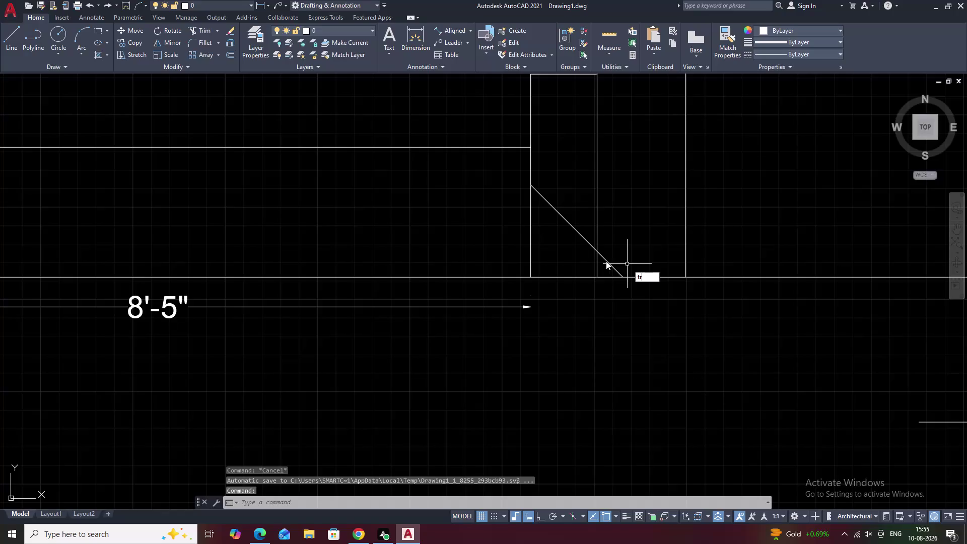
Trim the sloping line's overshoot past the vertical and erase the short old diagonal.
key(space)
click(608, 264)
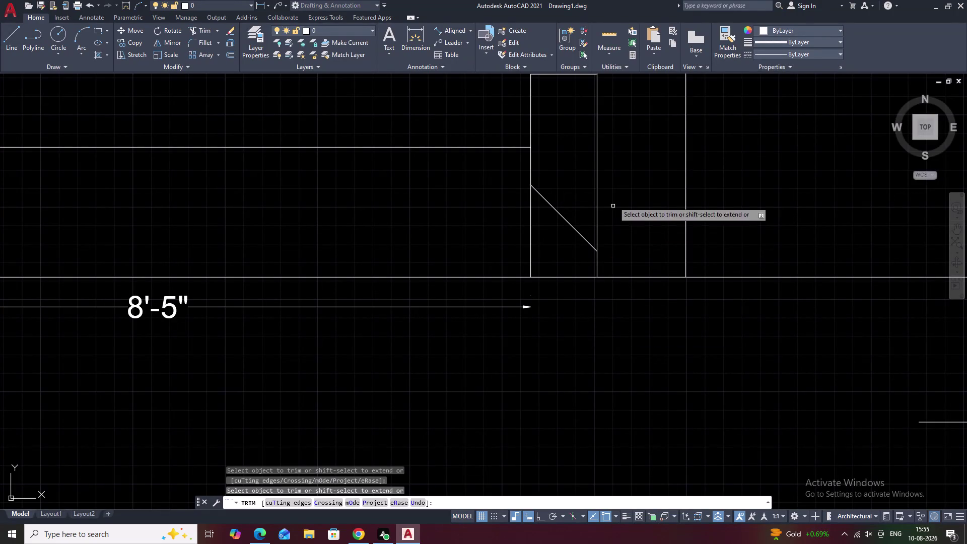
key(Escape)
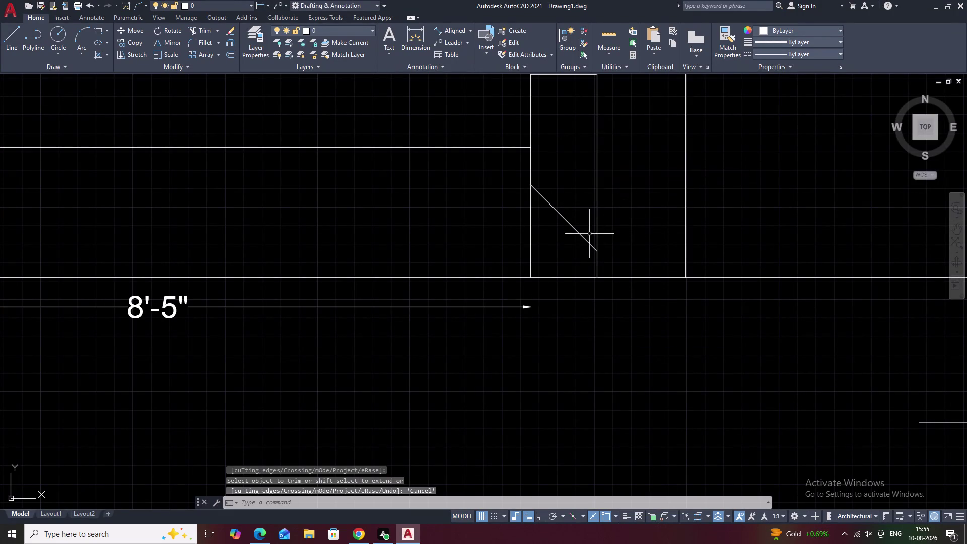
click(572, 226)
text(e)
key(space)
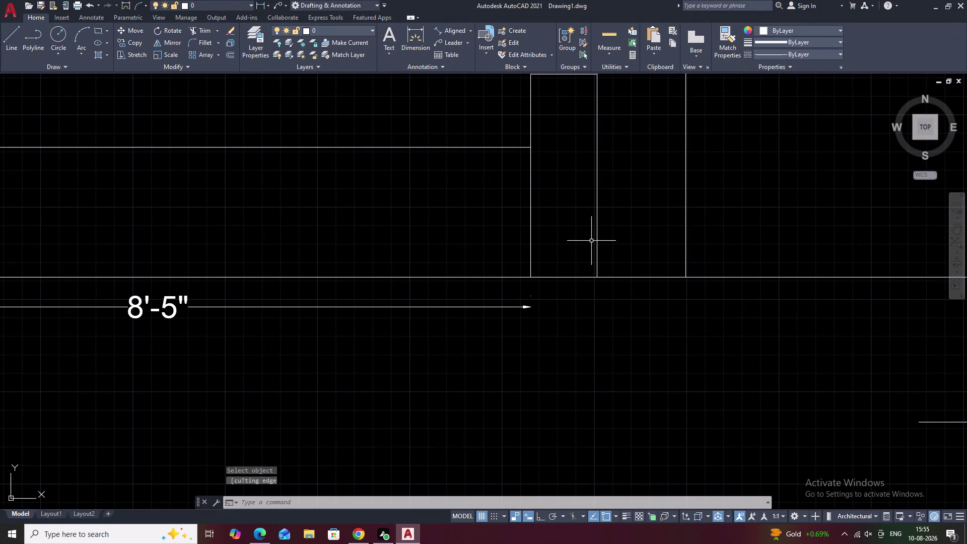
Draw a new sloping line from the pier's left face to the ground-line corner.
text(l)
key(space)
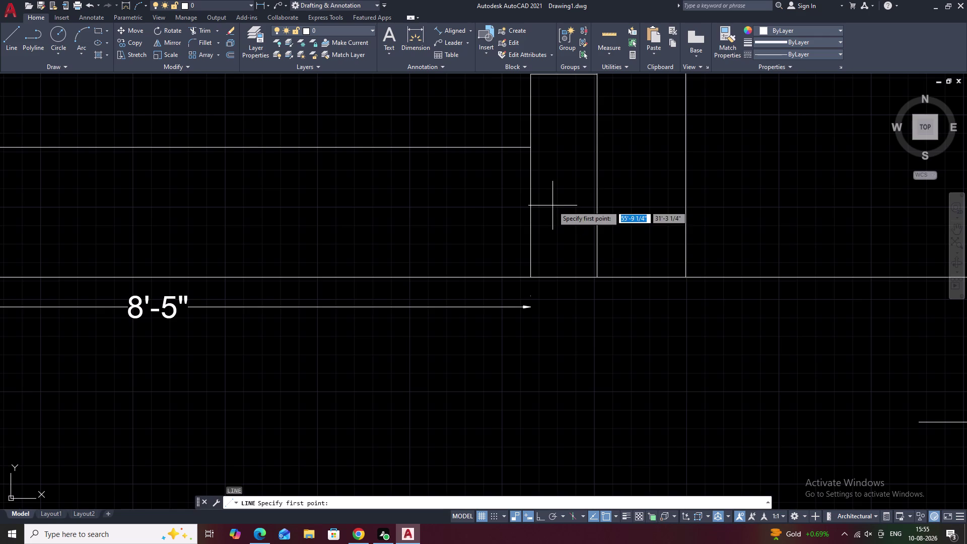
click(533, 178)
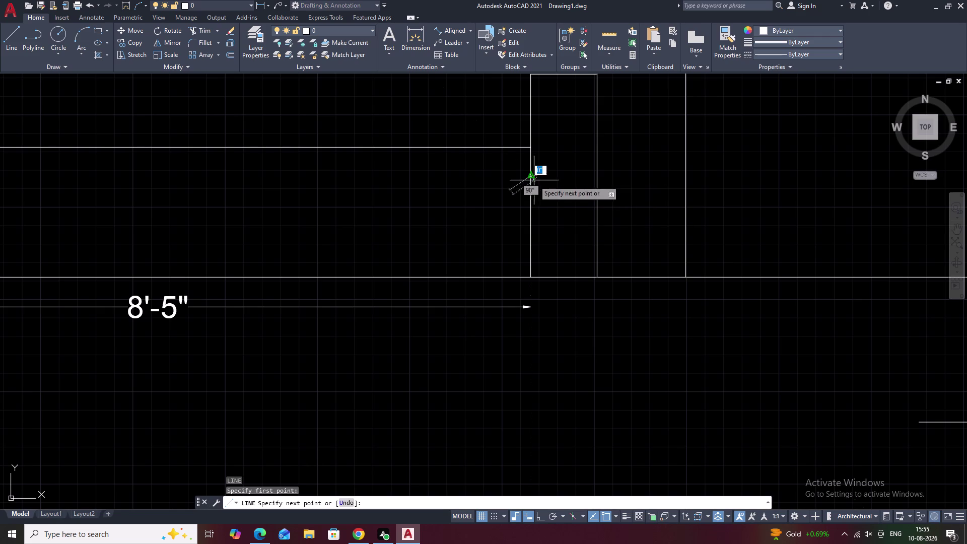
click(597, 276)
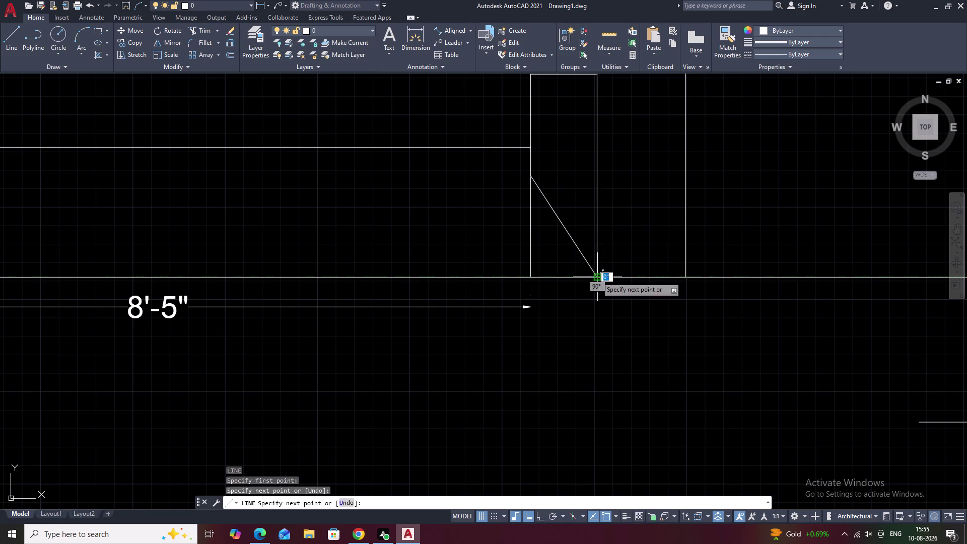
key(Escape)
Trim away the inner vertical line and the left face below the slope.
text(tr)
key(space)
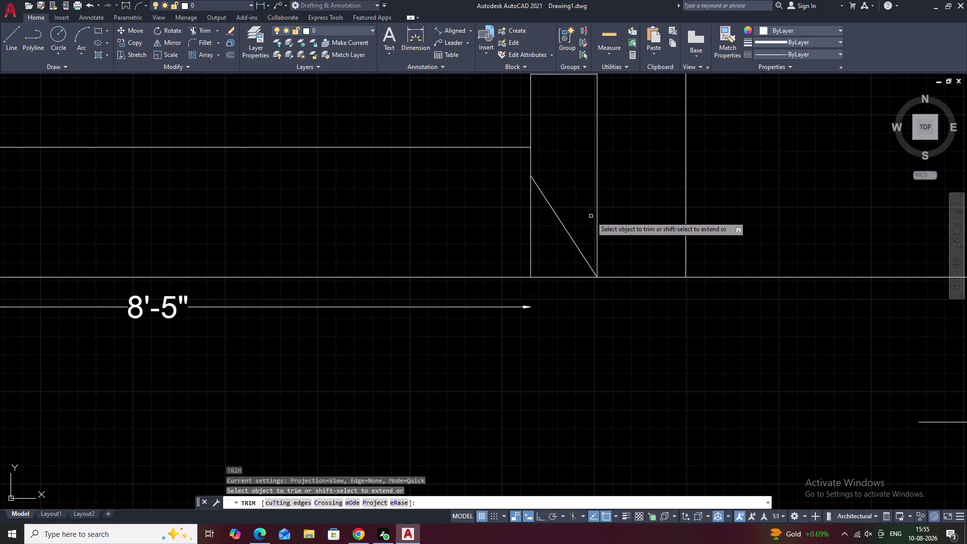
click(597, 212)
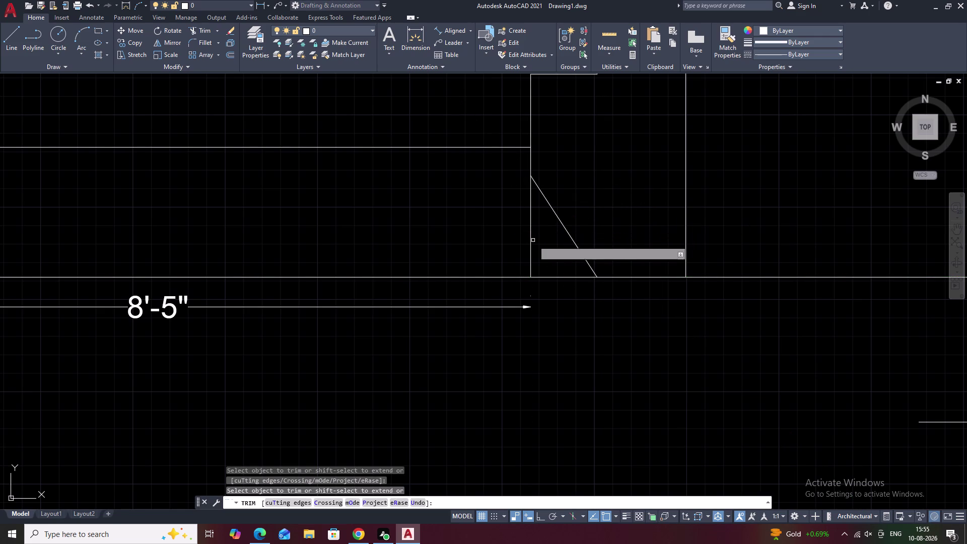
click(531, 241)
key(Escape)
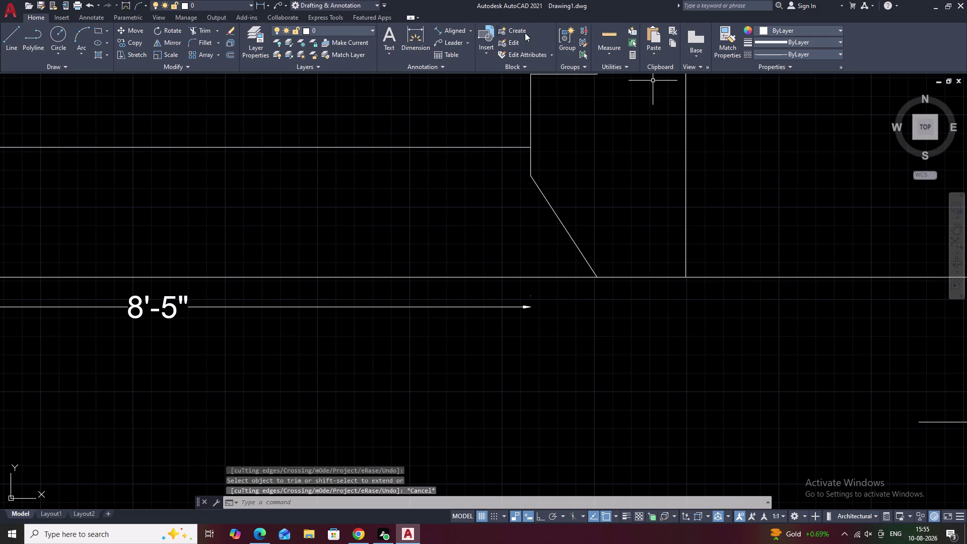
Place a stray 1/2" aligned dimension at the slope's foot, then erase it.
click(453, 27)
click(598, 277)
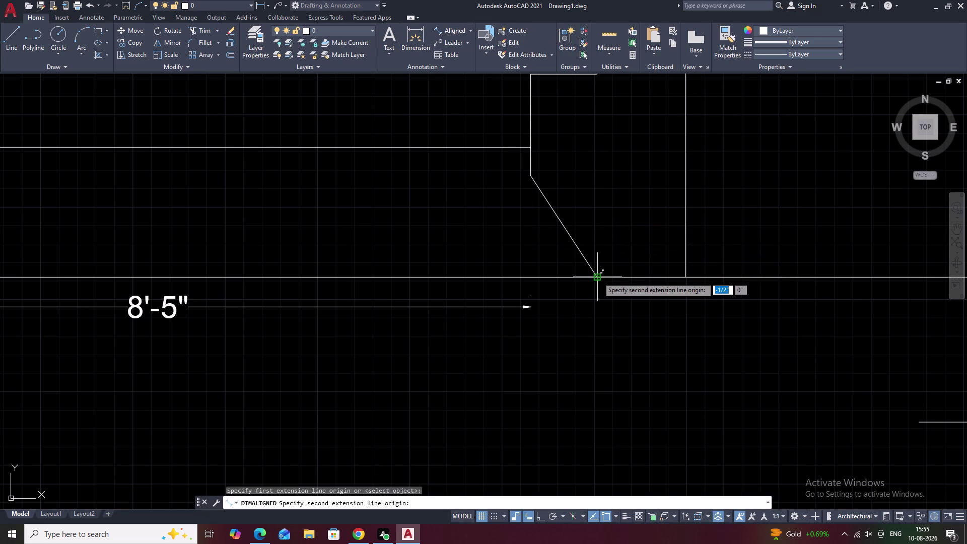
click(598, 277)
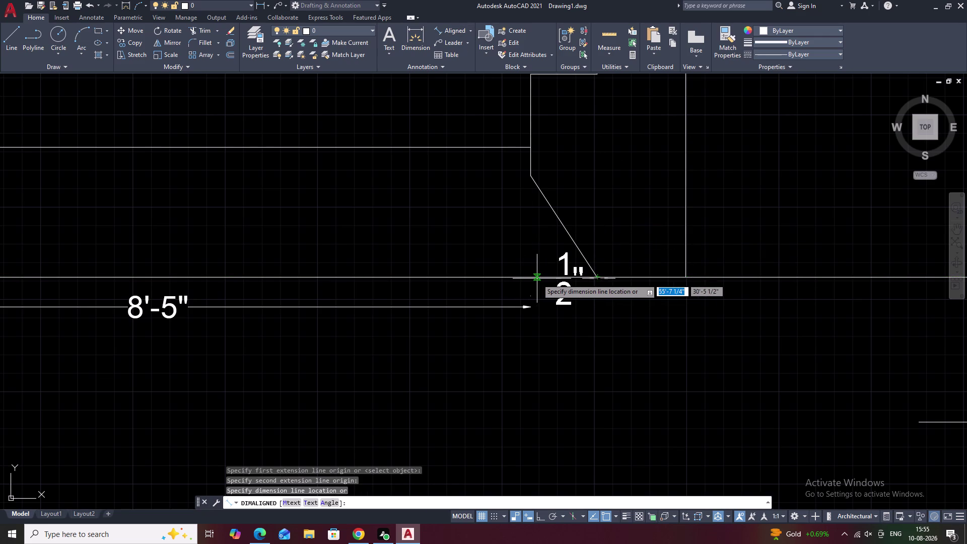
click(537, 278)
key(Escape)
click(569, 262)
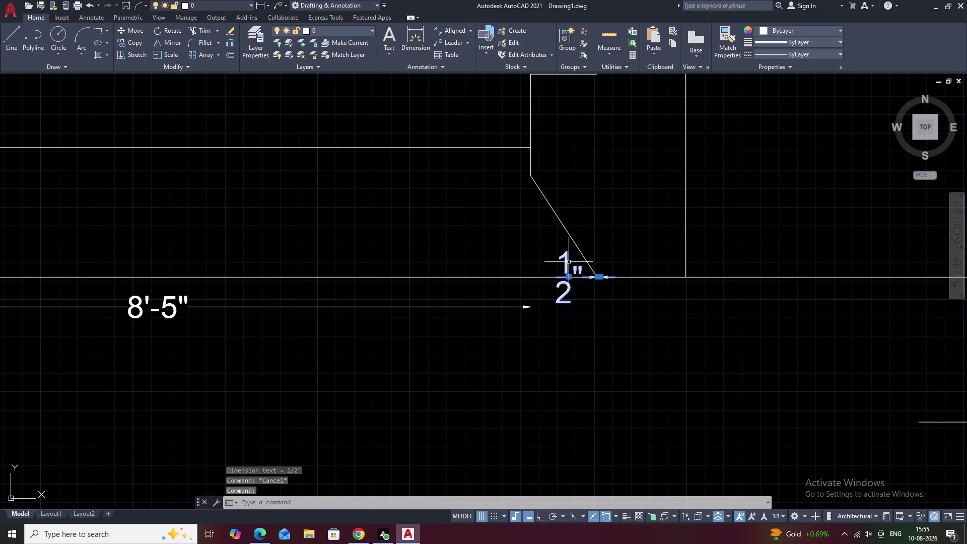
text(e)
key(space)
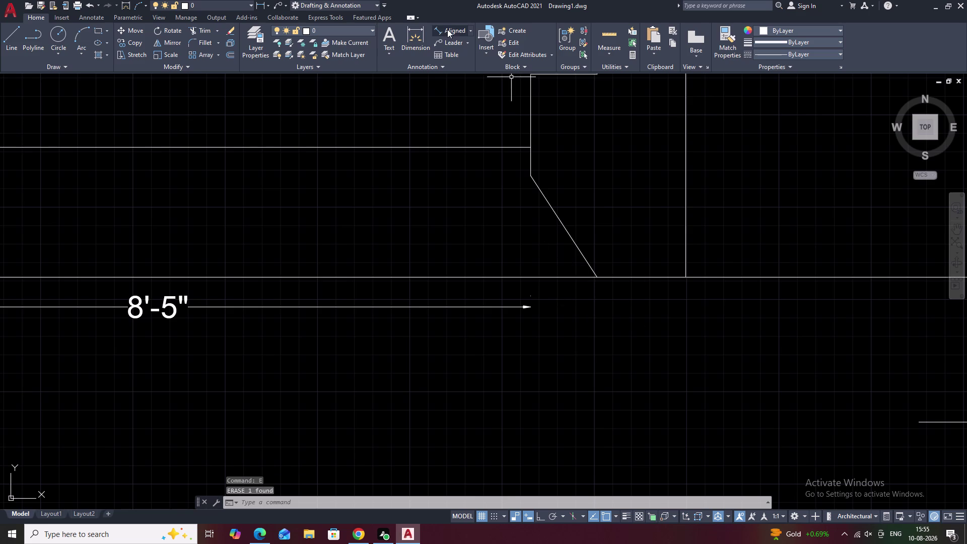
click(449, 29)
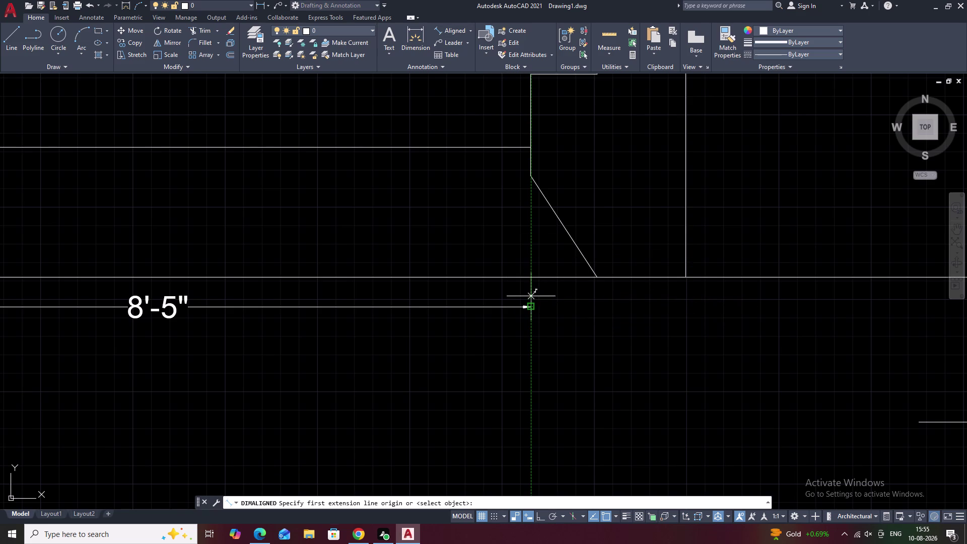
Add aligned dimensions for the slope foot (9") and the remaining base (1').
click(531, 274)
click(594, 277)
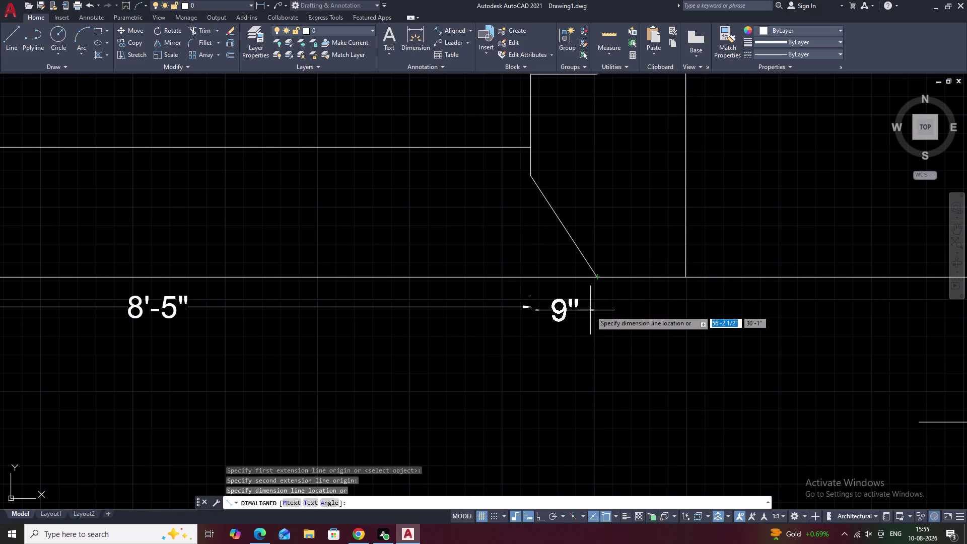
click(590, 306)
key(space)
click(596, 275)
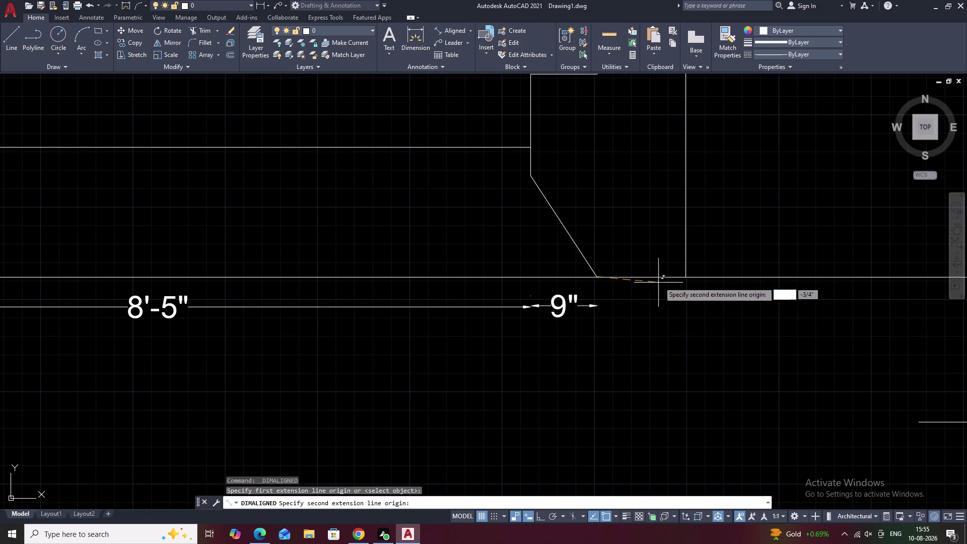
click(689, 276)
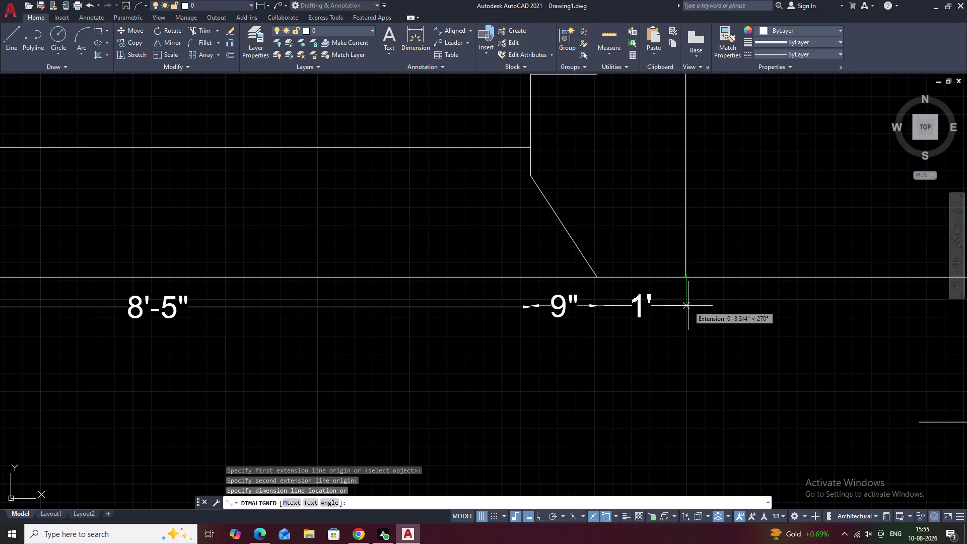
click(688, 305)
Review the whole wall elevation, then abandon a trial 1'-1 3/4" left-face dimension.
scroll(down, 3)
middle_drag(748, 313, 594, 309)
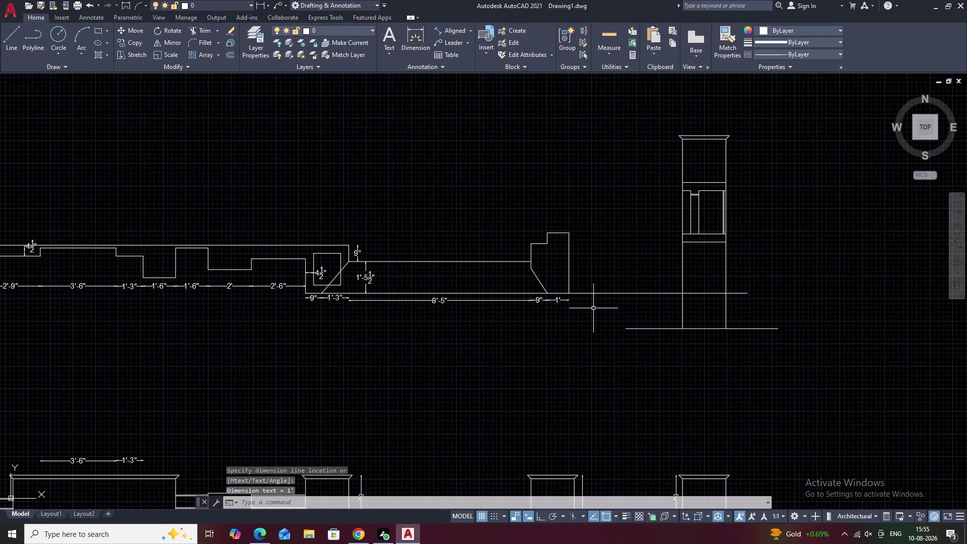
scroll(up, 3)
key(Escape)
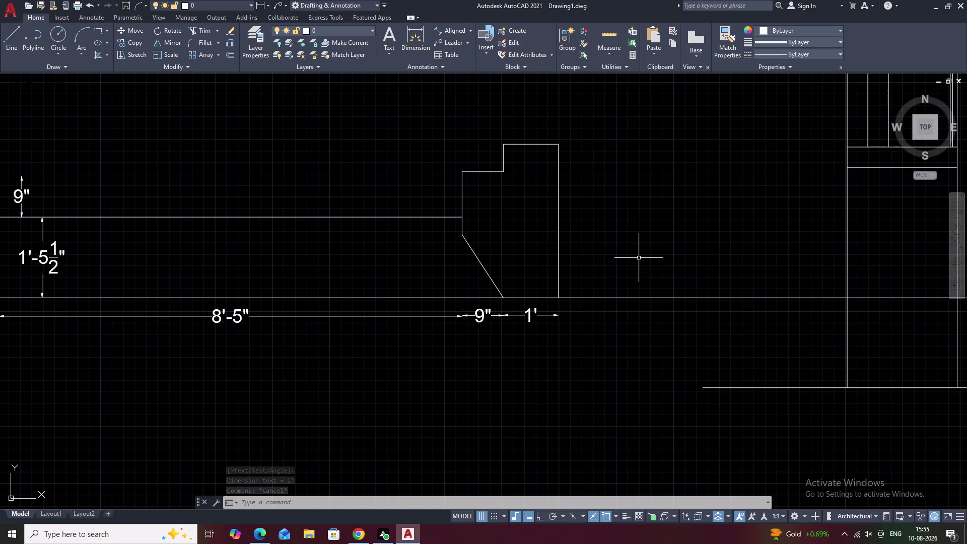
key(space)
click(442, 28)
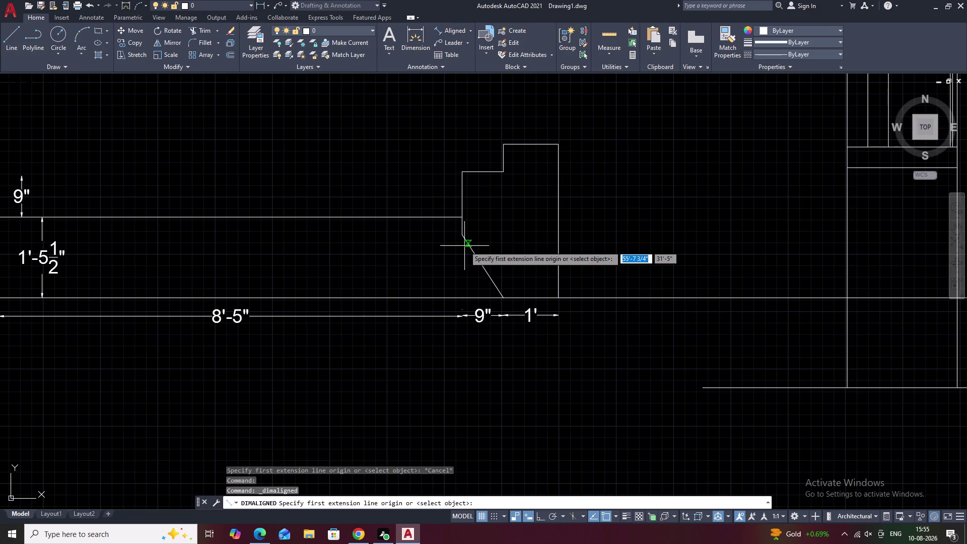
click(462, 236)
click(461, 171)
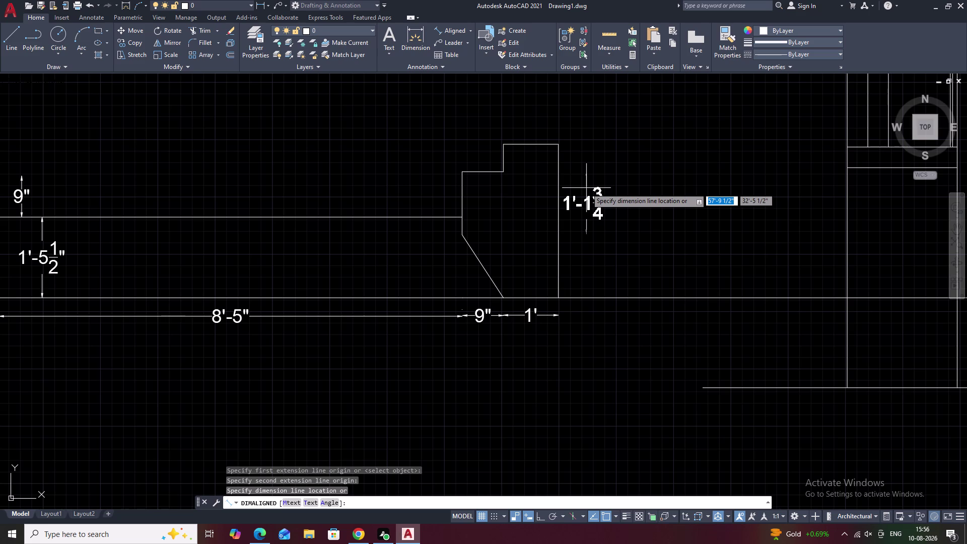
key(Escape)
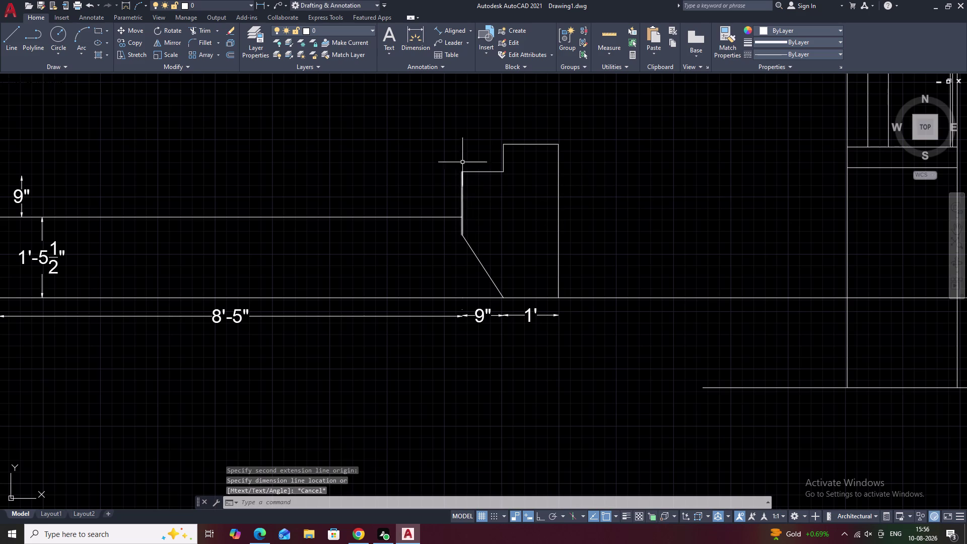
Abandon a second left-face aligned dimension and select the pier's left face line.
click(456, 26)
scroll(up, 3)
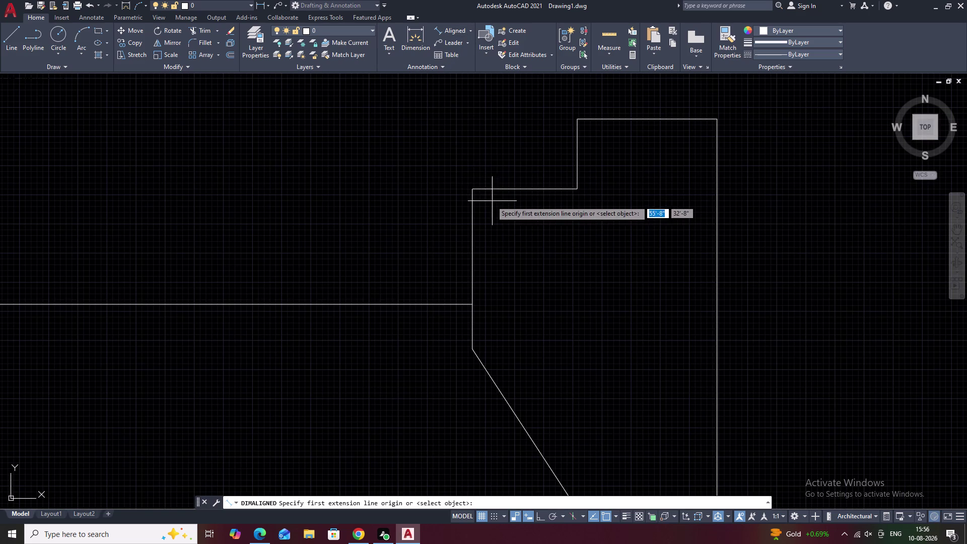
click(470, 186)
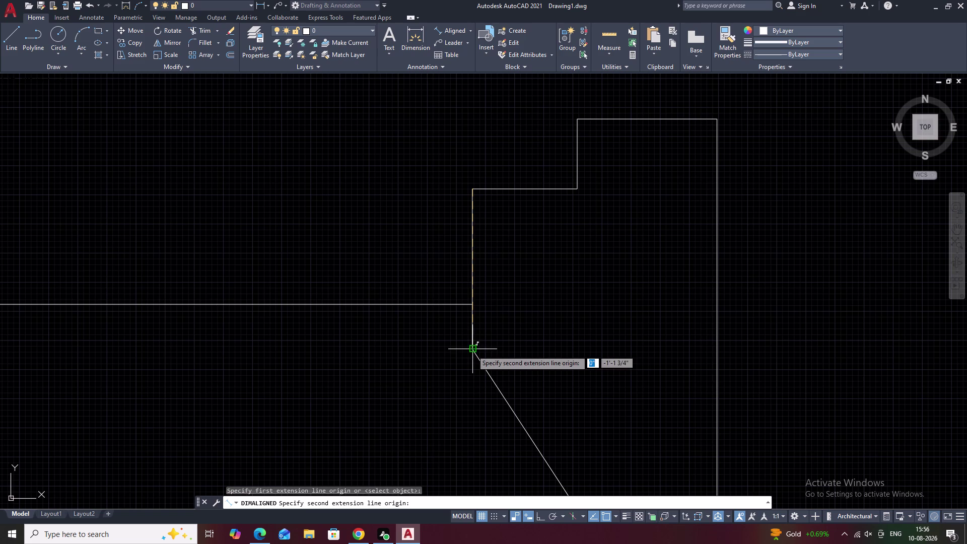
click(472, 350)
key(Escape)
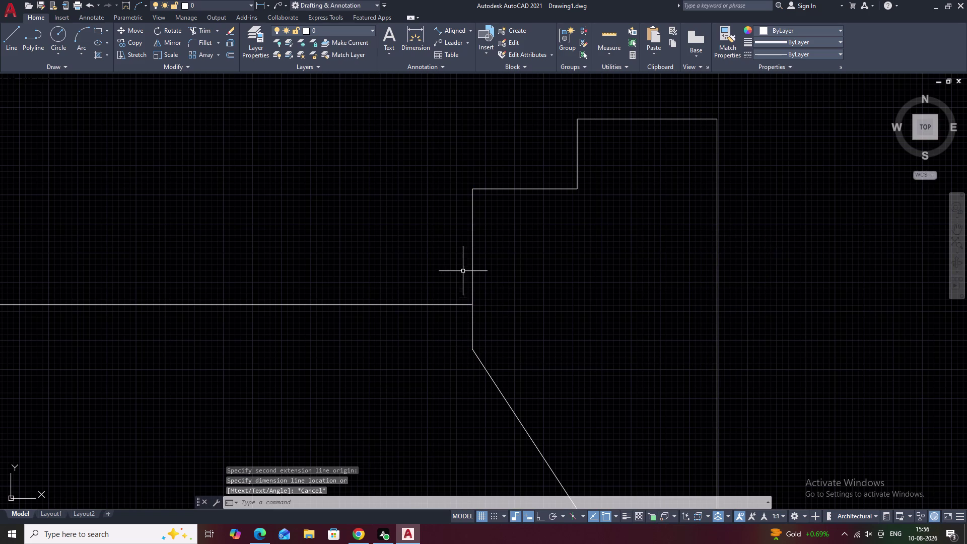
click(472, 268)
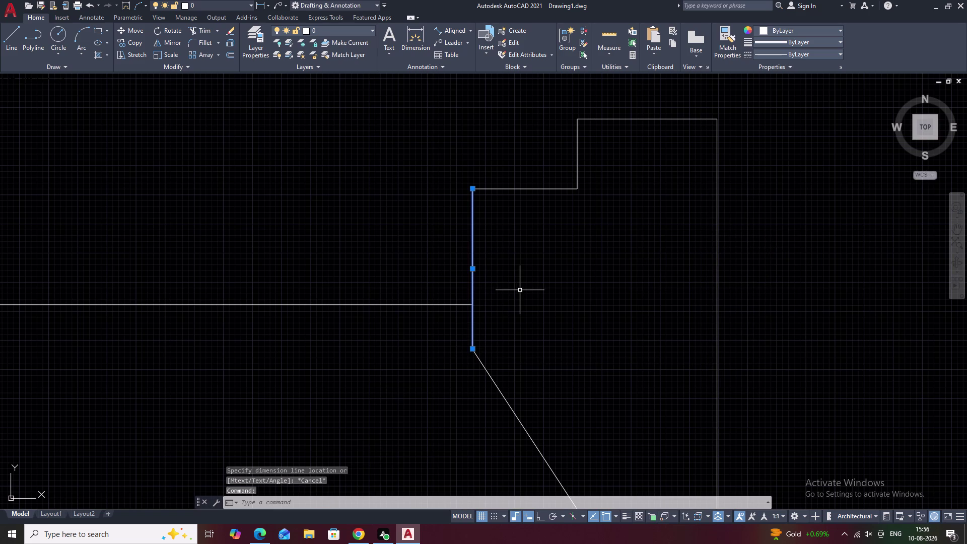
Replace the left face line with an ortho 1'-3" line from the ledge corner.
text(e)
key(space)
text(l)
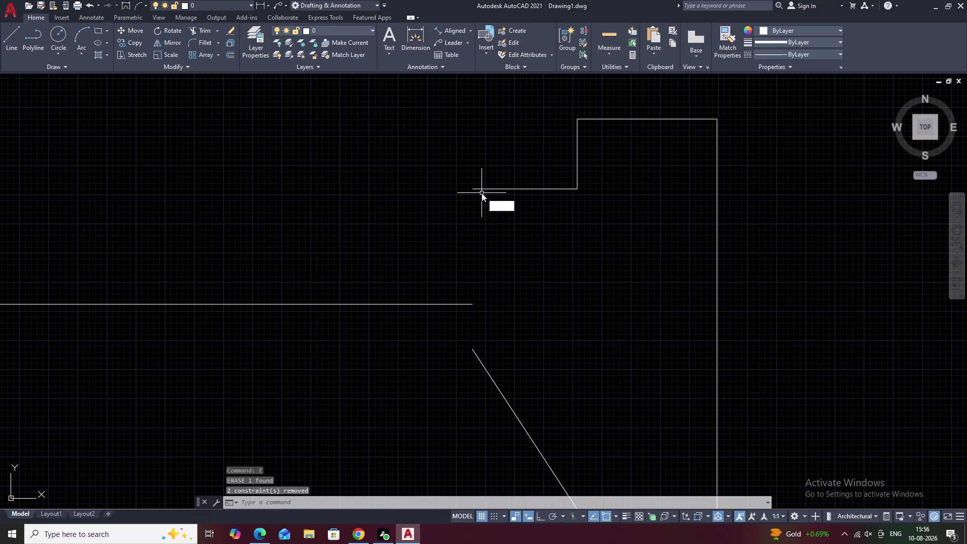
key(space)
click(475, 189)
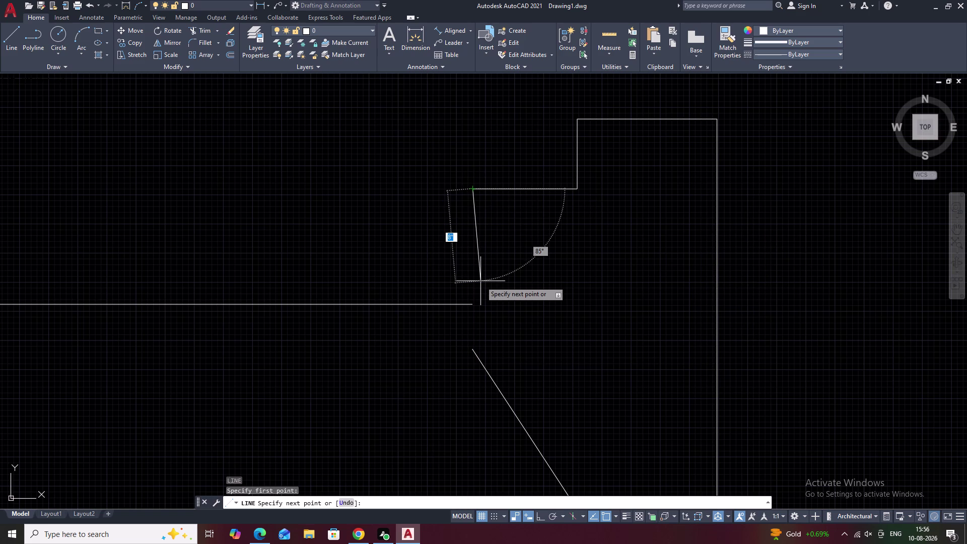
key(F8)
text(1)
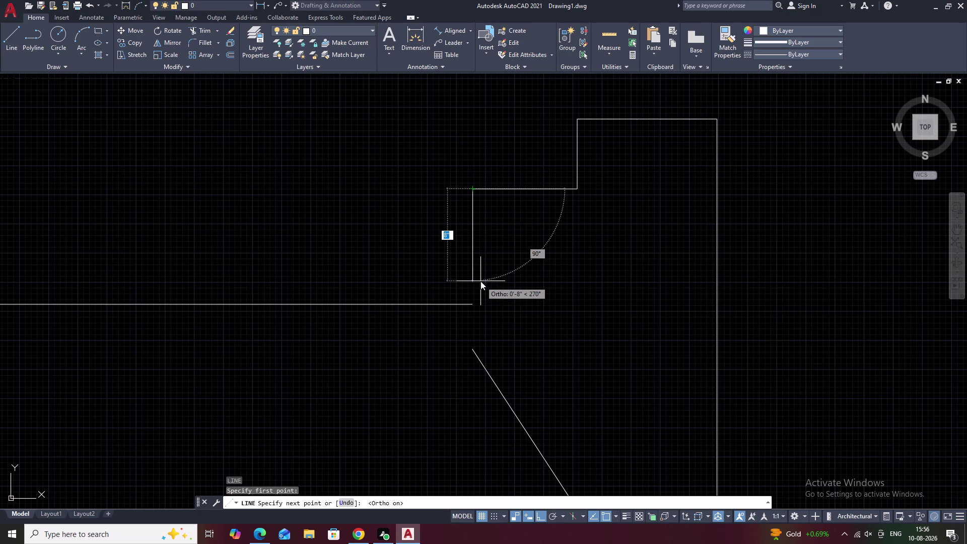
text(')
text(3")
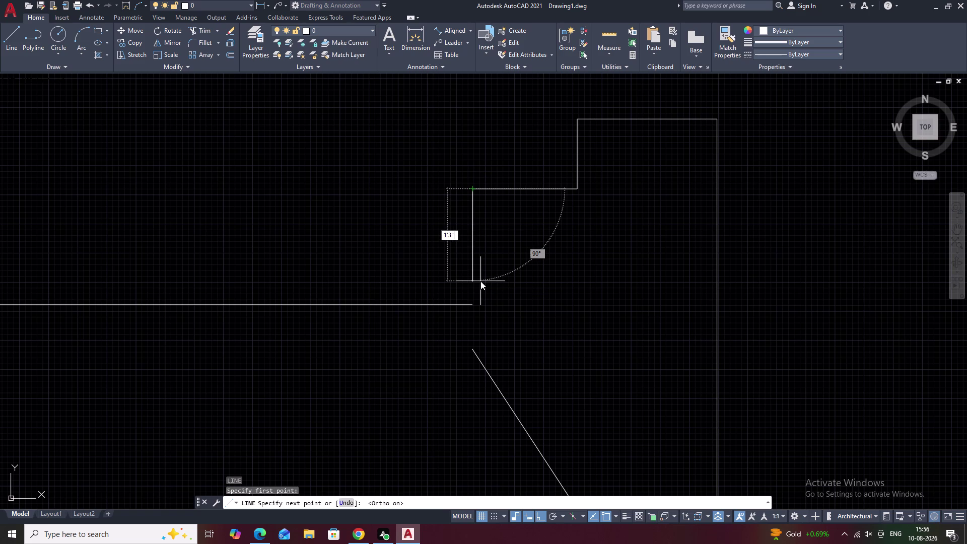
key(space)
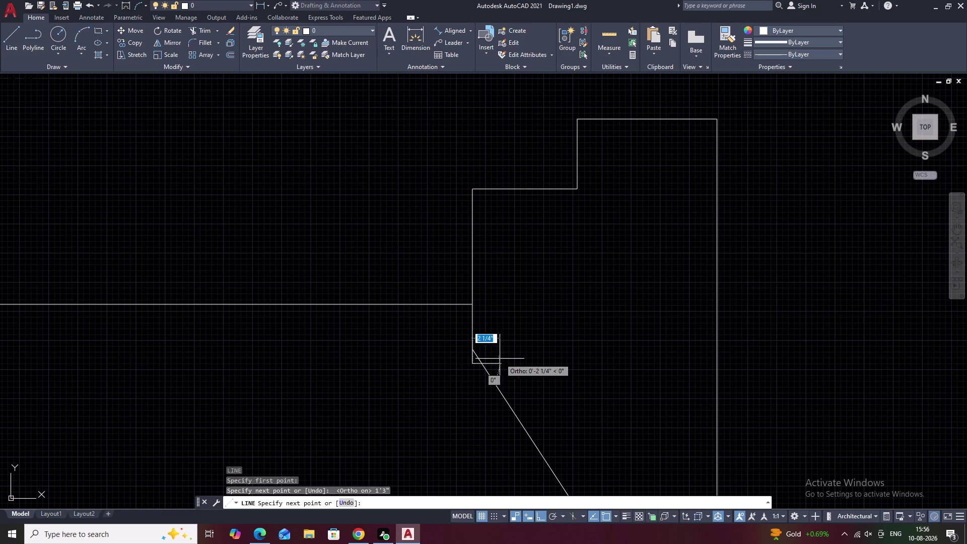
key(Escape)
Select the new sloped line and cancel an endpoint grip edit.
scroll(down, 3)
middle_drag(537, 402, 531, 353)
click(513, 372)
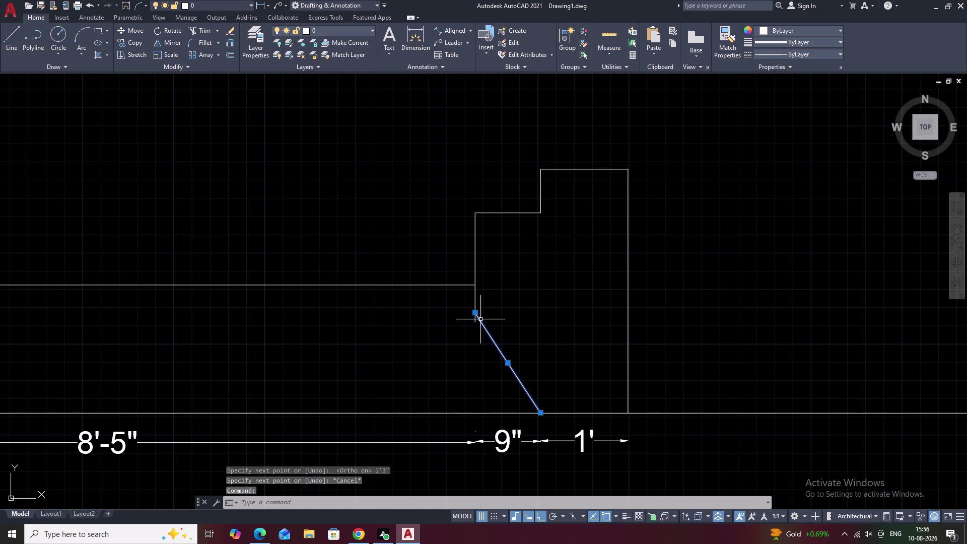
click(475, 313)
click(473, 322)
key(Escape)
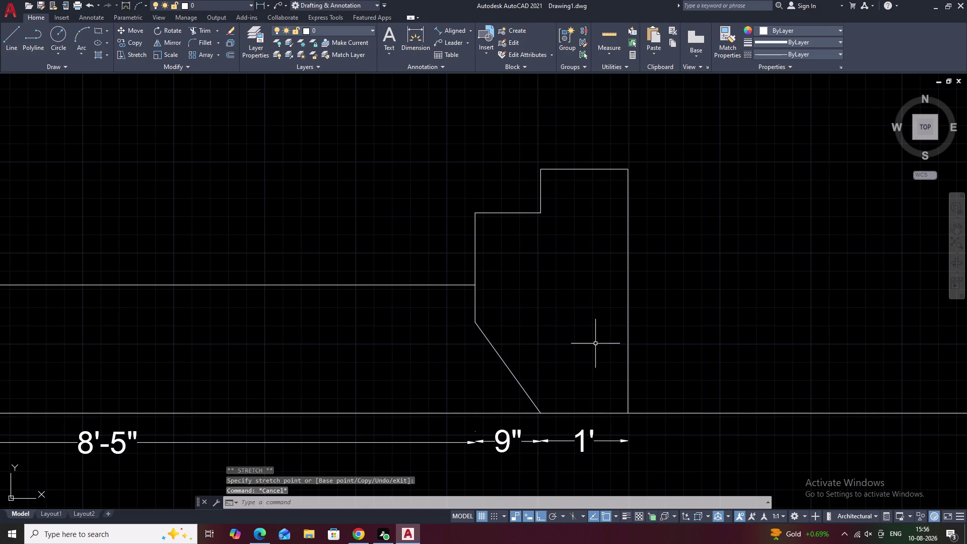
key(space)
Add a 1'-3" aligned dimension along the pier's right edge.
click(452, 28)
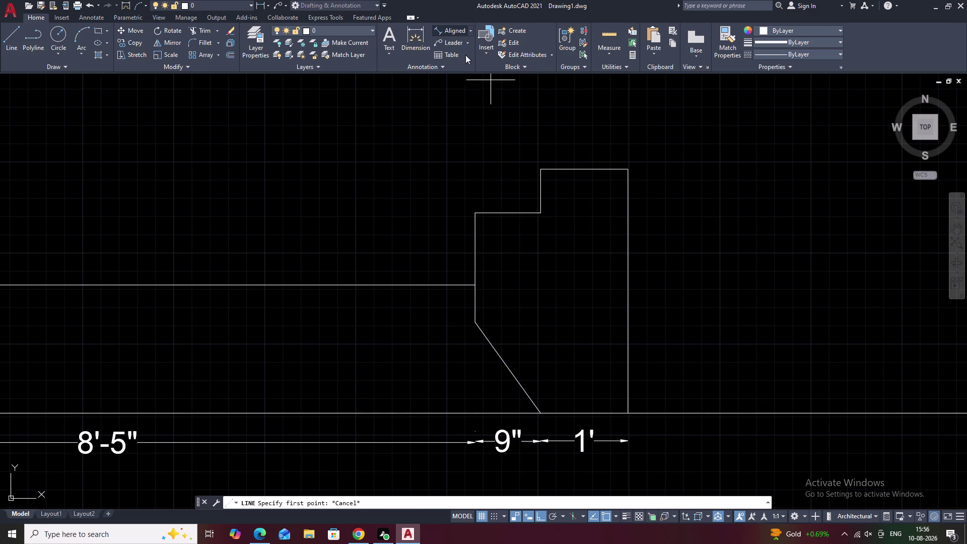
click(475, 322)
click(476, 214)
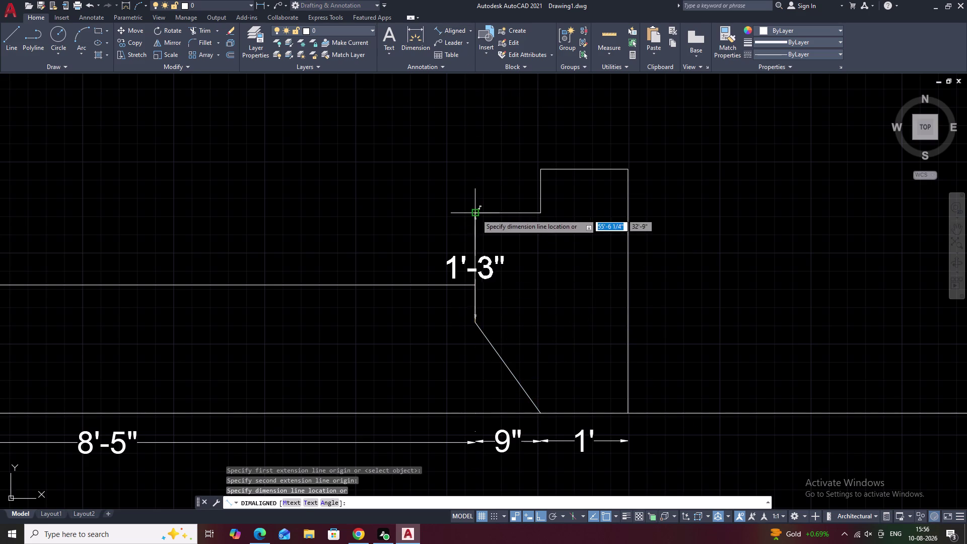
click(651, 236)
key(Escape)
scroll(down, 3)
middle_drag(727, 298, 724, 297)
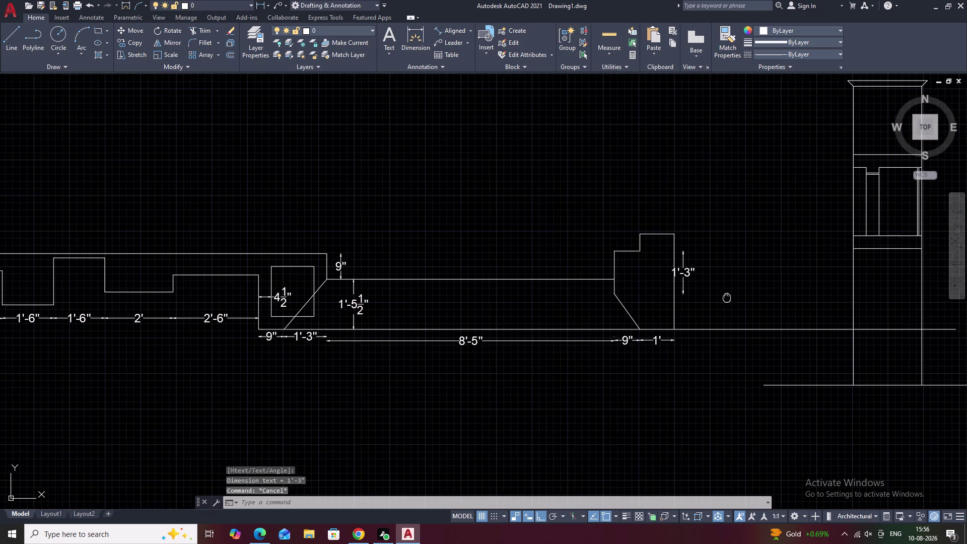
Dimension the tall pillar's 4' height on its left side.
middle_drag(724, 297, 621, 296)
scroll(up, 3)
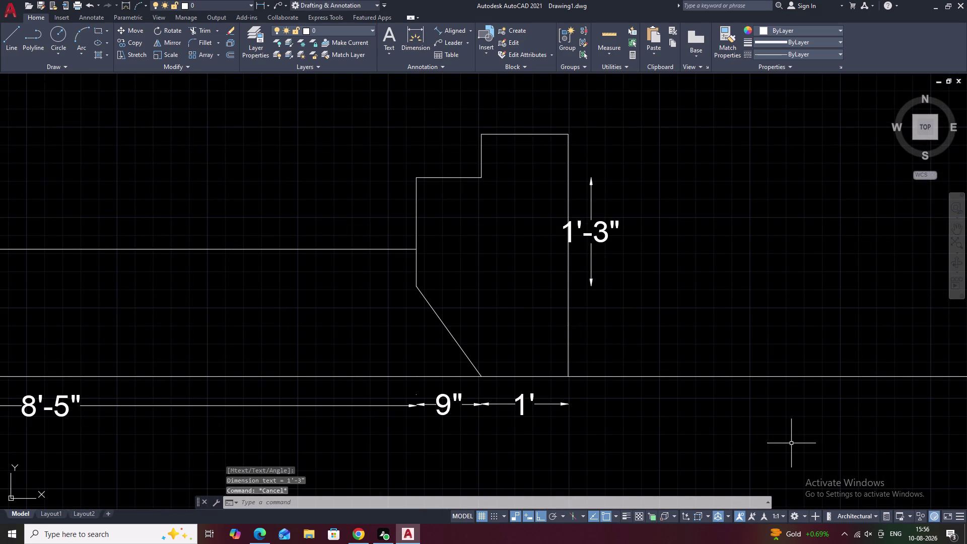
middle_drag(782, 347, 766, 362)
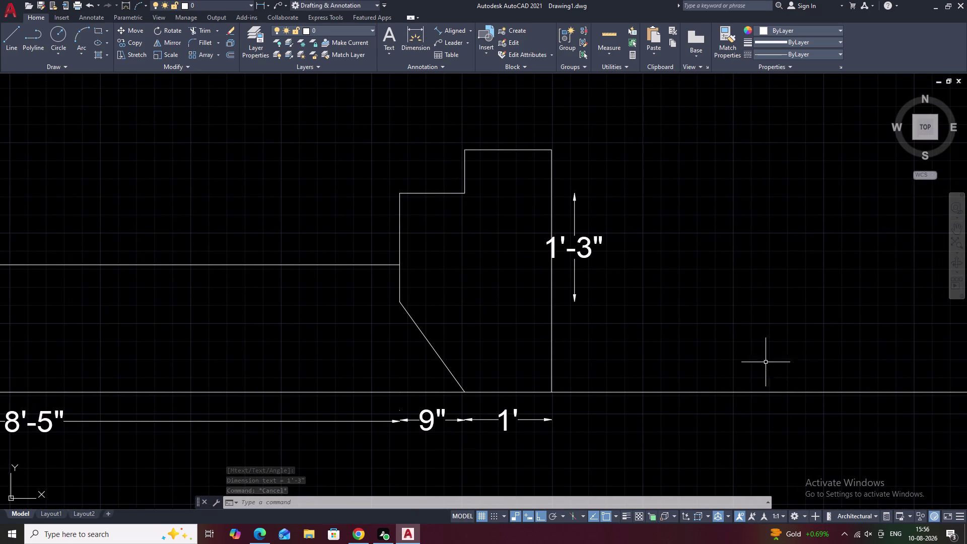
scroll(down, 3)
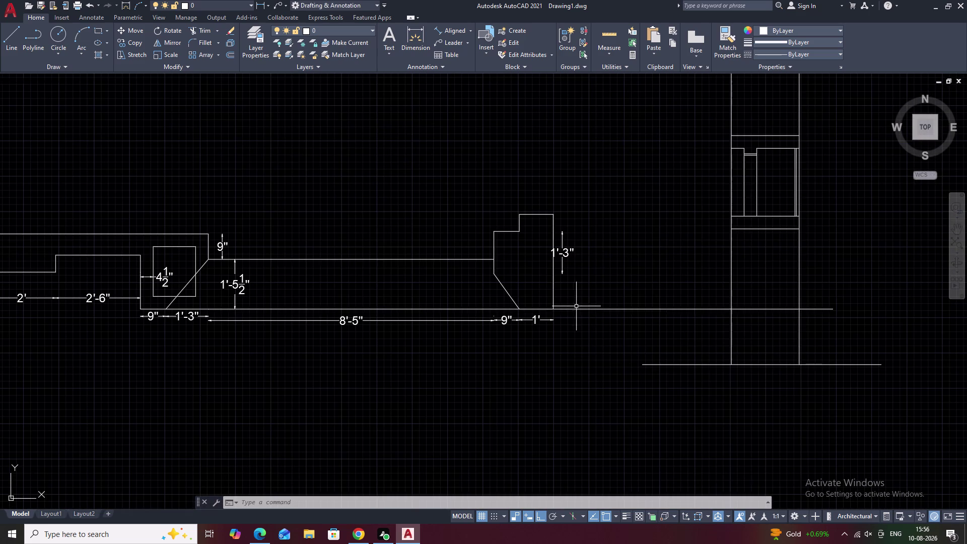
scroll(up, 3)
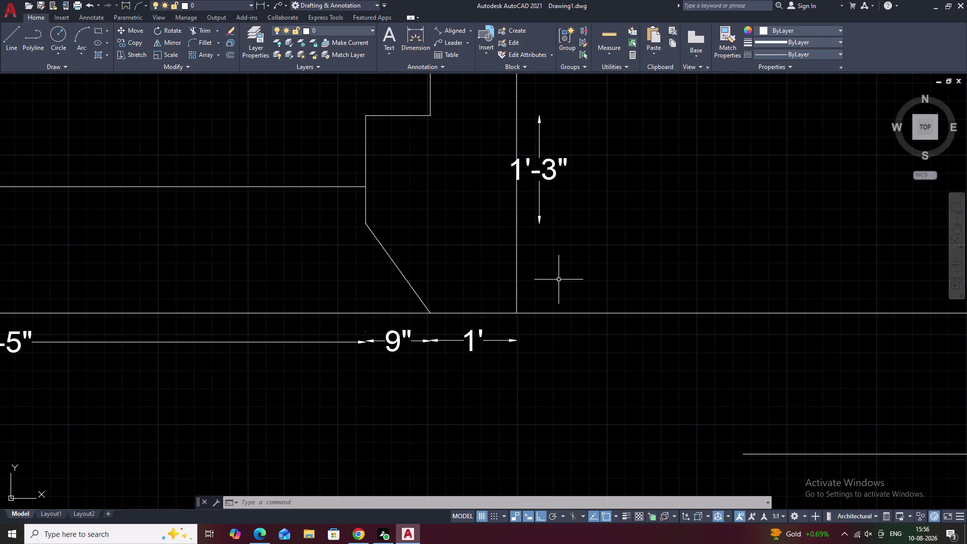
scroll(down, 3)
middle_drag(591, 276, 499, 299)
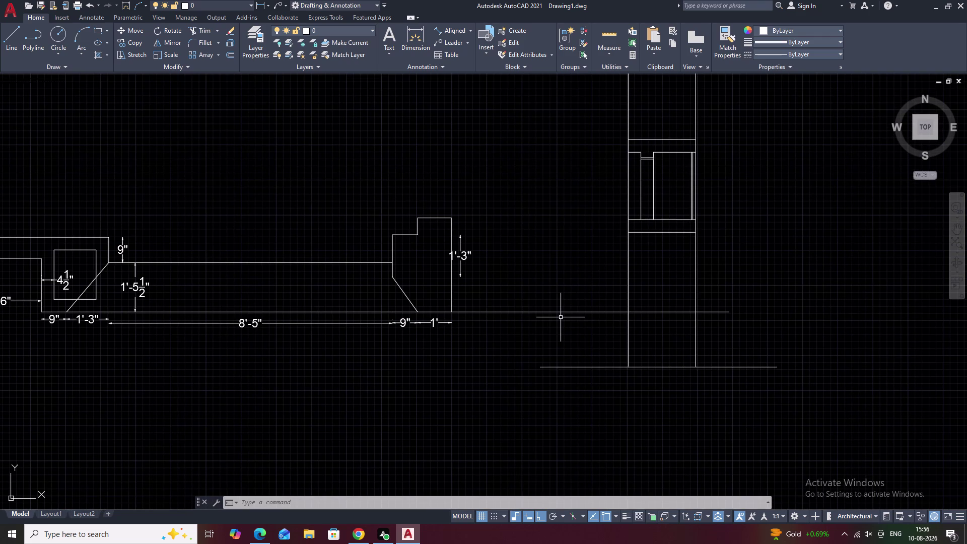
middle_drag(624, 272, 503, 298)
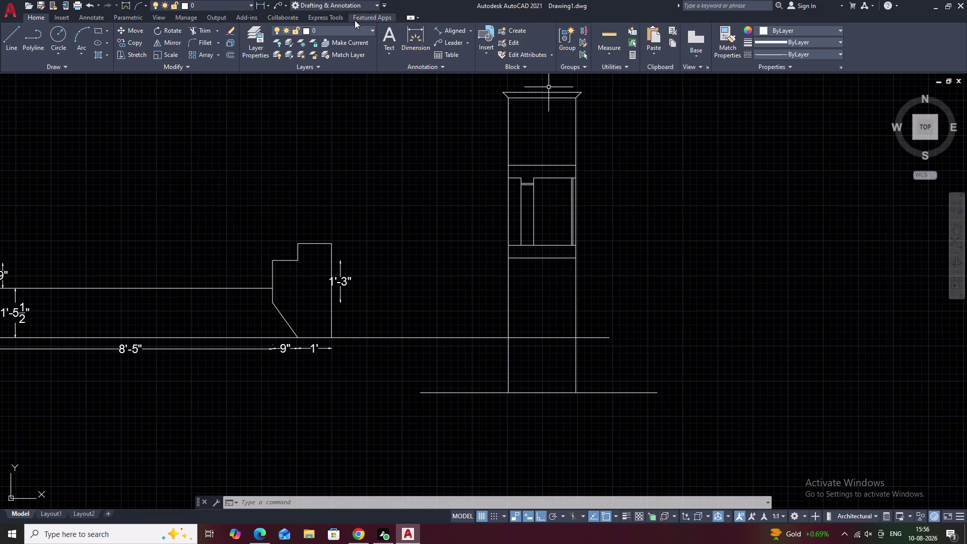
click(456, 30)
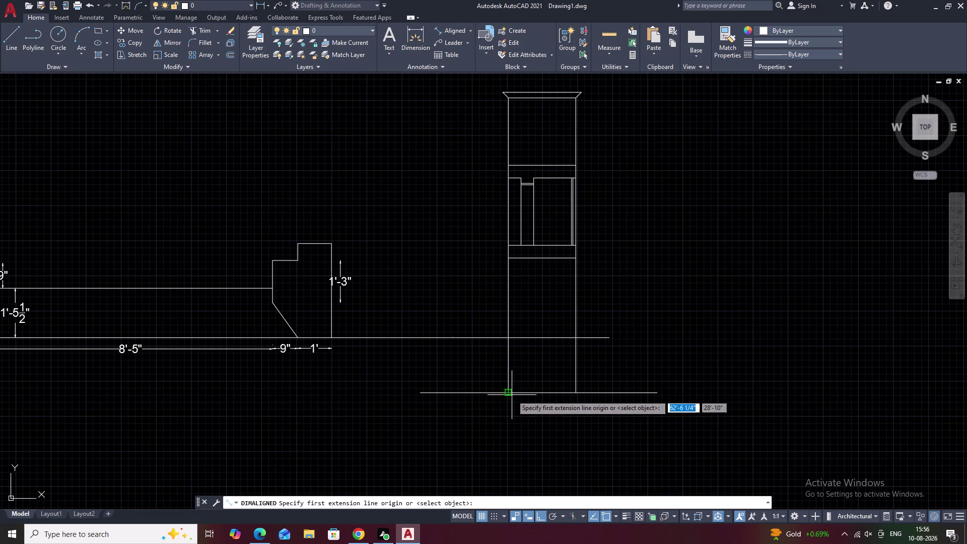
double_click(510, 395)
click(509, 262)
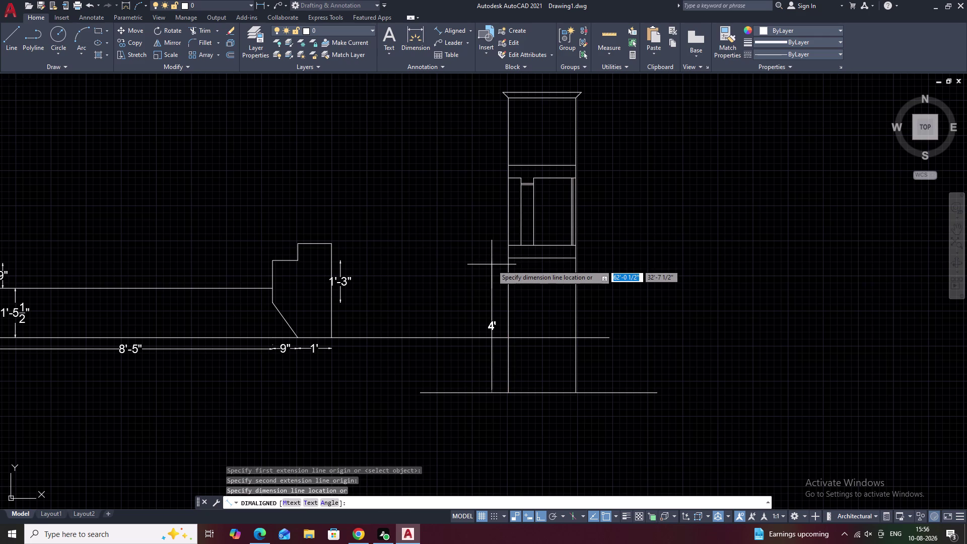
click(492, 265)
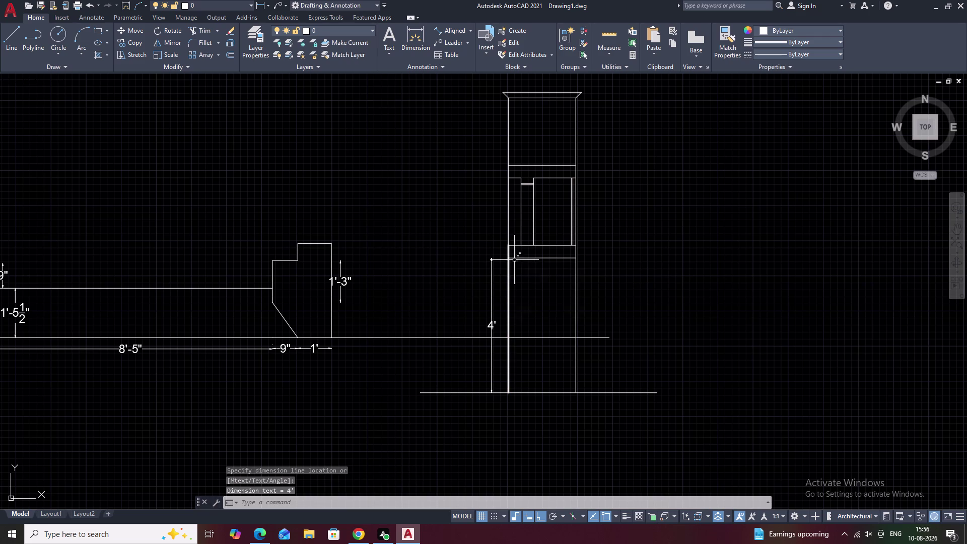
Add the 4 1/2" band thickness and 2' panel height aligned dimensions.
scroll(up, 3)
click(453, 29)
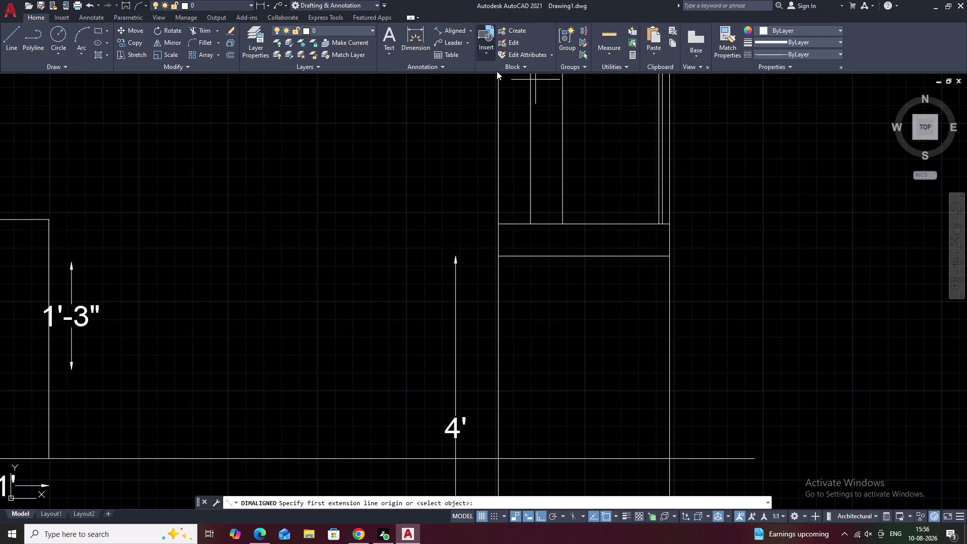
click(501, 258)
click(498, 223)
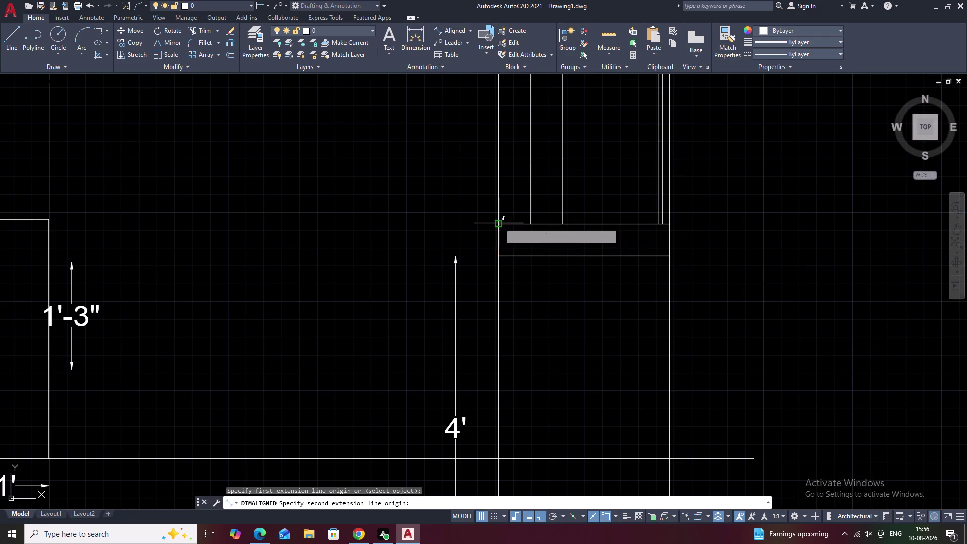
click(421, 255)
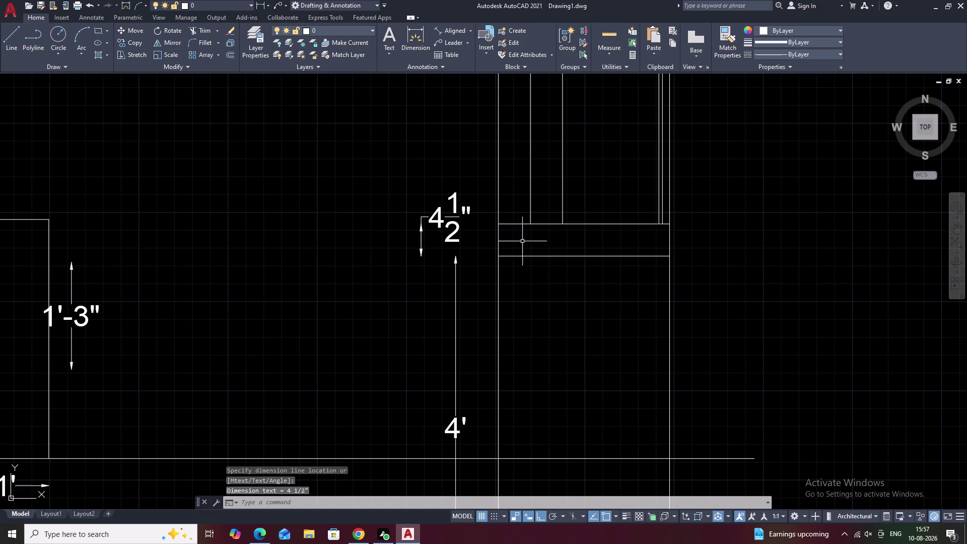
middle_drag(462, 233, 462, 309)
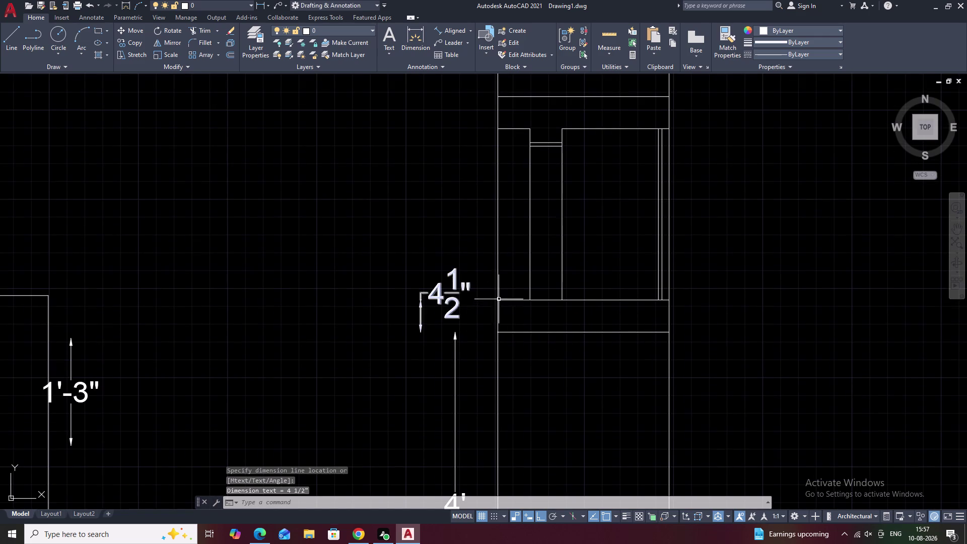
key(space)
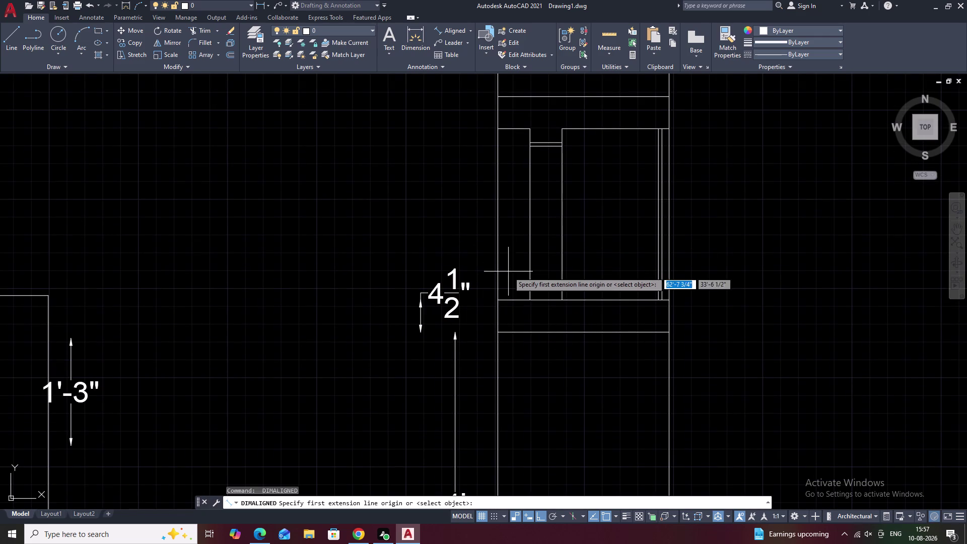
click(498, 302)
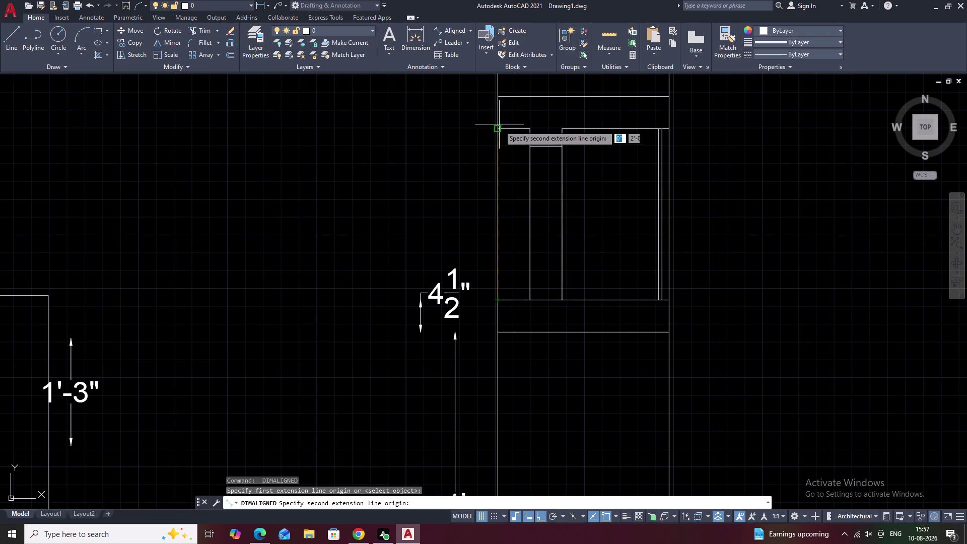
click(500, 128)
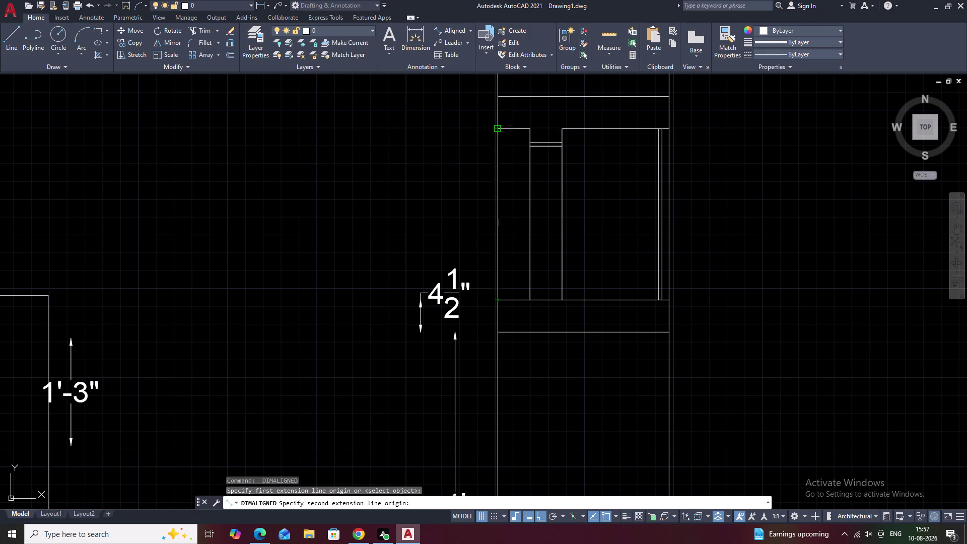
click(454, 127)
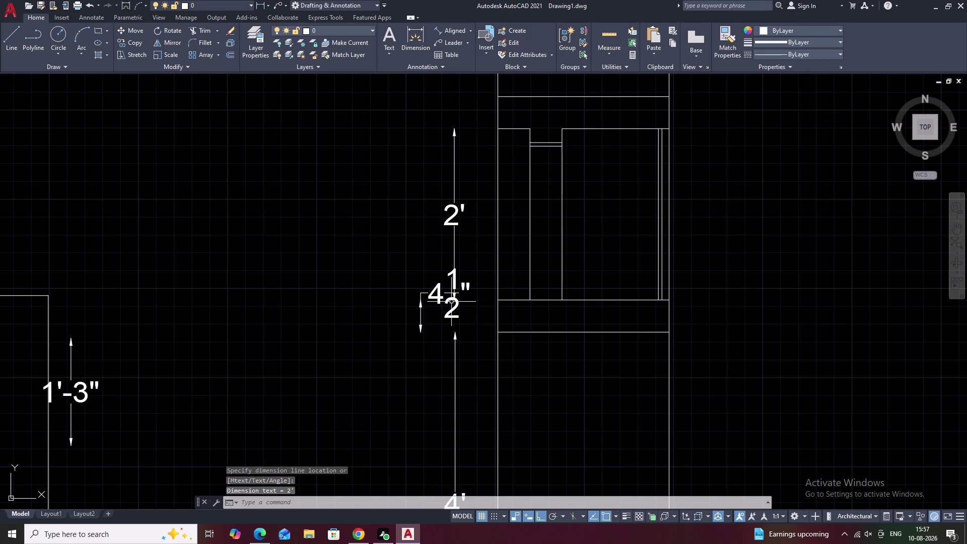
Erase the overlapping 4 1/2" band dimension.
click(451, 301)
click(441, 299)
key(r)
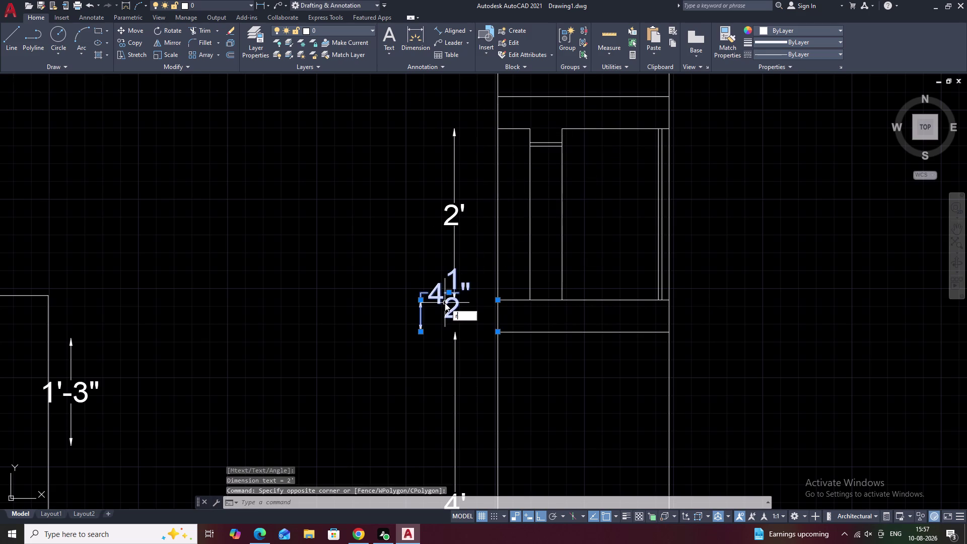
key(BackSpace)
text(e)
key(space)
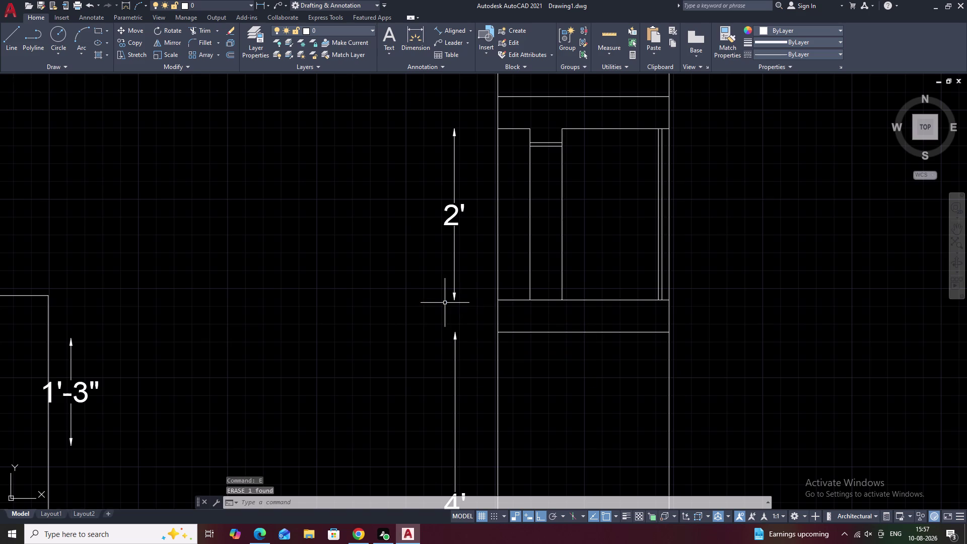
middle_drag(773, 329, 628, 323)
key(space)
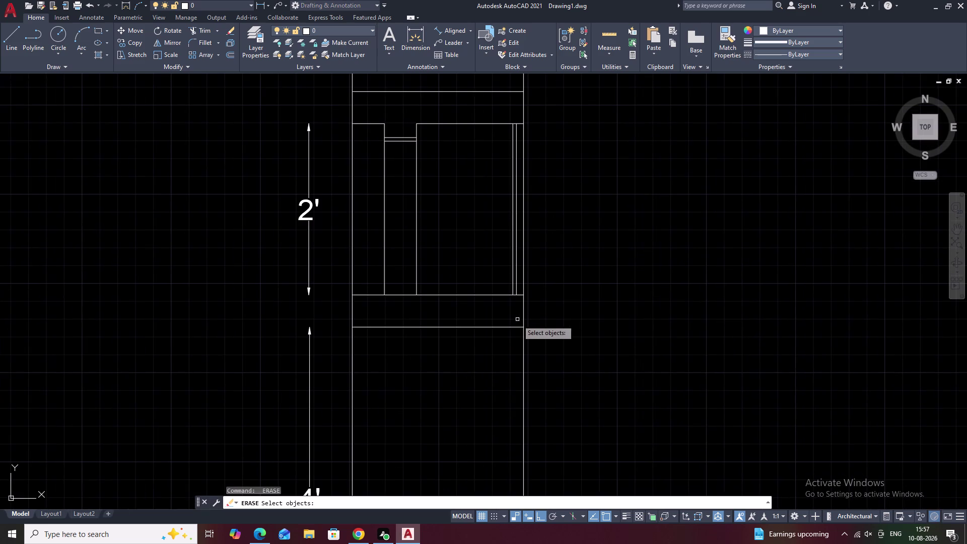
Redo the 4 1/2" band dimension as a linear dimension at the band's right corner.
click(453, 27)
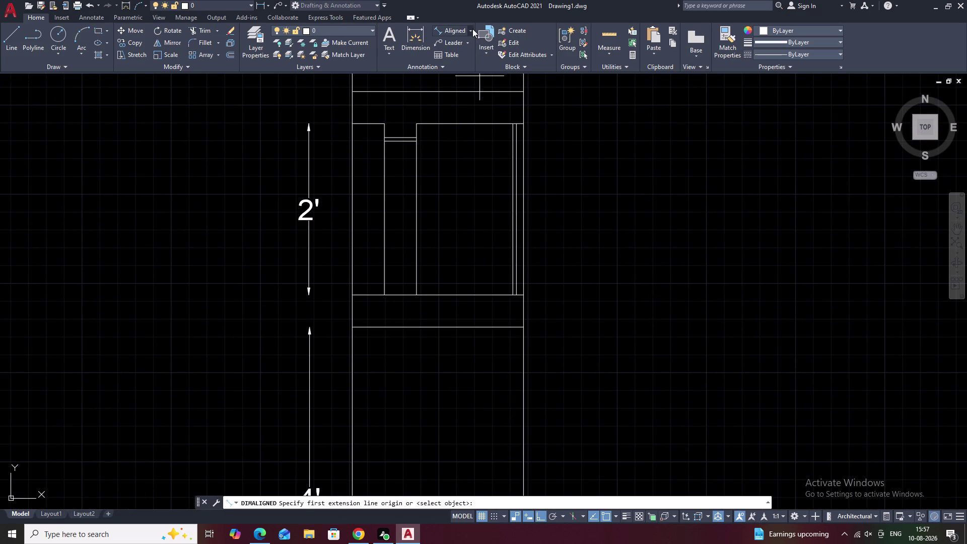
click(473, 28)
click(468, 39)
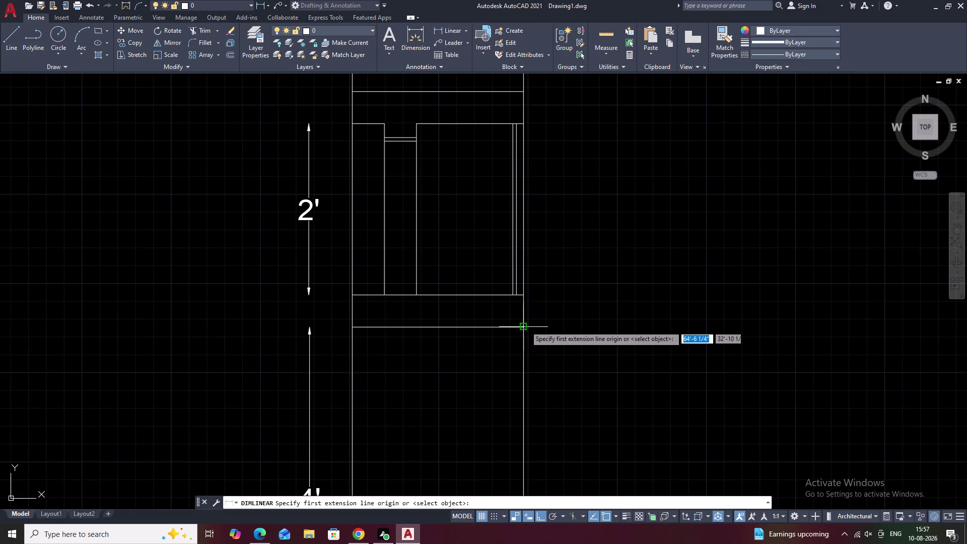
click(525, 328)
click(523, 289)
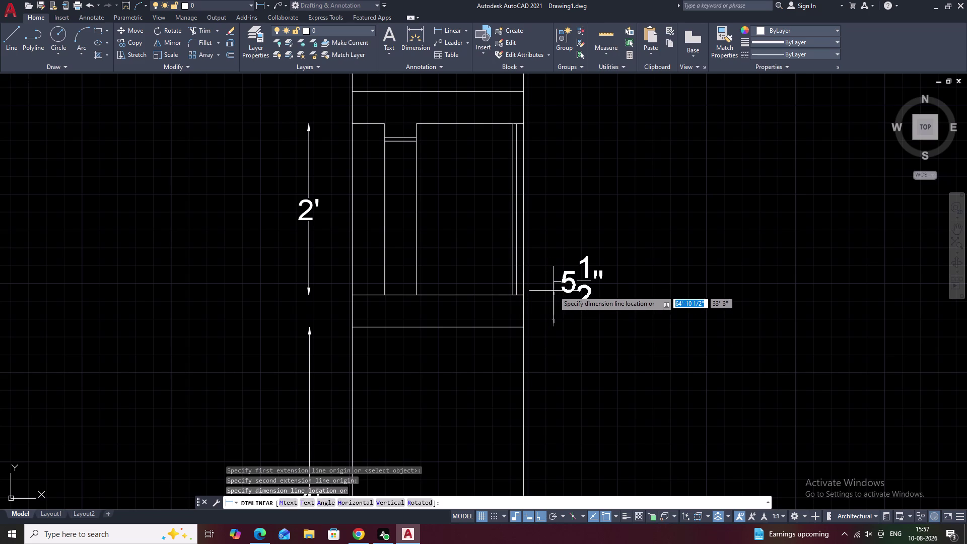
key(Escape)
click(452, 30)
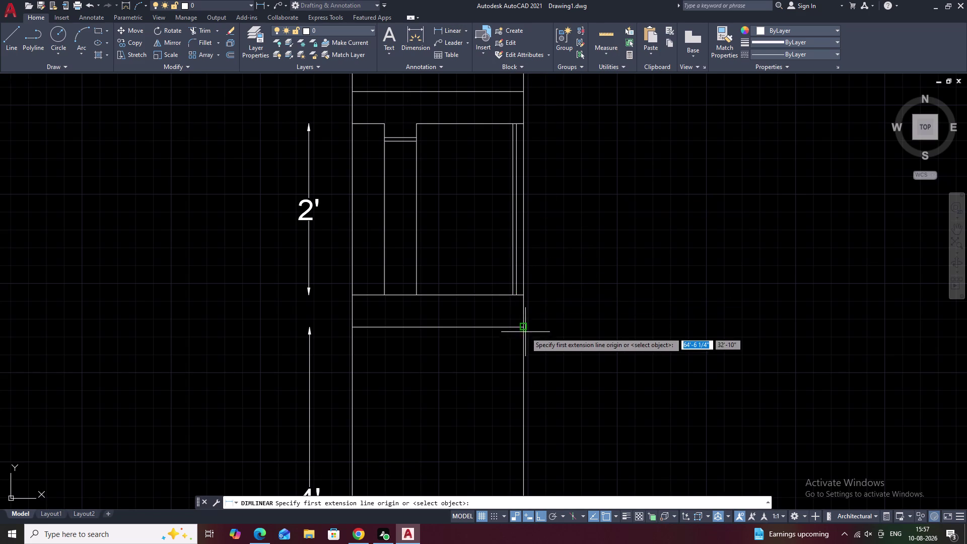
click(526, 329)
click(525, 298)
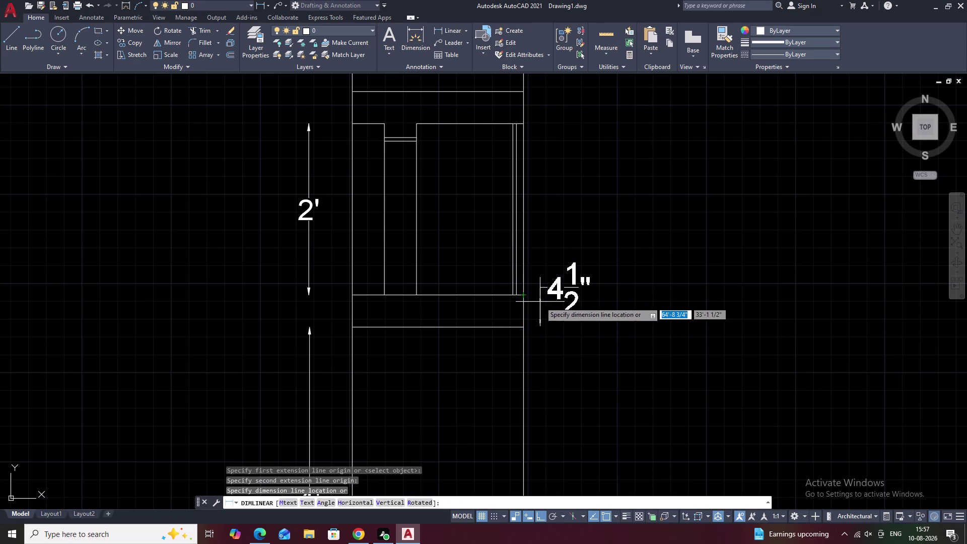
click(540, 302)
Dimension the section's inner gap as 4 1/2" and check the whole section.
middle_drag(606, 254, 608, 326)
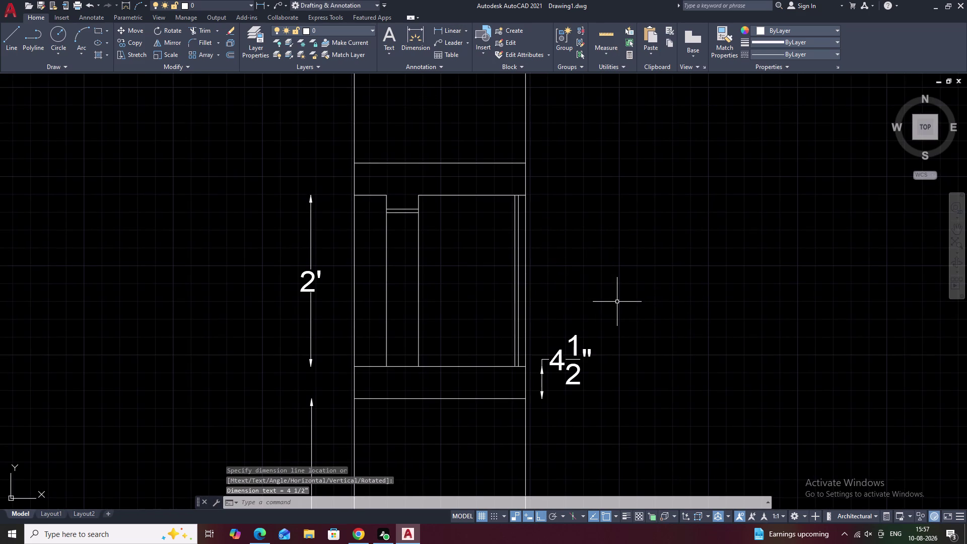
middle_drag(665, 286, 669, 349)
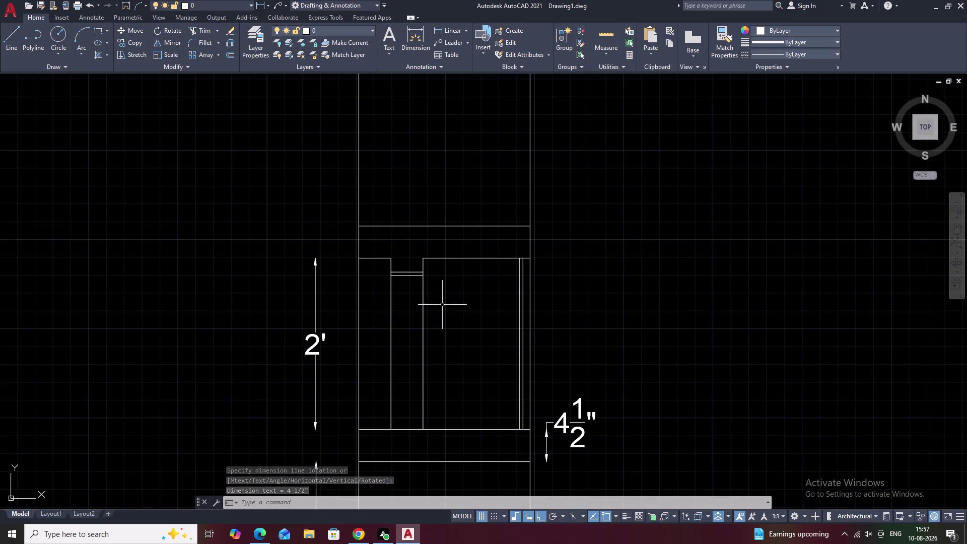
key(space)
click(391, 352)
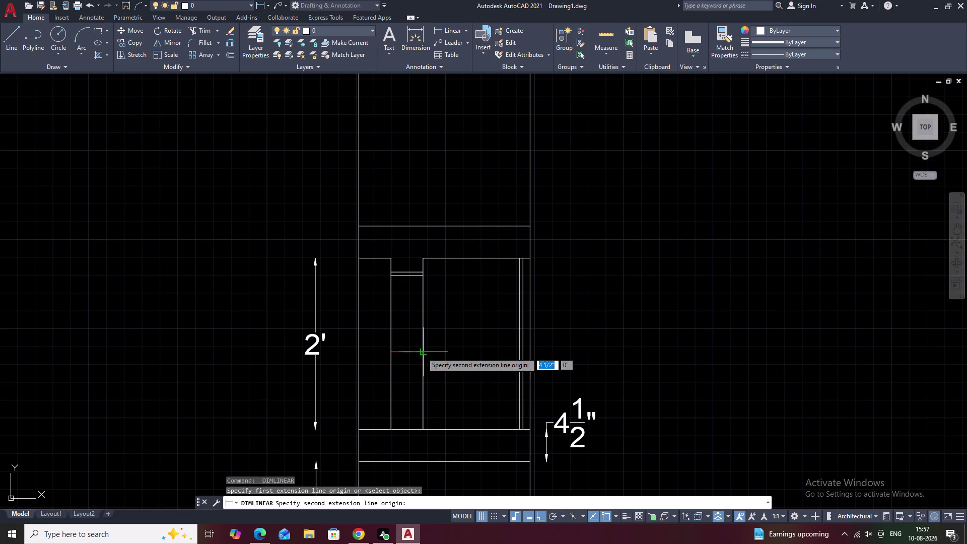
click(421, 352)
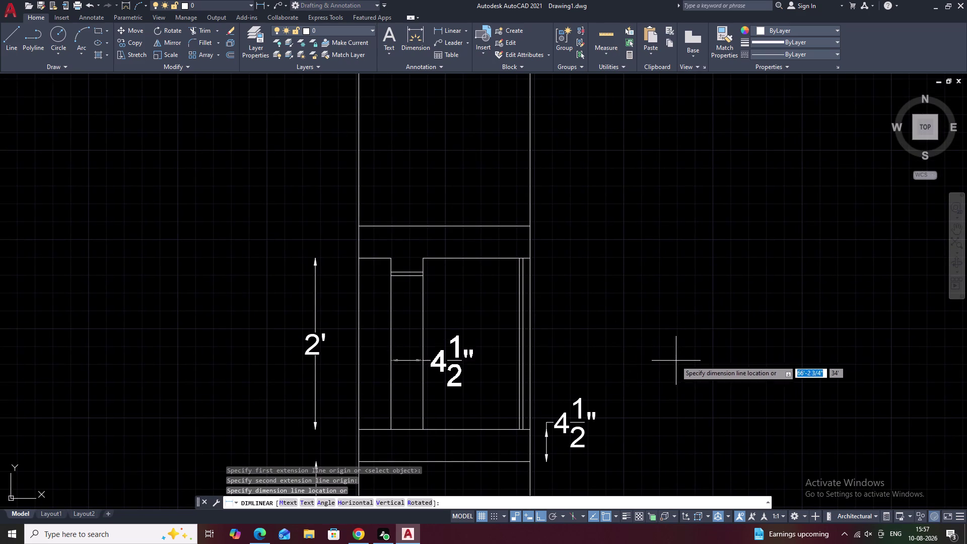
click(615, 361)
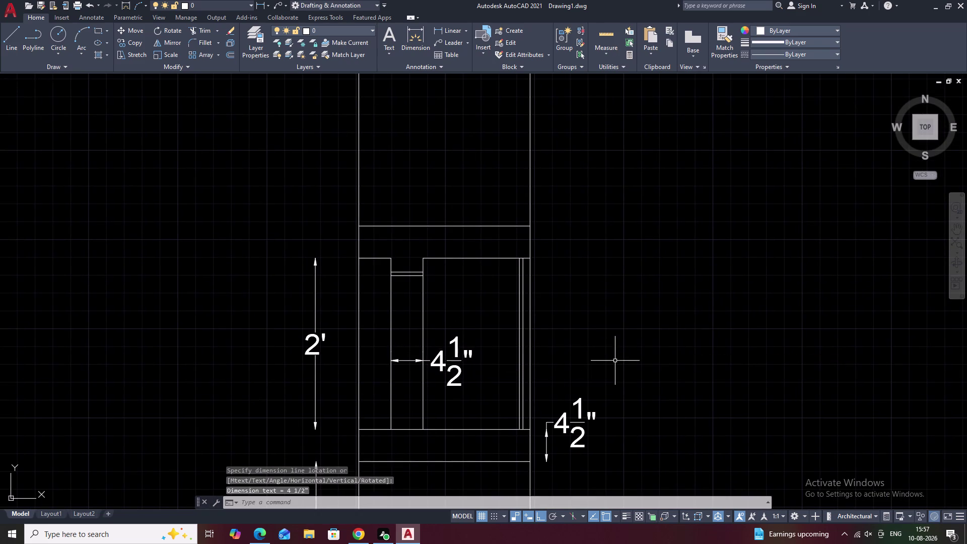
scroll(down, 3)
middle_drag(574, 365, 564, 282)
middle_drag(630, 383, 596, 272)
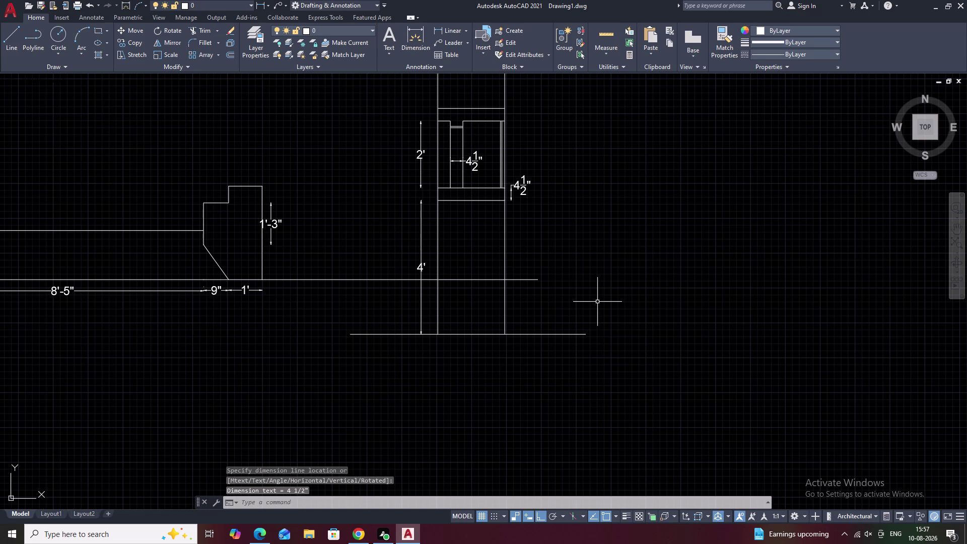
key(Escape)
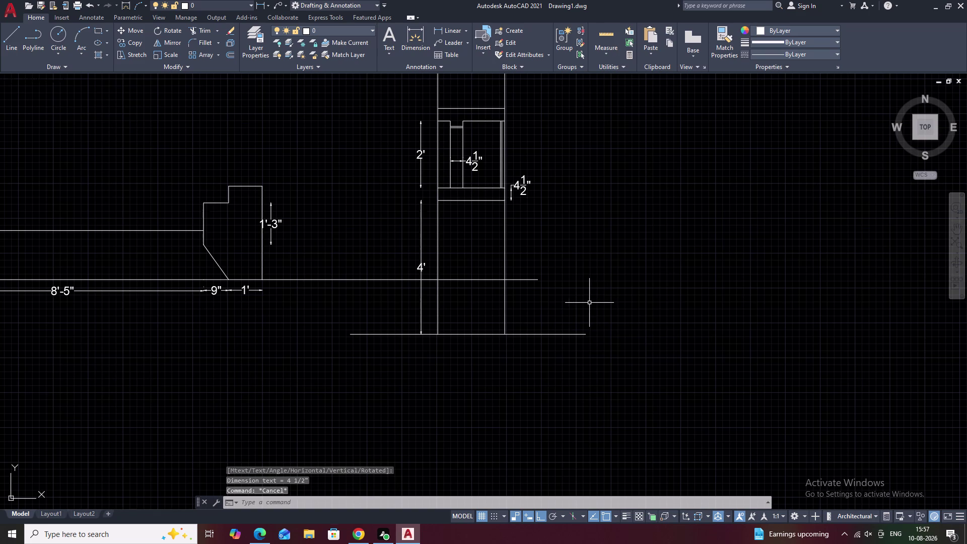
scroll(down, 3)
middle_drag(594, 308, 614, 267)
middle_drag(549, 325, 641, 285)
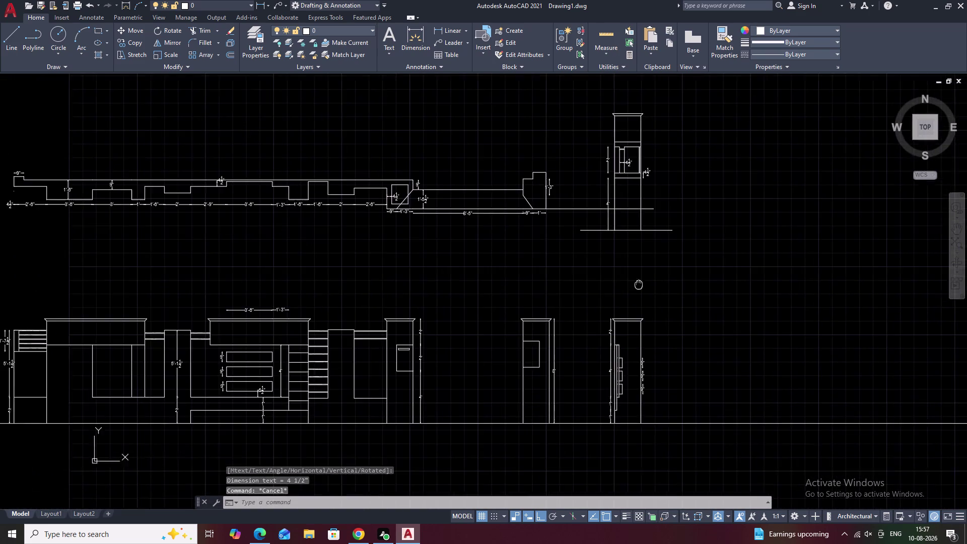
middle_drag(371, 250, 506, 236)
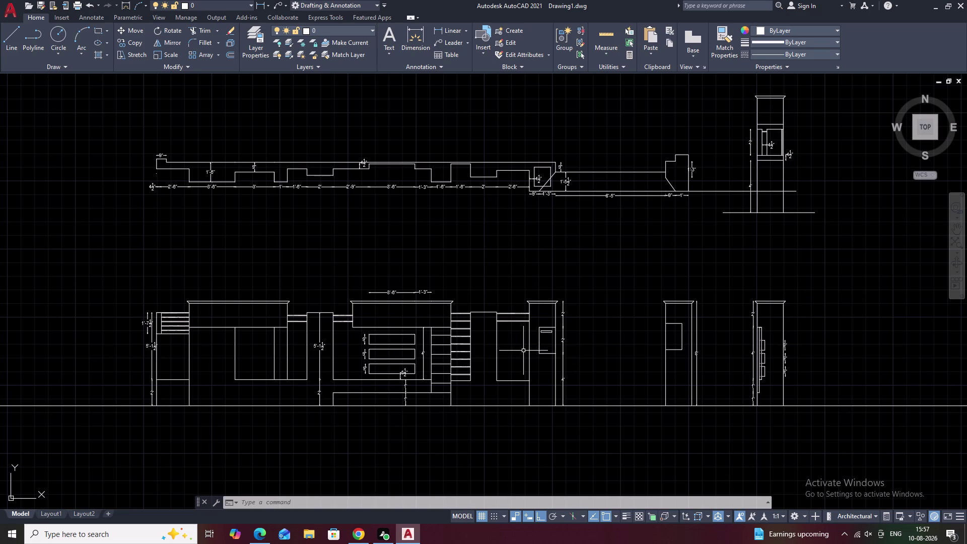
scroll(up, 3)
middle_drag(338, 189, 344, 171)
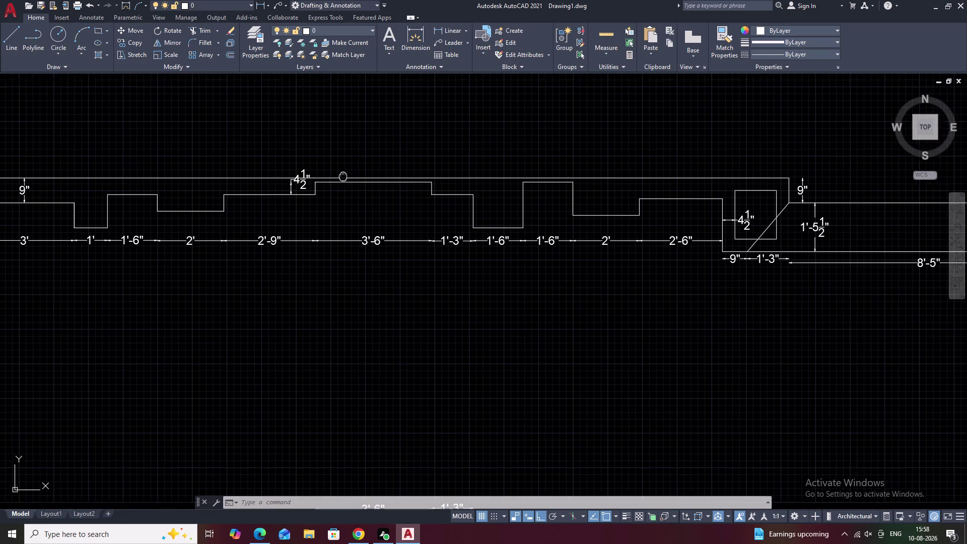
middle_drag(344, 171, 345, 169)
text(d)
Set Standard dimension style text to align with the dimension line.
key(space)
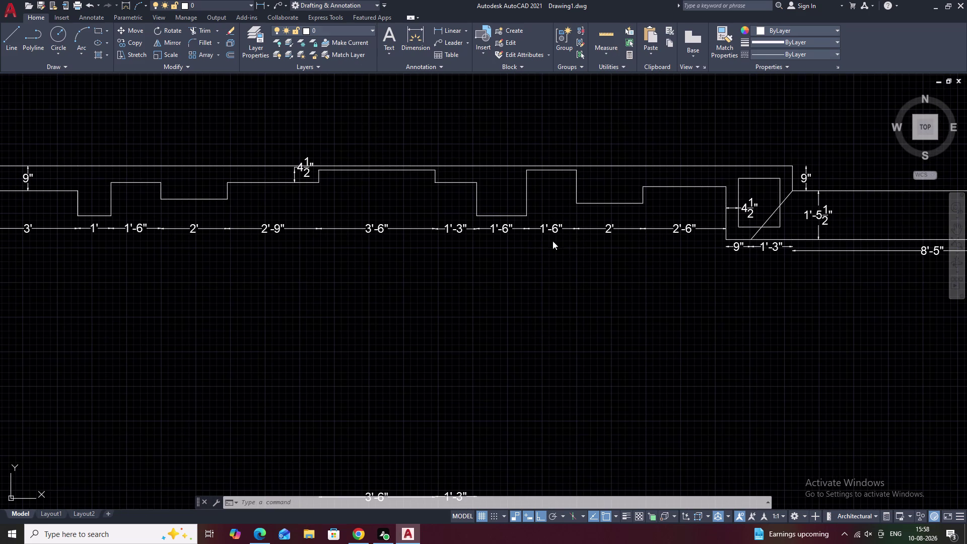
click(597, 242)
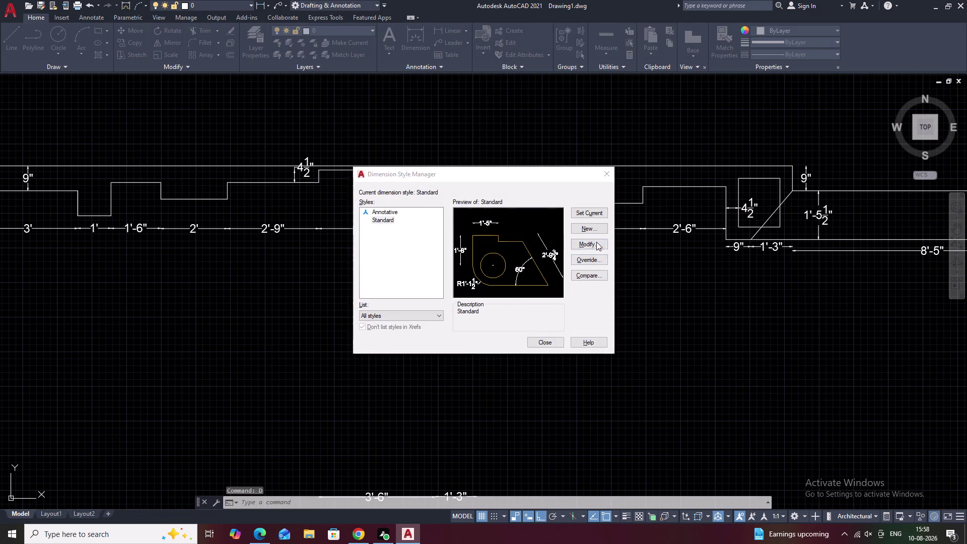
click(493, 312)
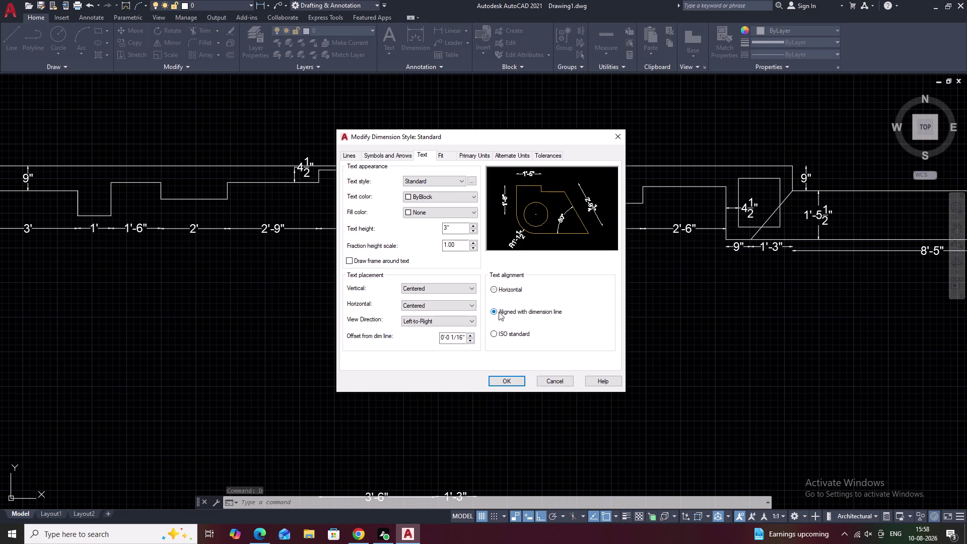
click(507, 380)
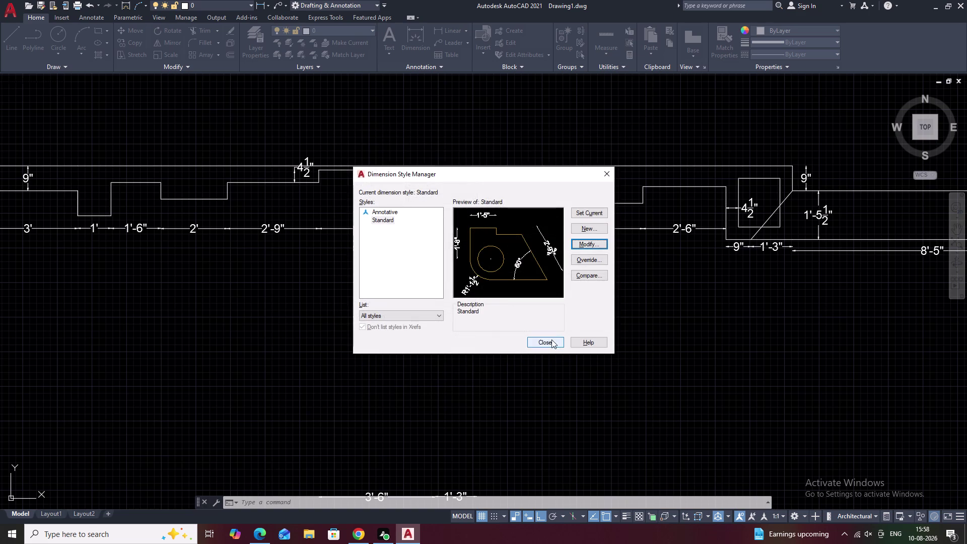
click(551, 339)
Pan along the plan to review the realigned vertical dimension text.
scroll(down, 3)
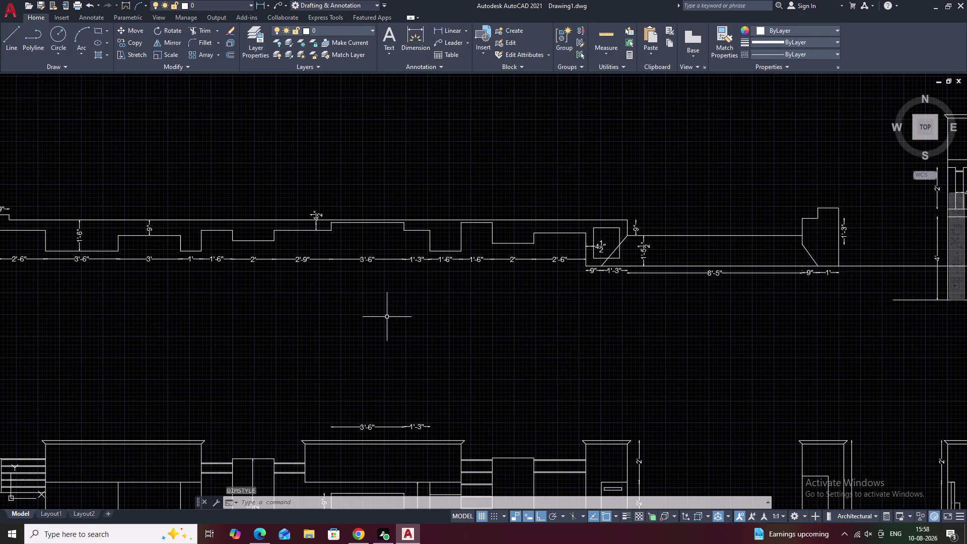
middle_drag(587, 334, 509, 332)
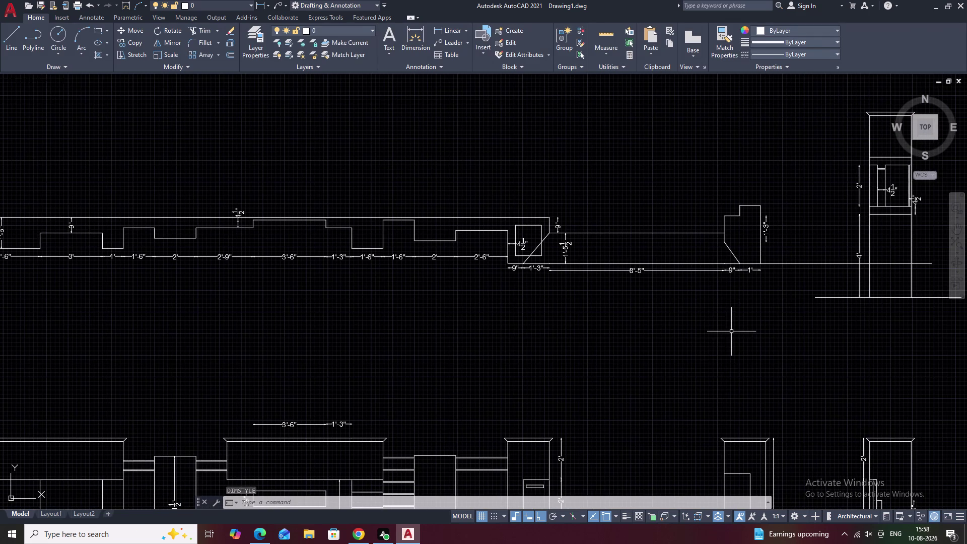
middle_drag(732, 332, 702, 333)
scroll(up, 3)
middle_drag(412, 305, 523, 307)
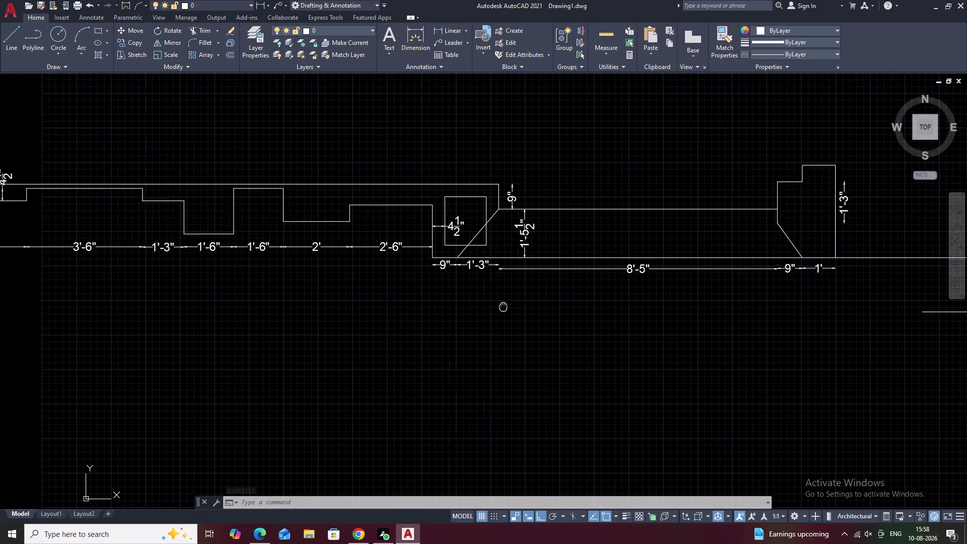
middle_drag(117, 251, 426, 298)
scroll(down, 3)
middle_drag(305, 294, 371, 298)
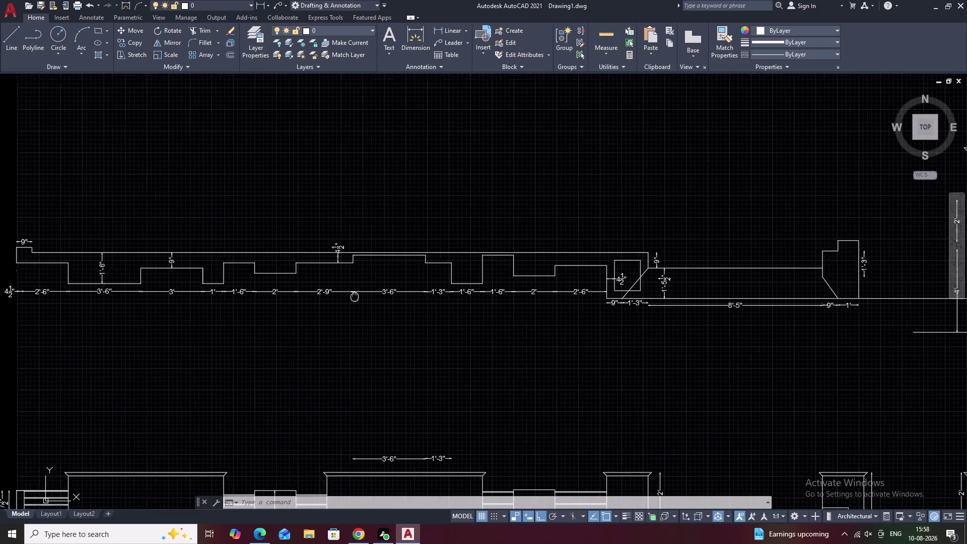
middle_drag(370, 298, 444, 301)
middle_drag(303, 360, 400, 341)
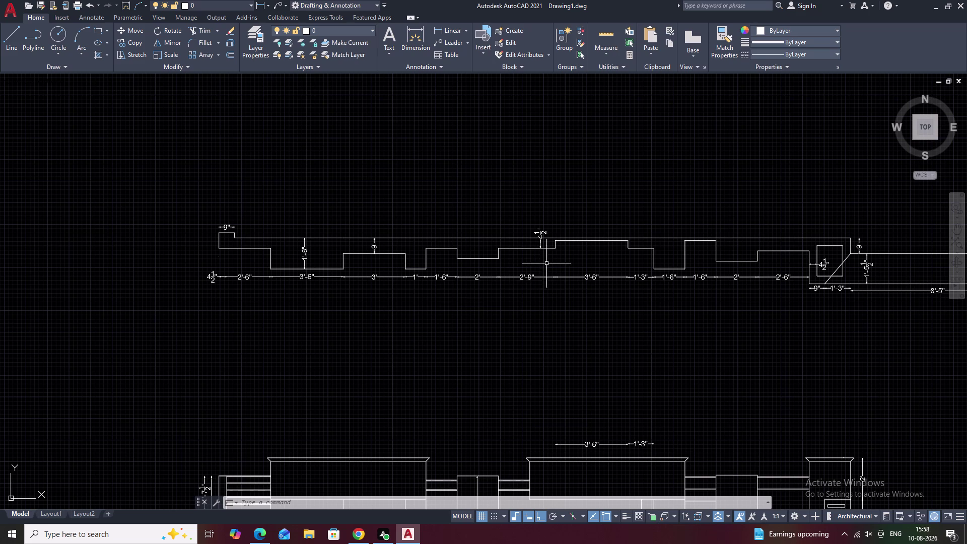
middle_drag(665, 290, 540, 289)
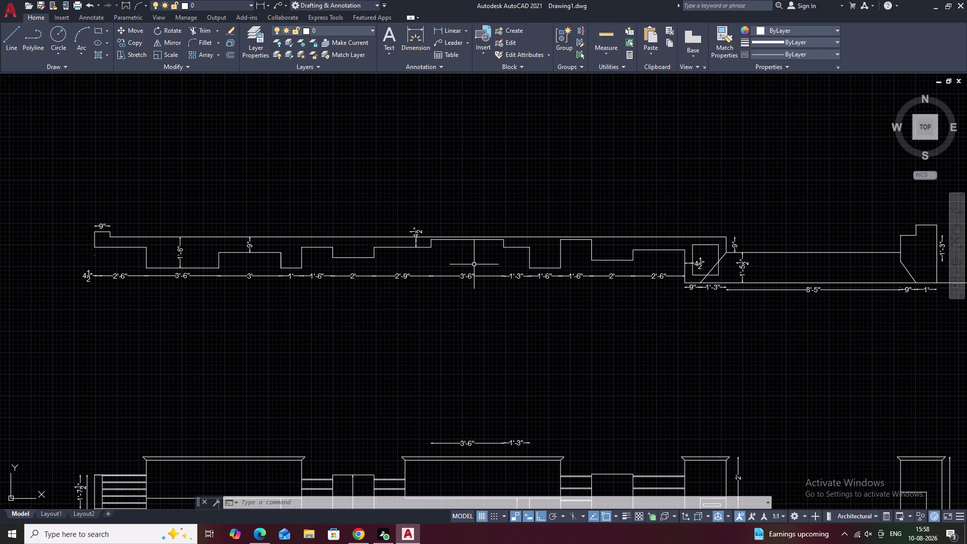
Draw a vertical section line from near the 3'-6" dimension to below the plan.
text(l)
key(space)
scroll(up, 3)
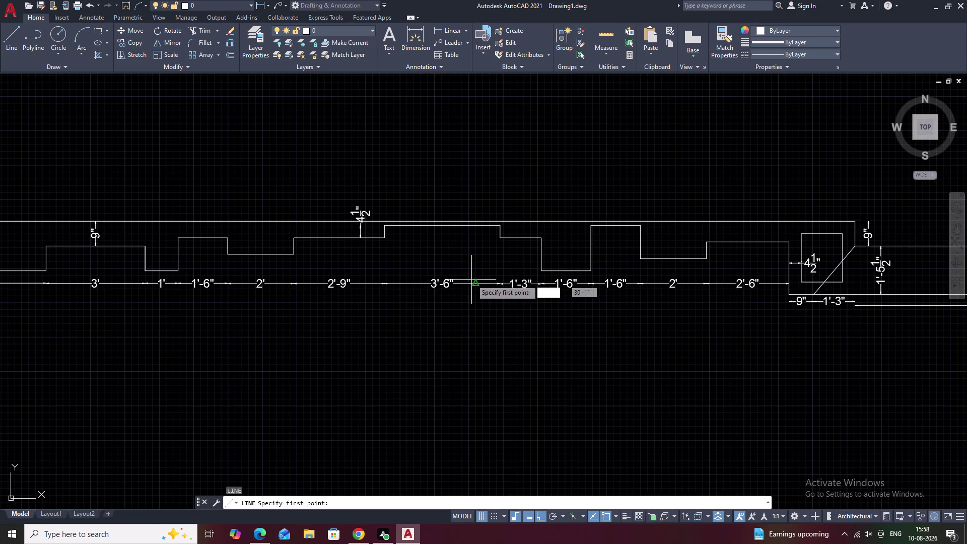
click(469, 198)
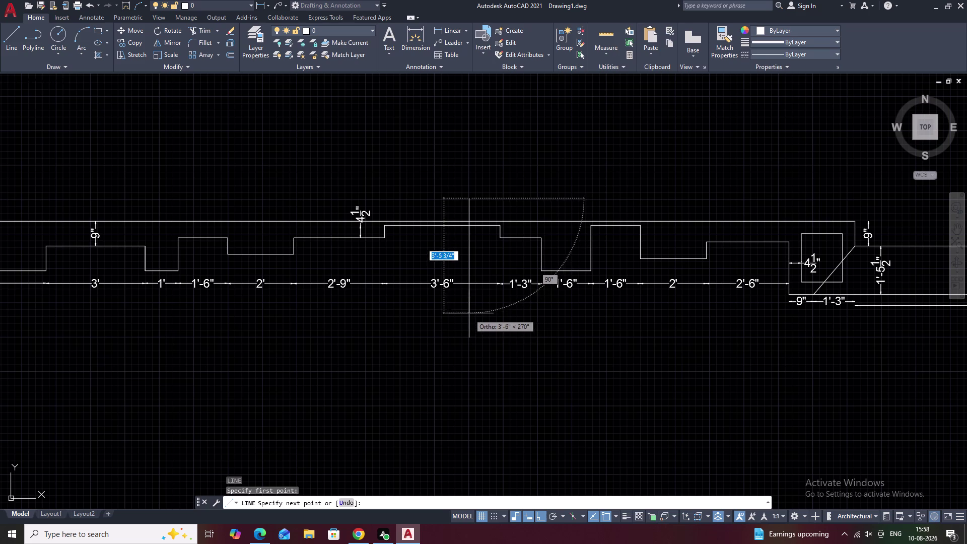
click(468, 309)
key(Escape)
scroll(up, 3)
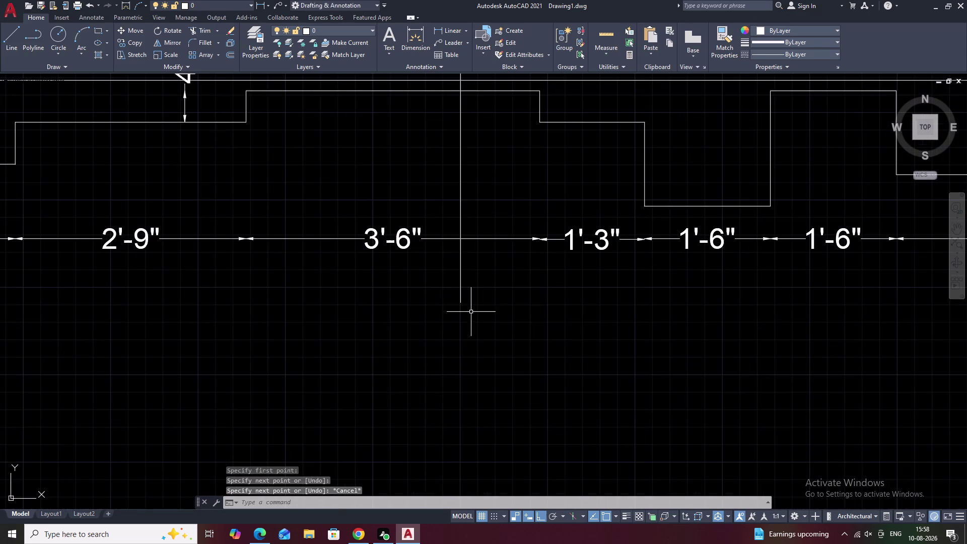
Draw a triangle marker at the line's lower end with a 4" base and sloped edge.
text(l)
key(space)
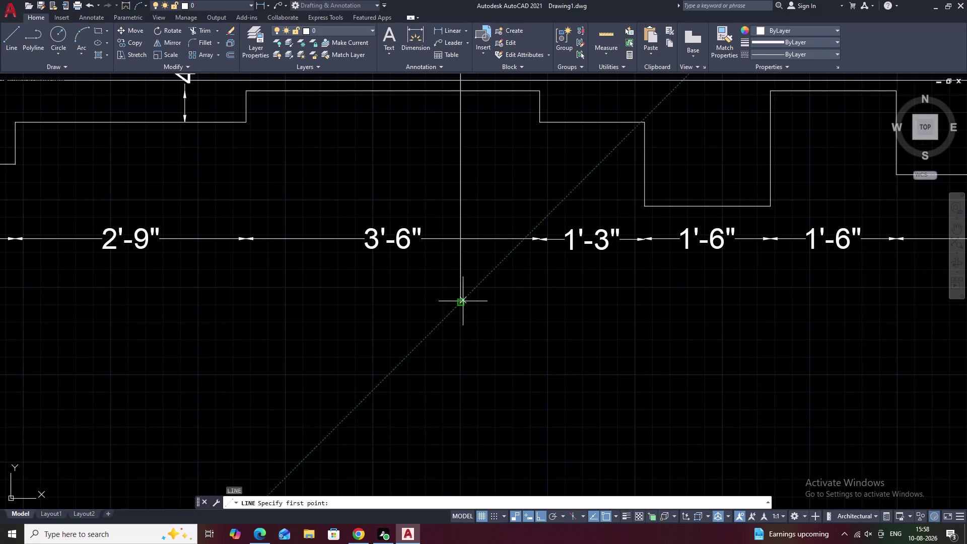
click(463, 303)
text(2)
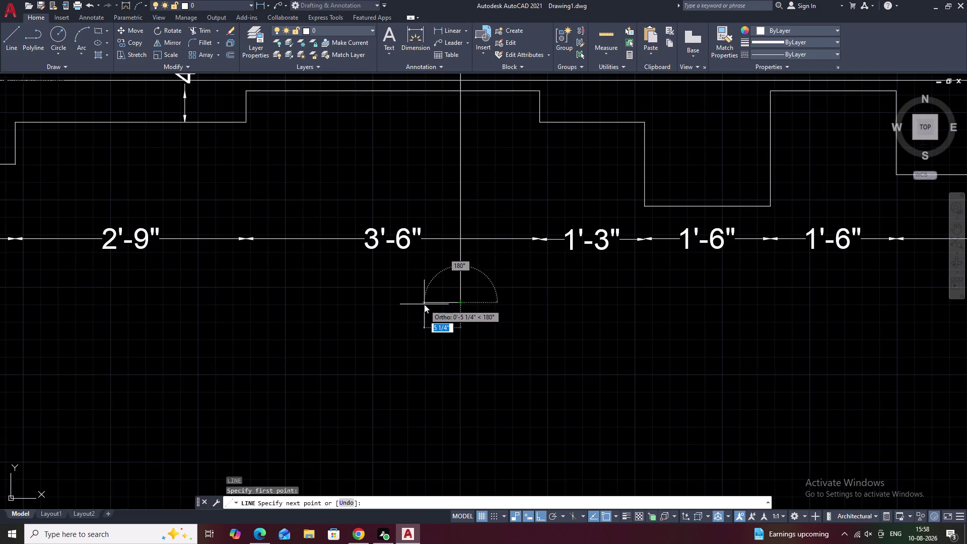
key(space)
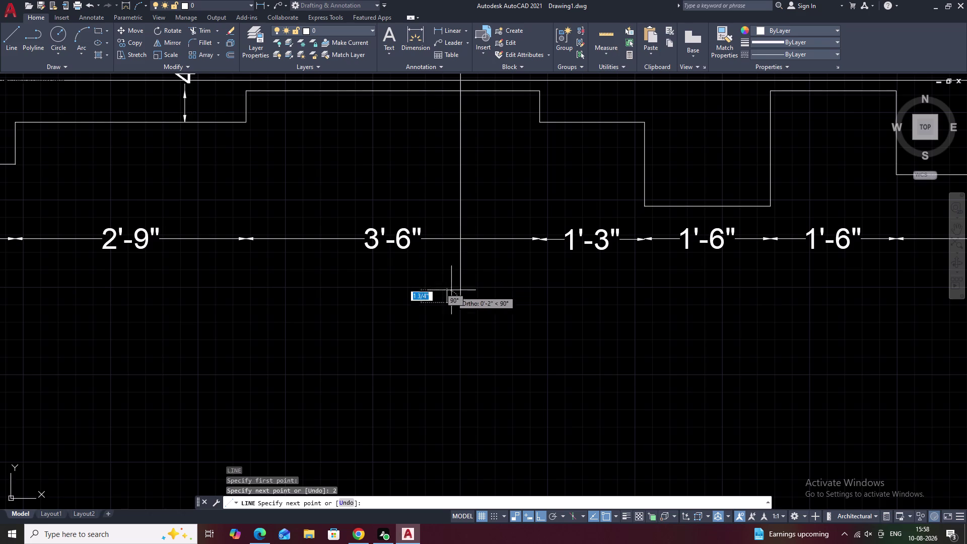
scroll(up, 3)
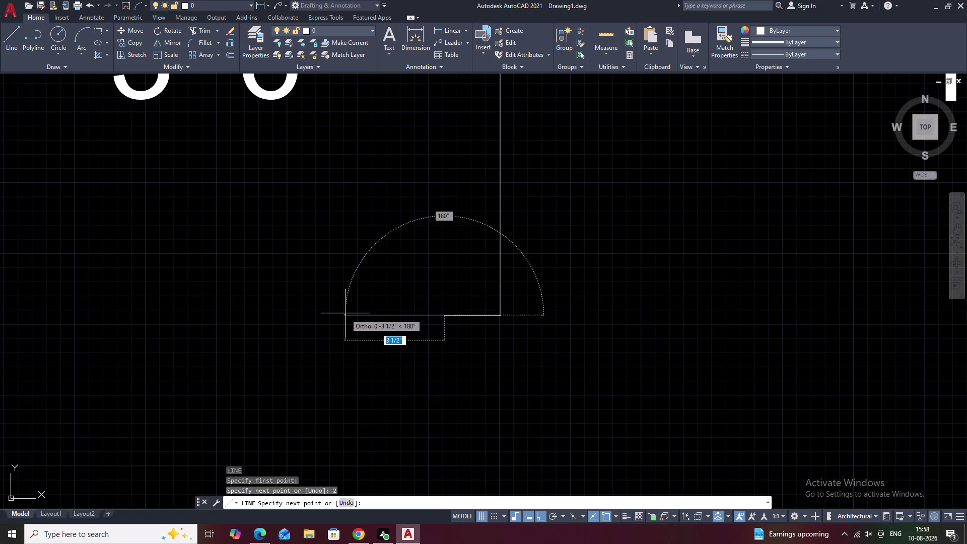
key(ctrl+z)
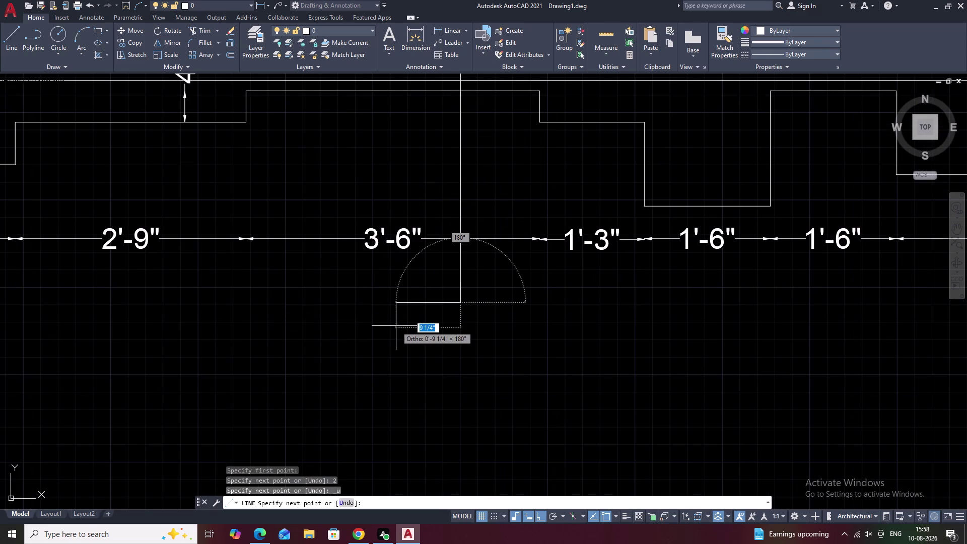
text(4)
key(space)
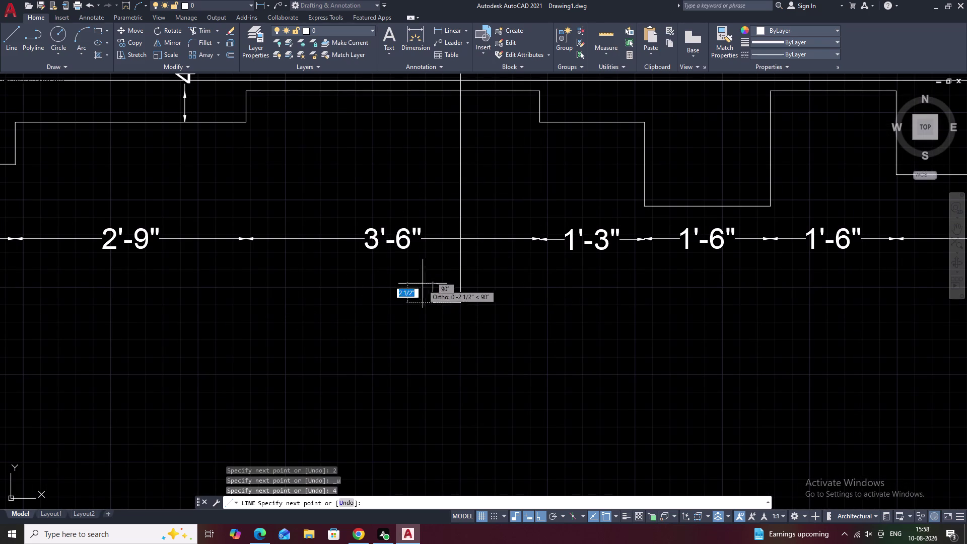
key(F8)
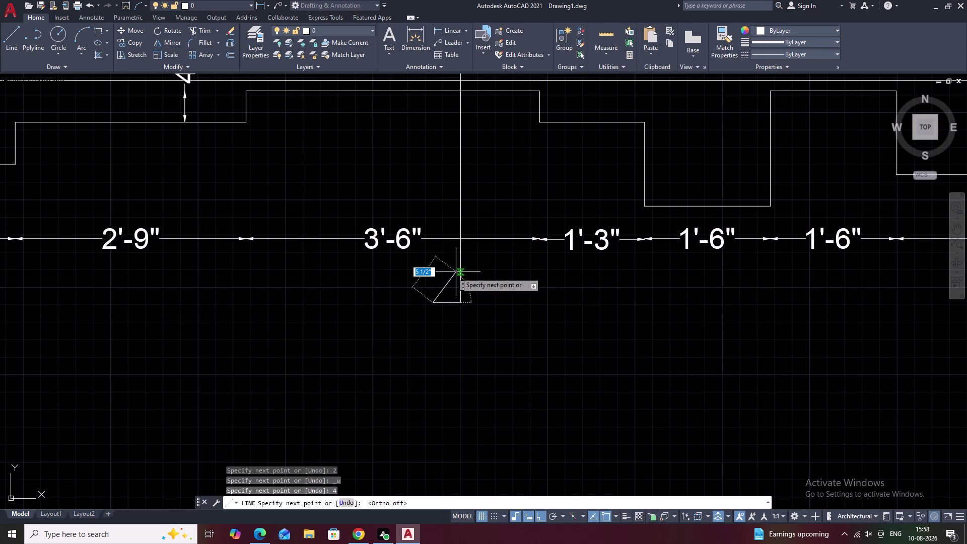
click(460, 277)
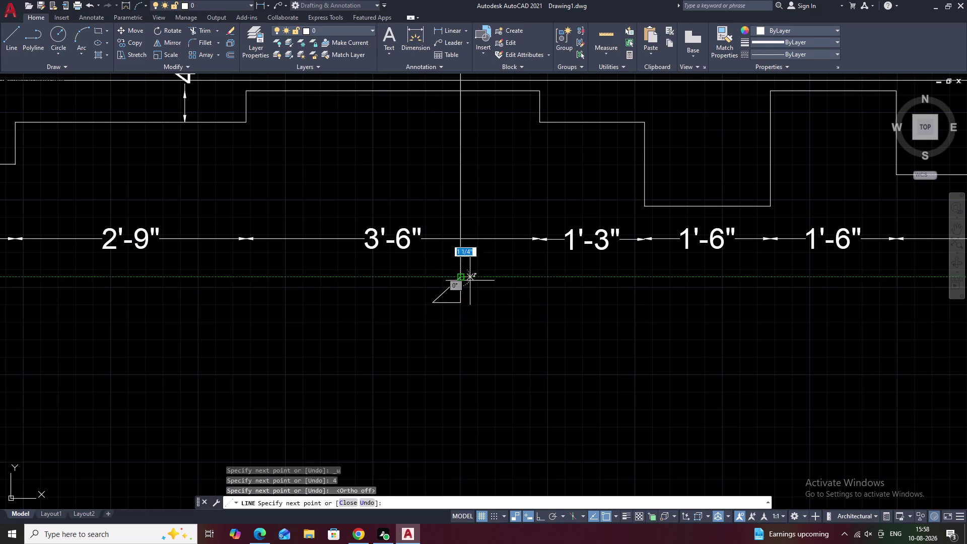
key(Escape)
Mirror the lower triangle about a horizontal axis, keeping the original.
drag(447, 279, 452, 315)
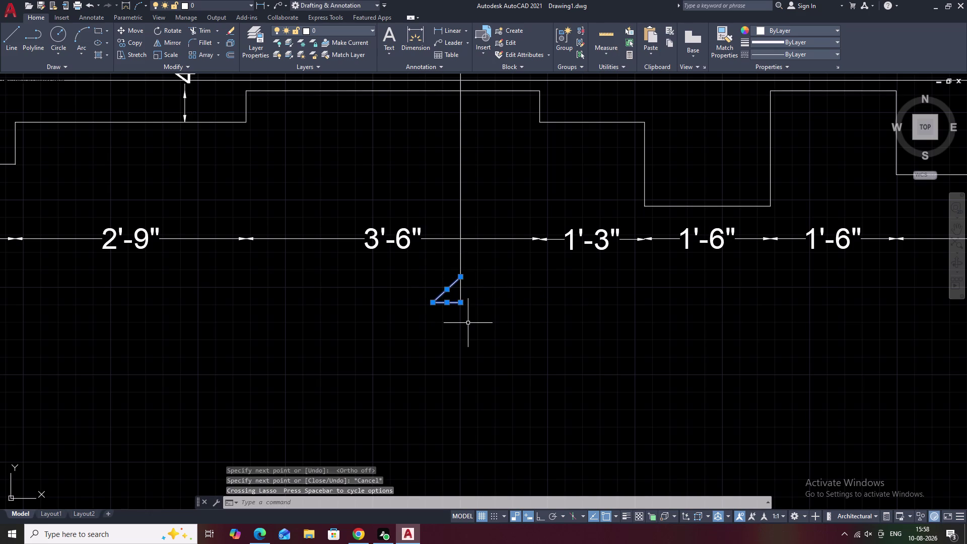
text(mi)
key(space)
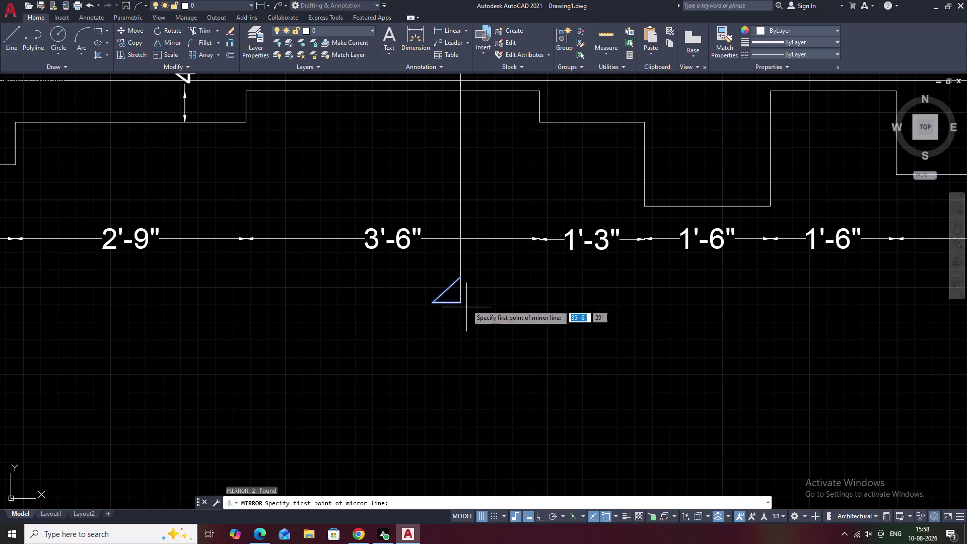
middle_drag(464, 145, 472, 277)
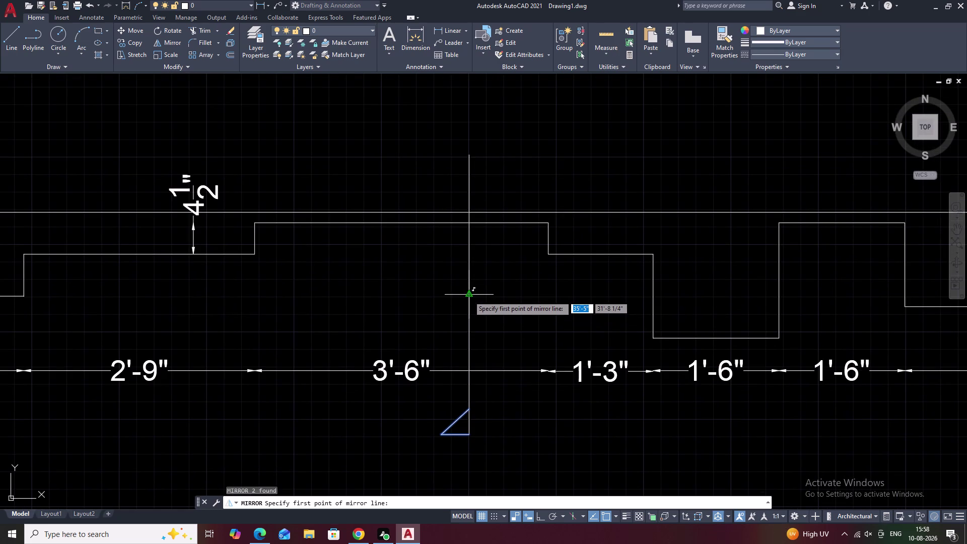
click(468, 296)
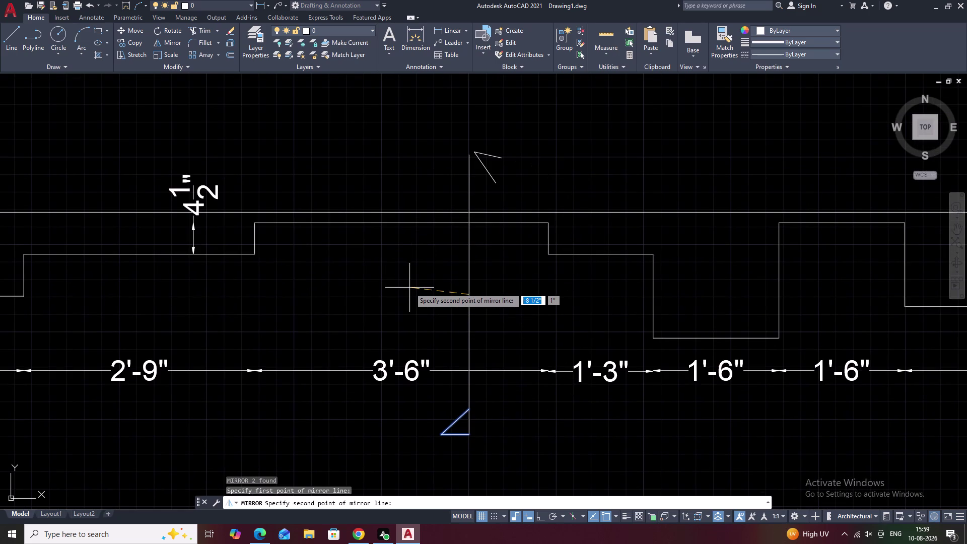
key(F8)
click(410, 288)
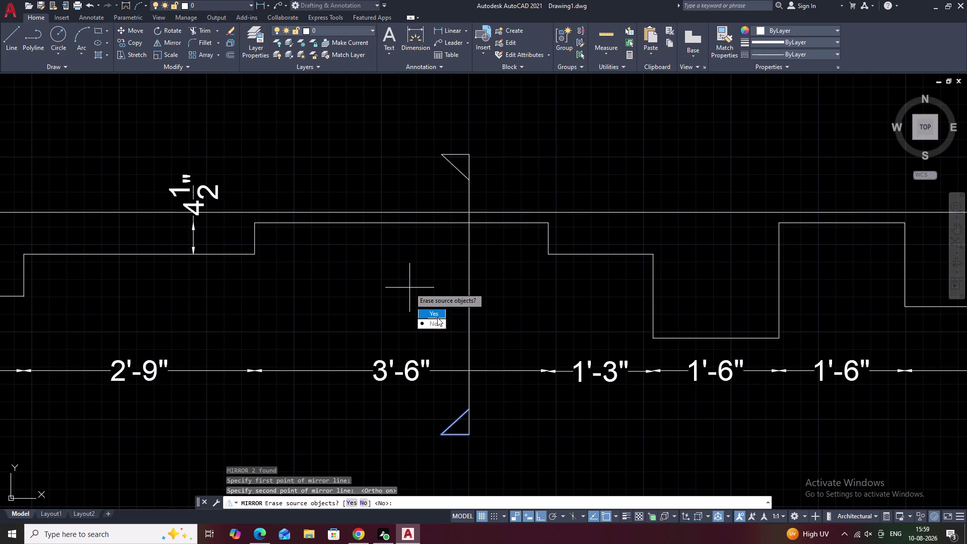
drag(438, 321, 409, 288)
scroll(down, 3)
middle_drag(510, 309, 485, 314)
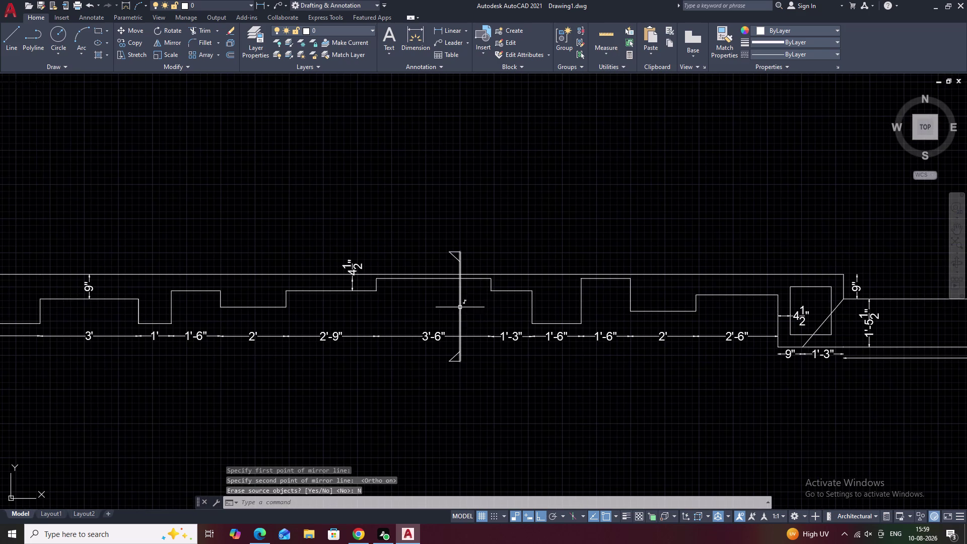
Select the section line and both triangle markers, and start copying them.
click(459, 305)
scroll(up, 3)
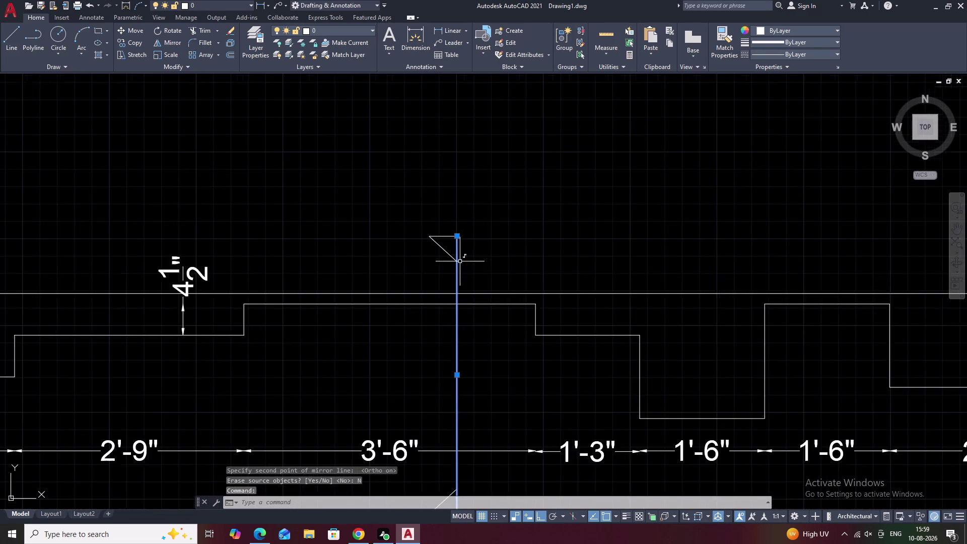
drag(470, 213, 439, 276)
middle_drag(476, 273, 474, 0)
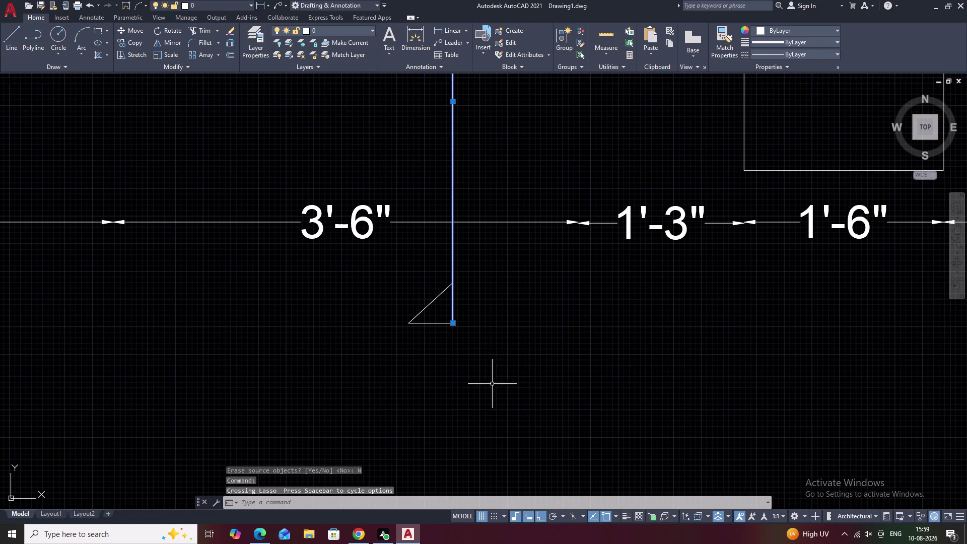
drag(485, 307, 458, 271)
drag(454, 270, 418, 341)
drag(431, 283, 399, 318)
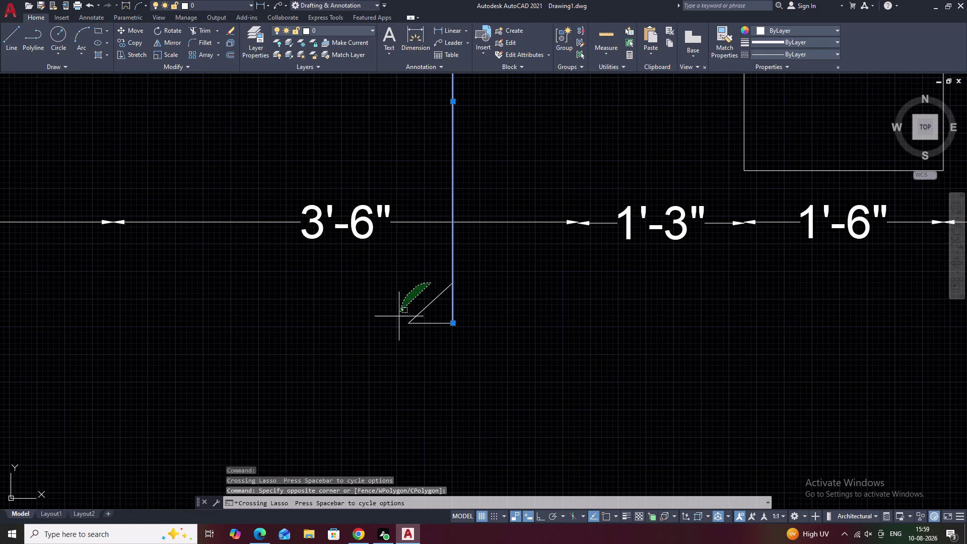
drag(399, 318, 514, 332)
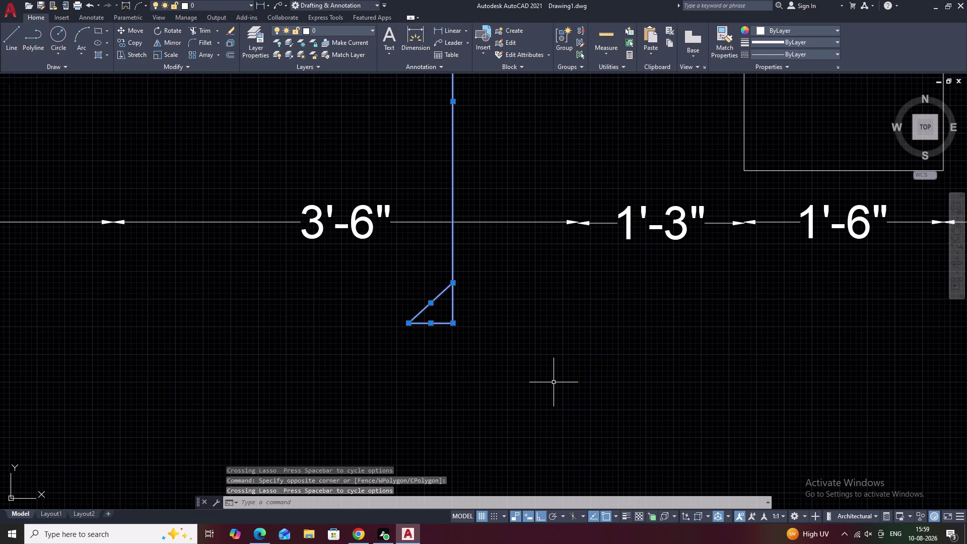
text(co)
key(space)
middle_drag(528, 218, 503, 477)
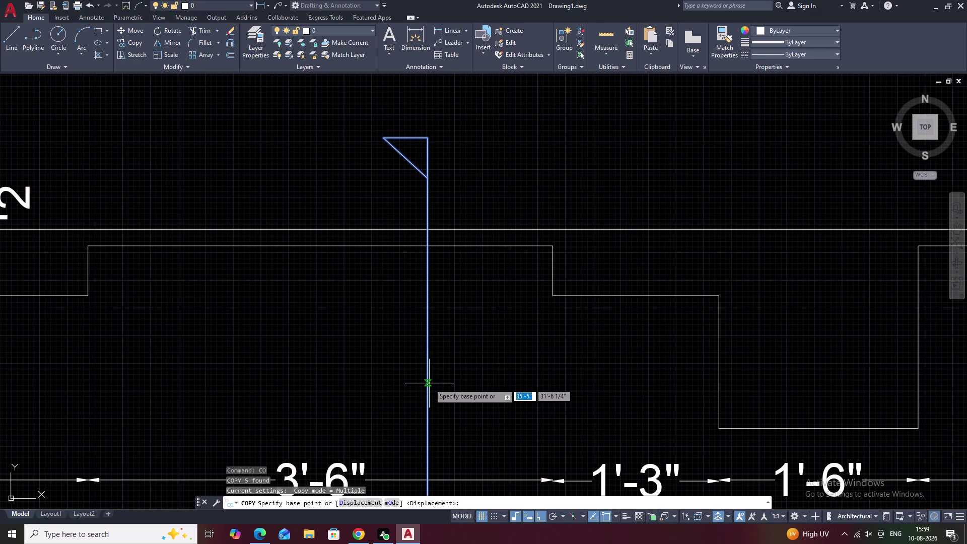
Place a copy of the section line and triangles at the corner pillar.
click(428, 377)
scroll(down, 3)
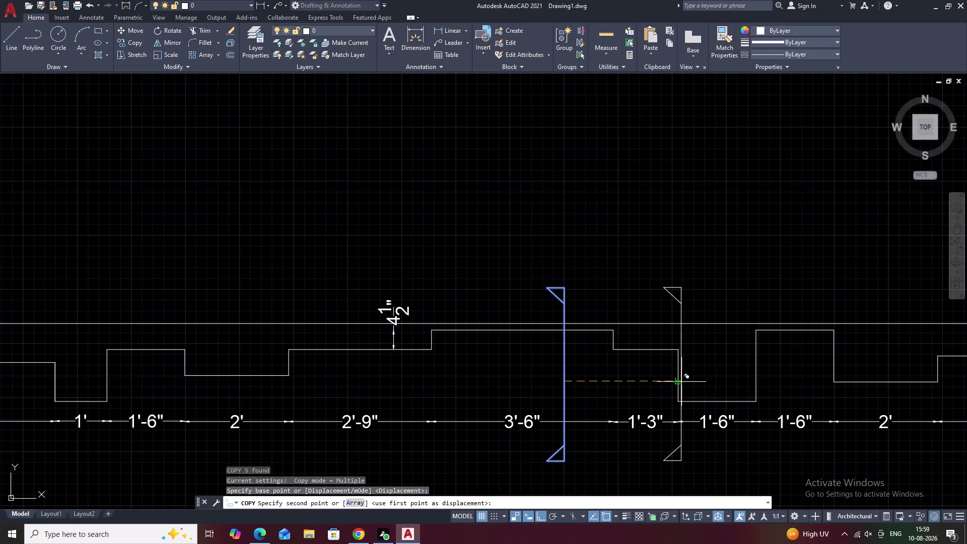
middle_drag(682, 382, 471, 380)
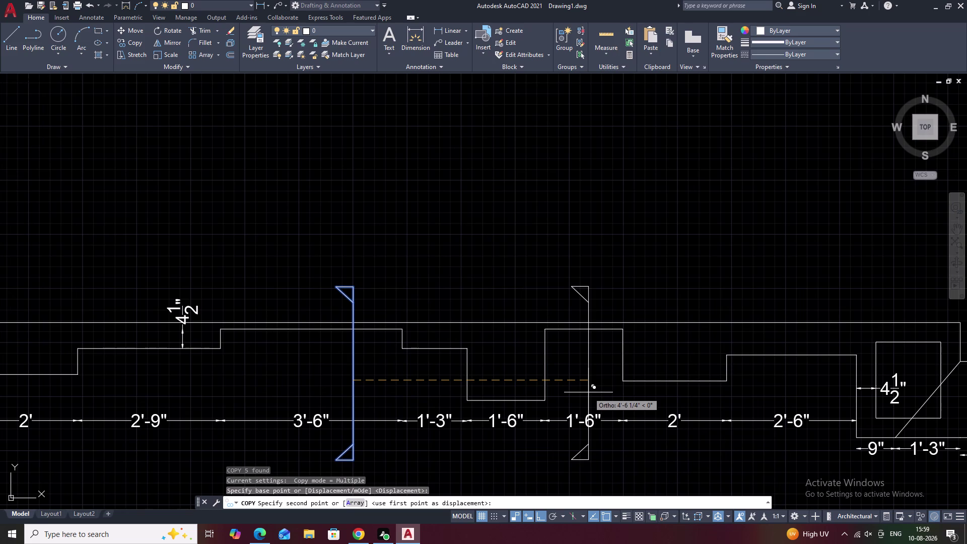
middle_drag(710, 396, 58, 364)
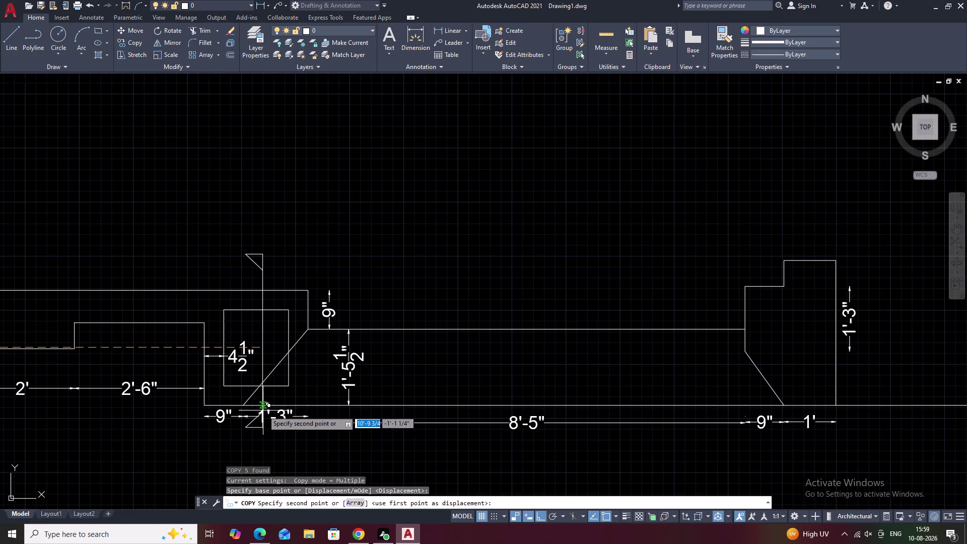
click(262, 398)
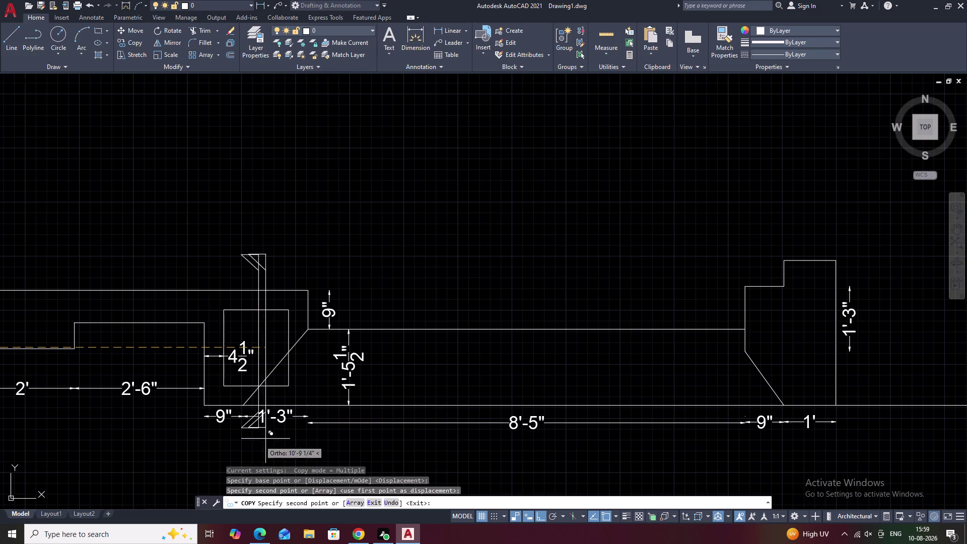
key(Escape)
Select the copied section line and grab its endpoint grip to stretch it.
scroll(up, 3)
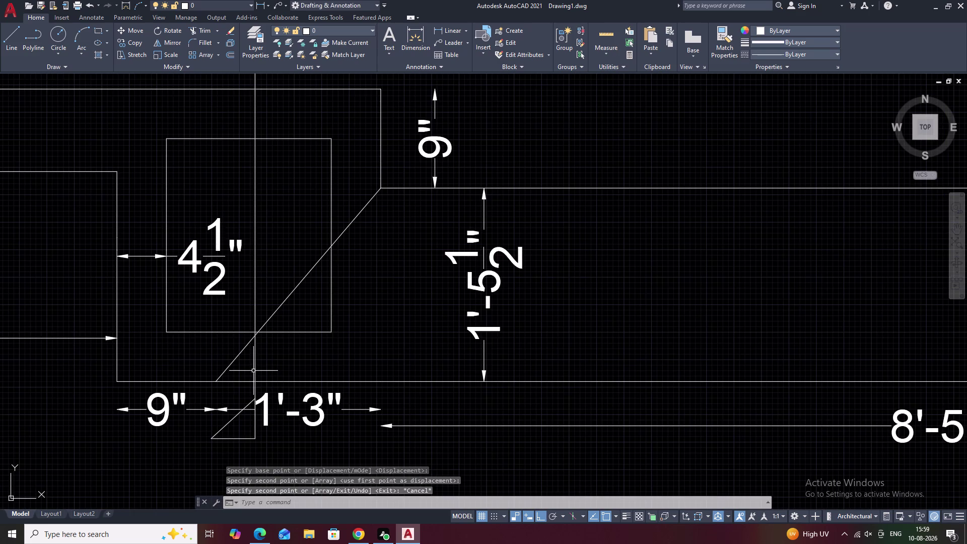
click(255, 370)
double_click(255, 218)
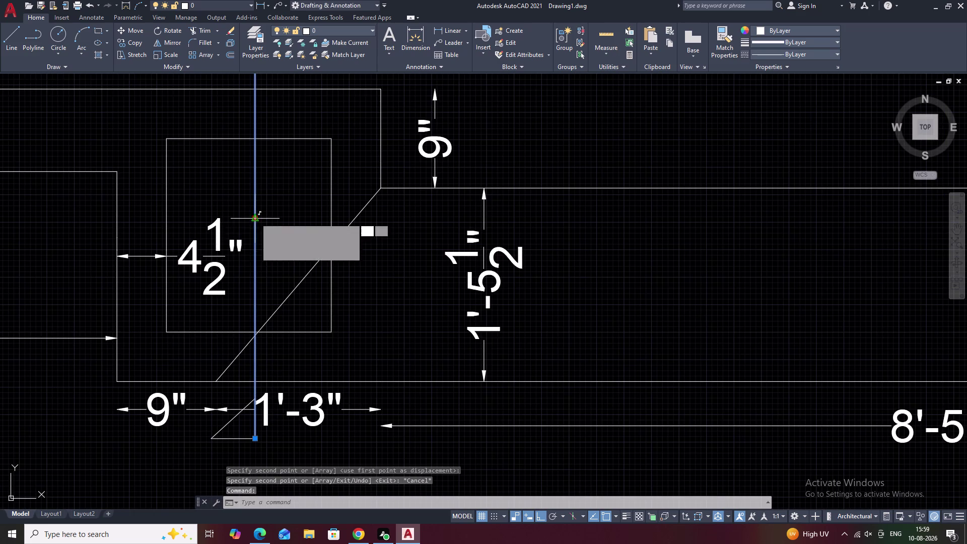
click(256, 280)
scroll(down, 3)
middle_drag(324, 350, 327, 322)
scroll(up, 3)
key(Escape)
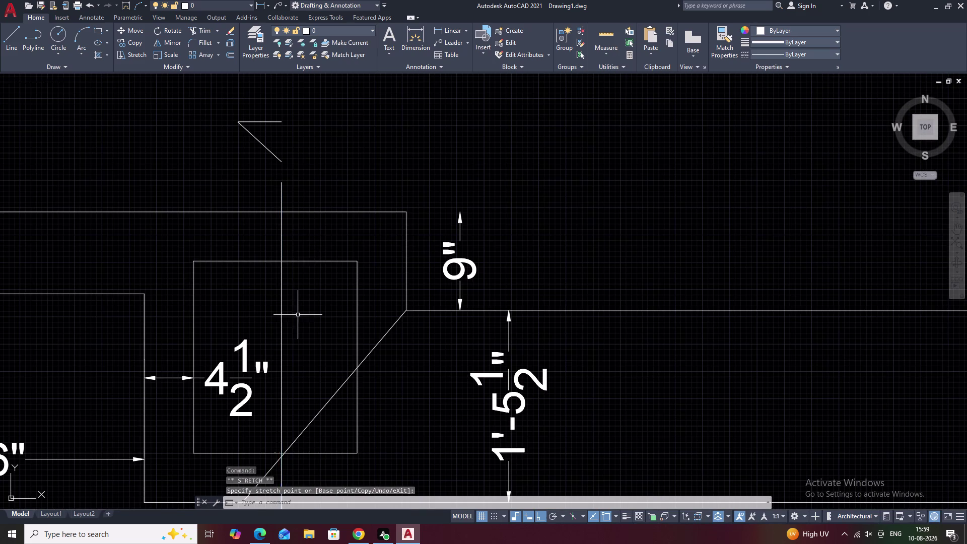
Move the pillar section line's lower triangle further down the line.
middle_drag(312, 353, 353, 151)
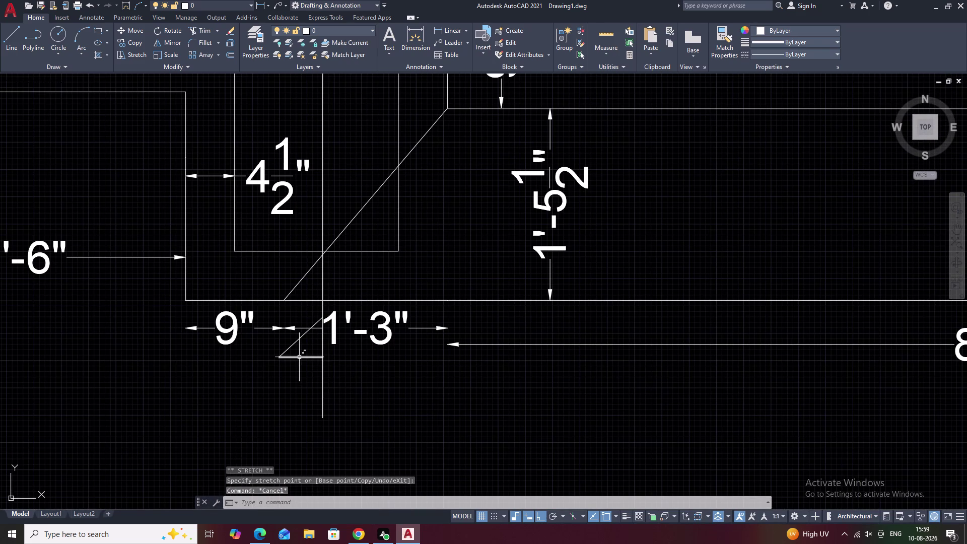
click(296, 339)
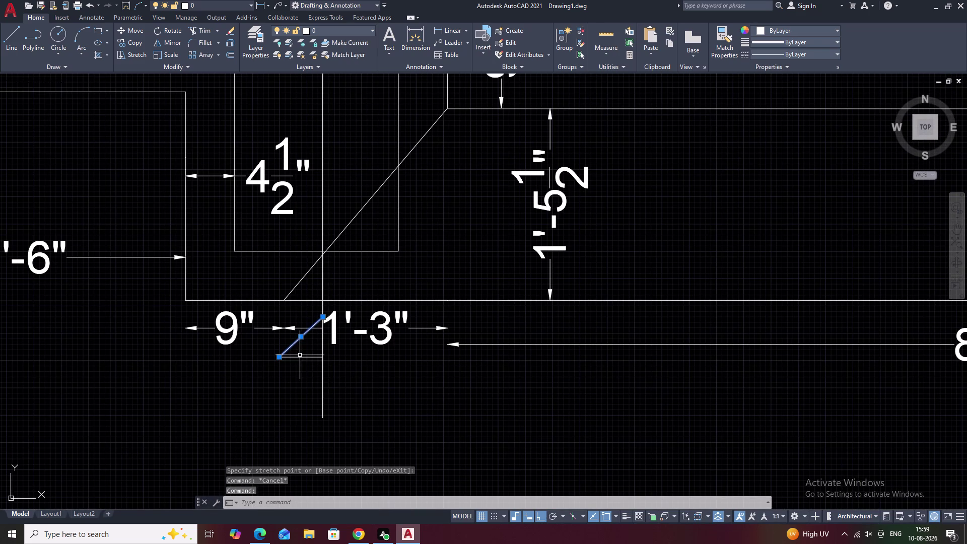
click(301, 357)
text(m)
key(space)
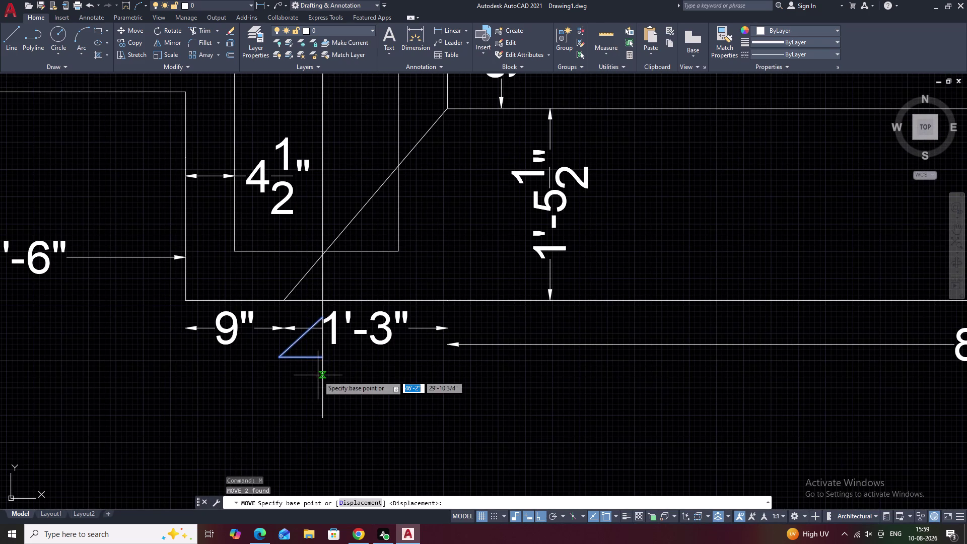
click(321, 319)
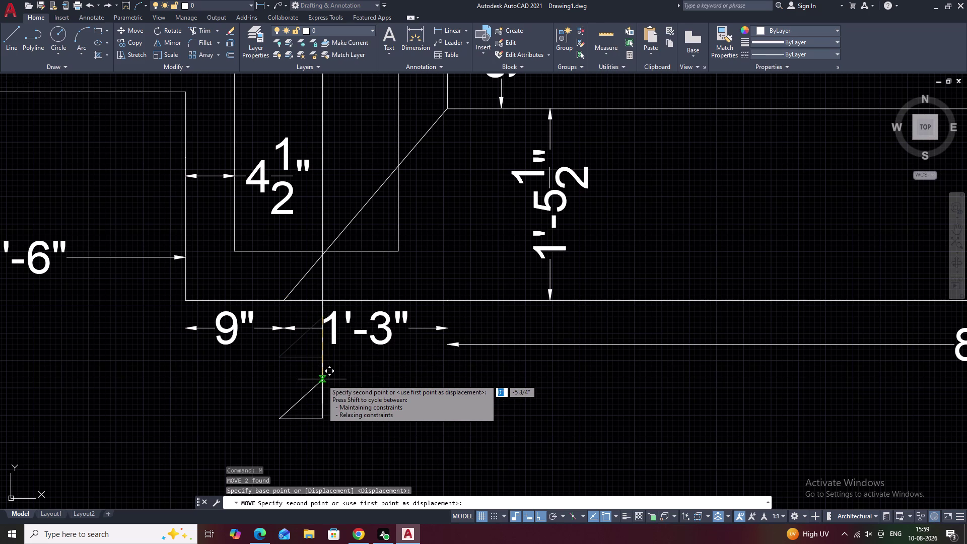
click(322, 379)
Extend the pillar section line's top end up to the upper triangle.
scroll(down, 3)
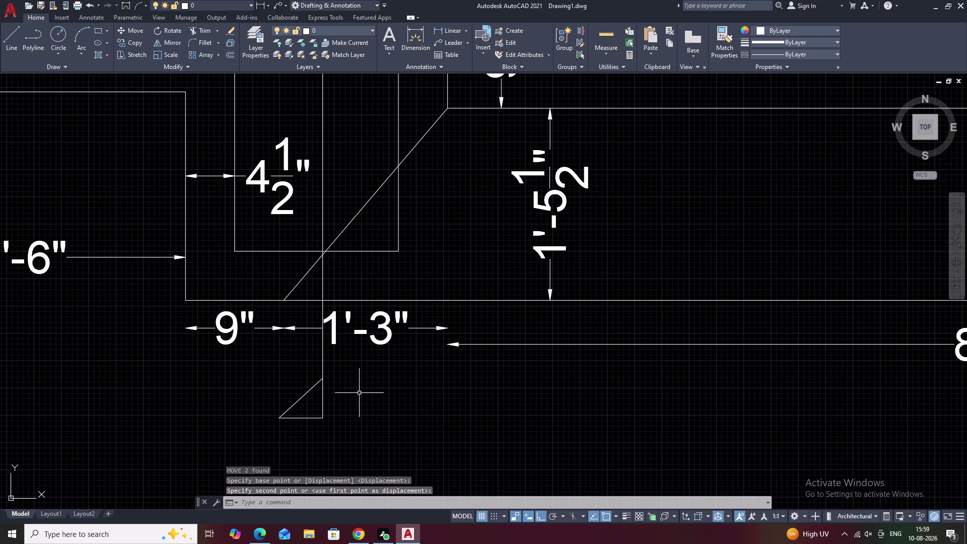
scroll(down, 3)
middle_drag(364, 394, 368, 408)
click(346, 231)
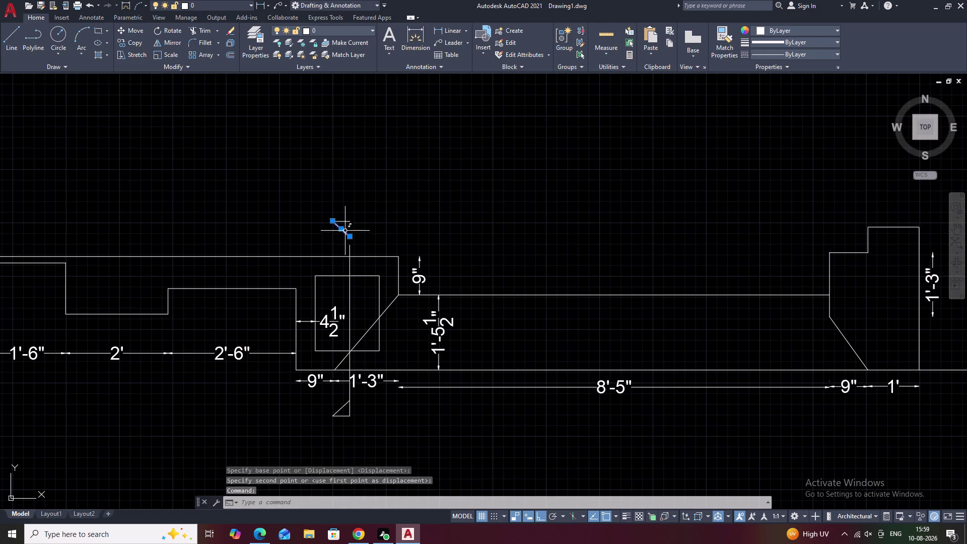
click(345, 221)
scroll(up, 3)
key(Escape)
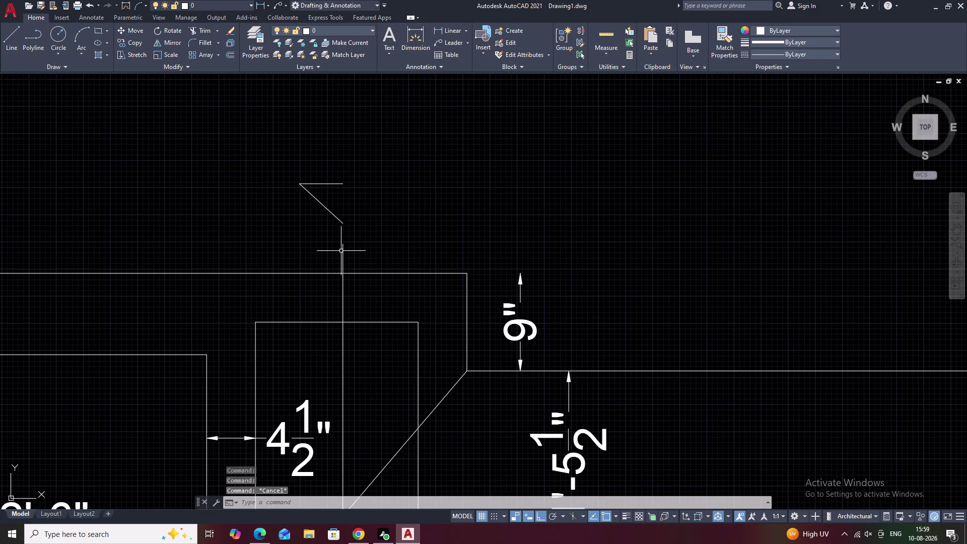
click(343, 249)
click(343, 243)
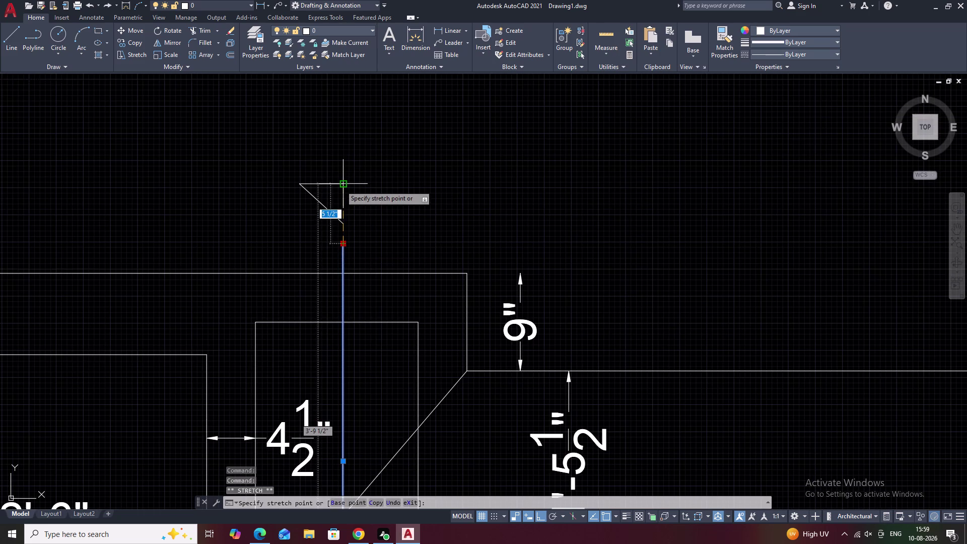
click(341, 186)
key(Escape)
scroll(down, 3)
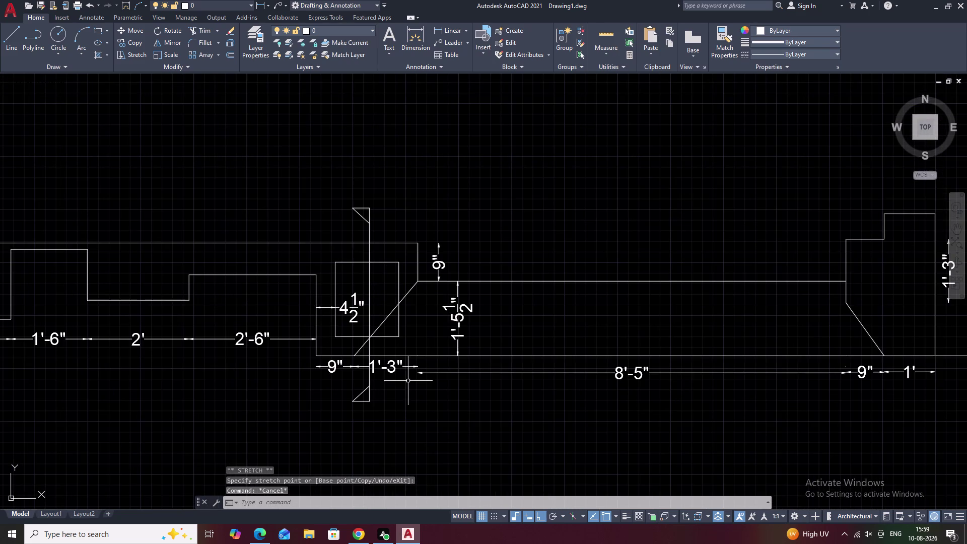
middle_drag(408, 381, 397, 287)
scroll(down, 3)
Pan and zoom to show the plan and elevation together.
middle_drag(394, 323, 328, 343)
middle_drag(243, 351, 317, 350)
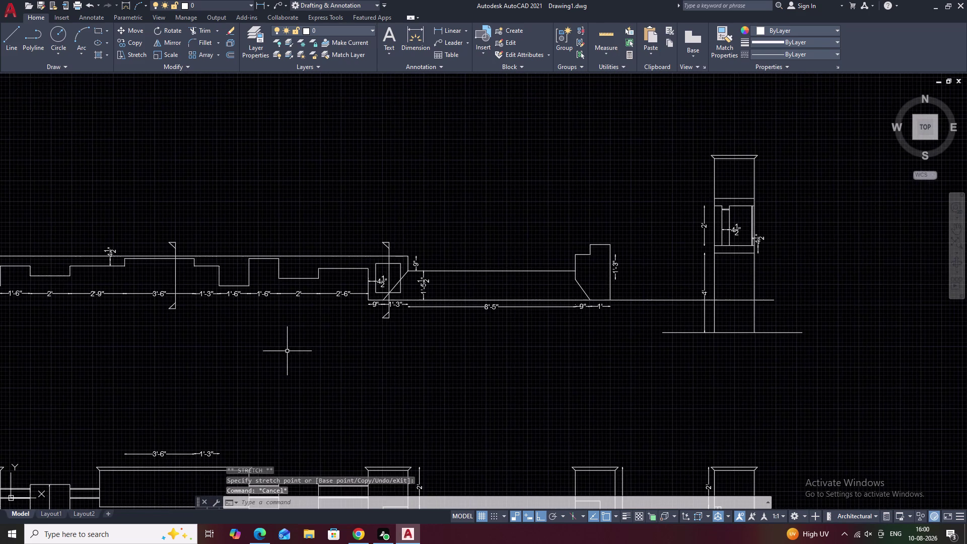
middle_drag(259, 351, 333, 353)
middle_drag(241, 334, 420, 354)
scroll(down, 3)
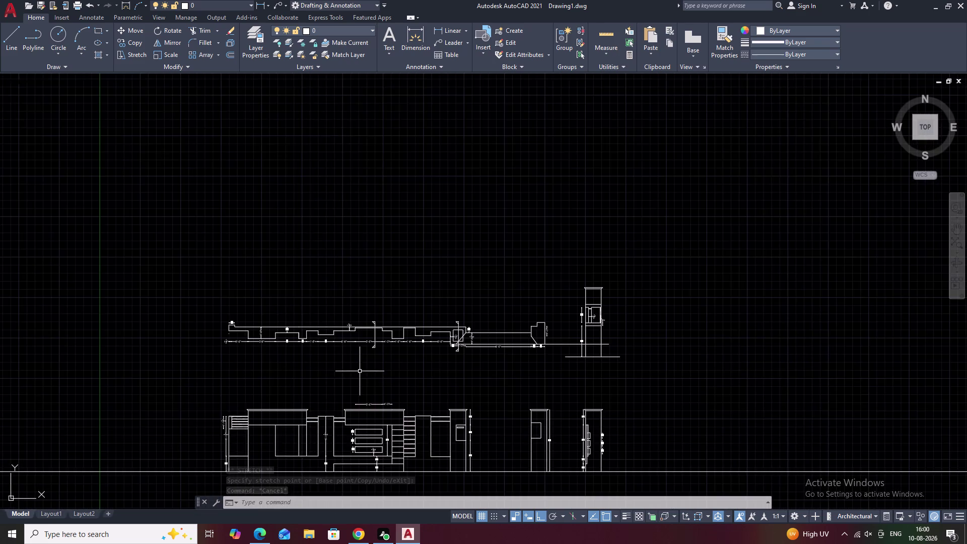
middle_drag(360, 372, 364, 309)
scroll(up, 3)
middle_drag(351, 331, 398, 281)
middle_drag(325, 292, 362, 281)
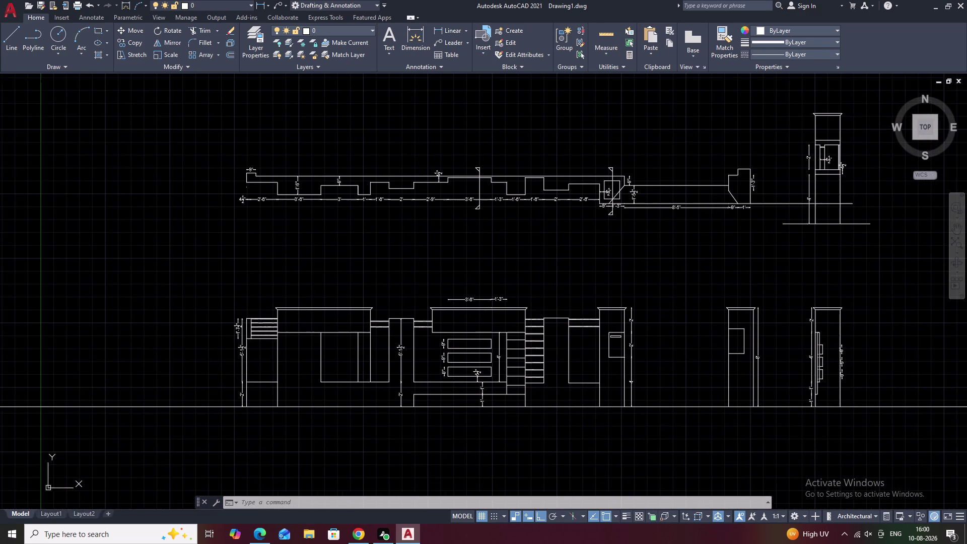
middle_drag(362, 286, 314, 296)
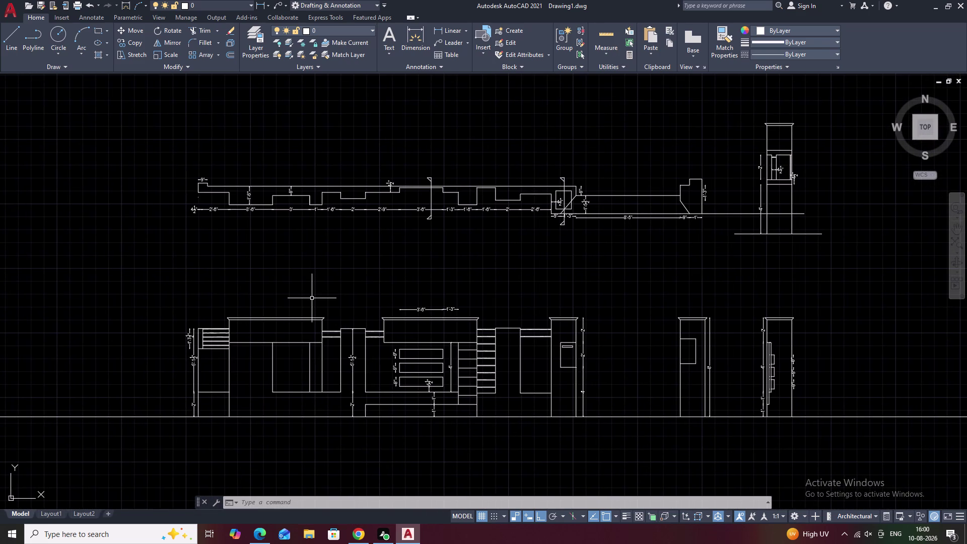
Frame the wall elevation, cancel the active command, and open DesignCenter (Ctrl+2).
scroll(up, 3)
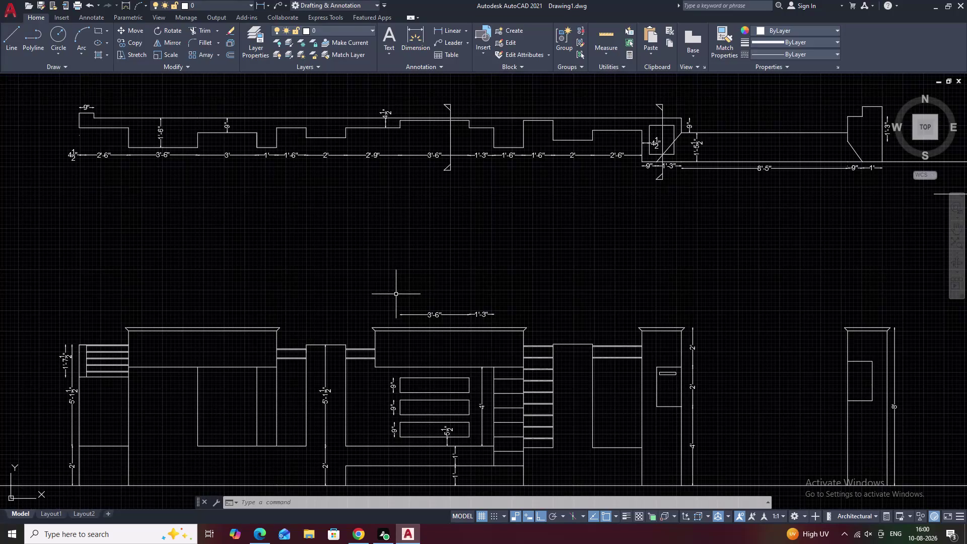
middle_drag(397, 267, 374, 268)
middle_drag(376, 268, 346, 254)
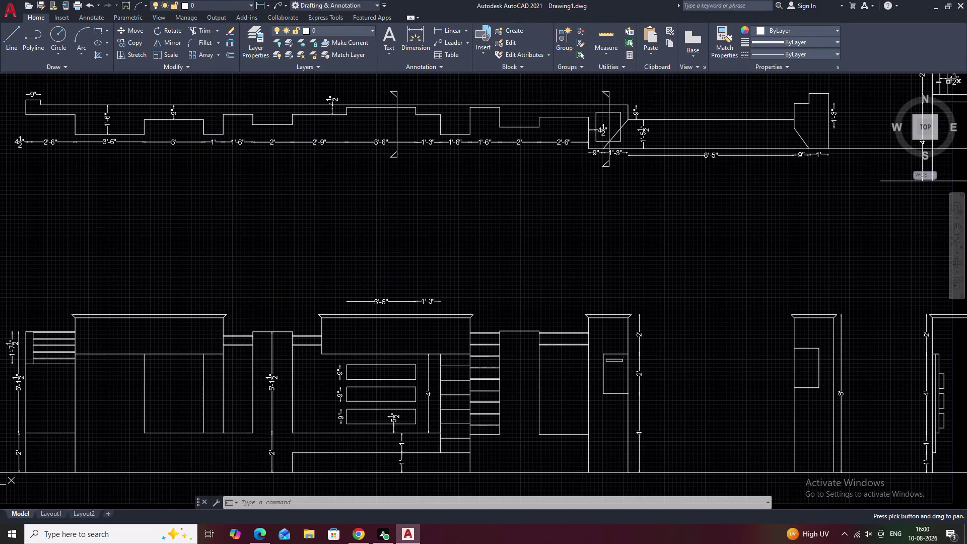
scroll(down, 3)
middle_drag(352, 254, 336, 256)
scroll(up, 3)
middle_drag(333, 260, 383, 251)
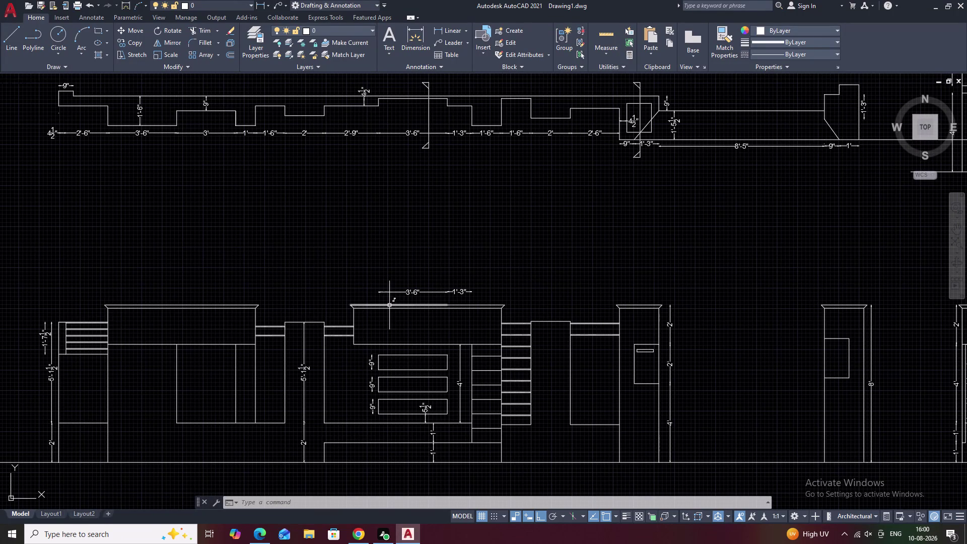
key(Escape)
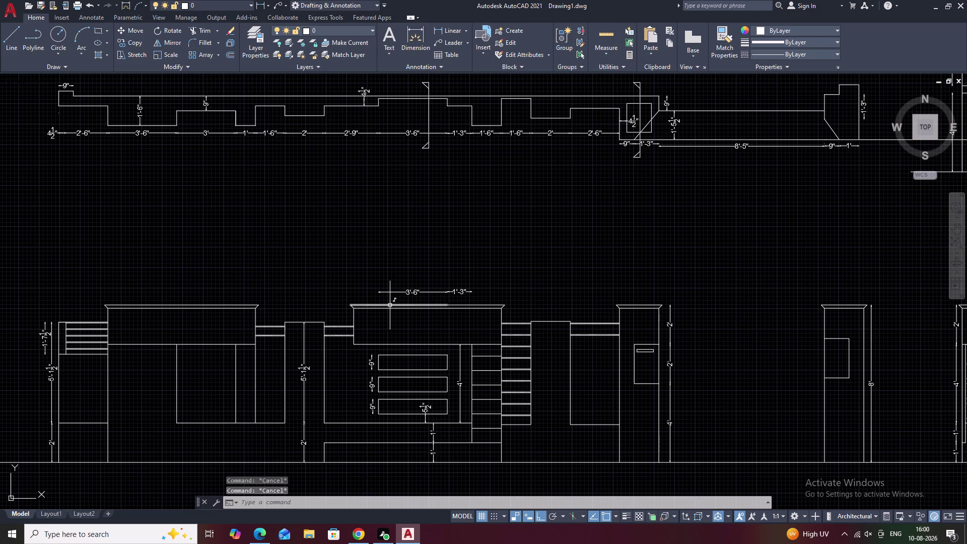
key(ctrl+2)
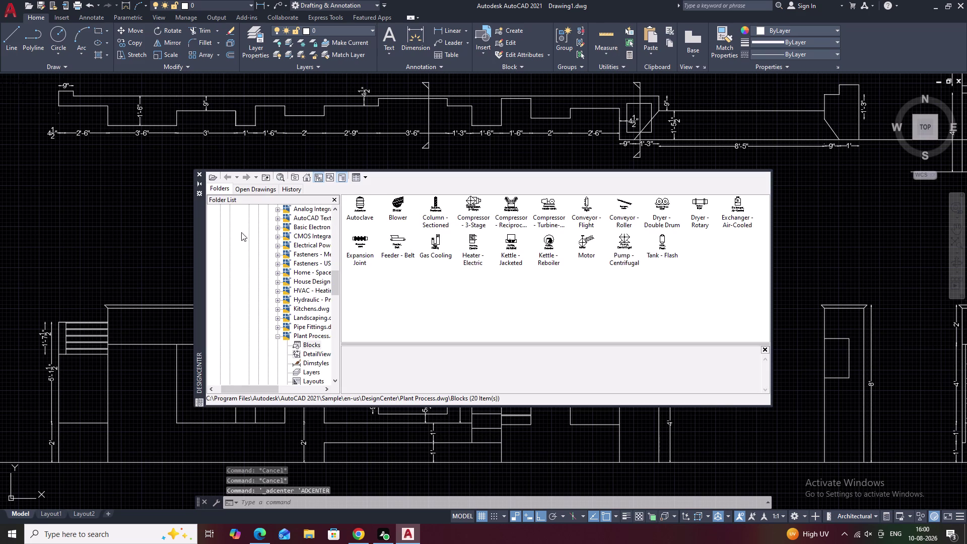
Browse the House Designer, Home - Space Planner and Plant Process blocks in DesignCenter.
click(315, 283)
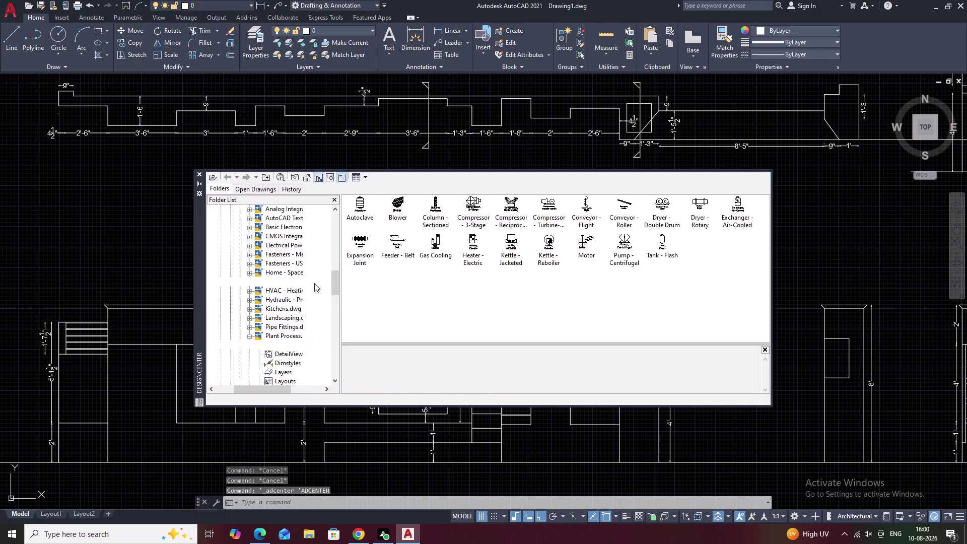
double_click(364, 205)
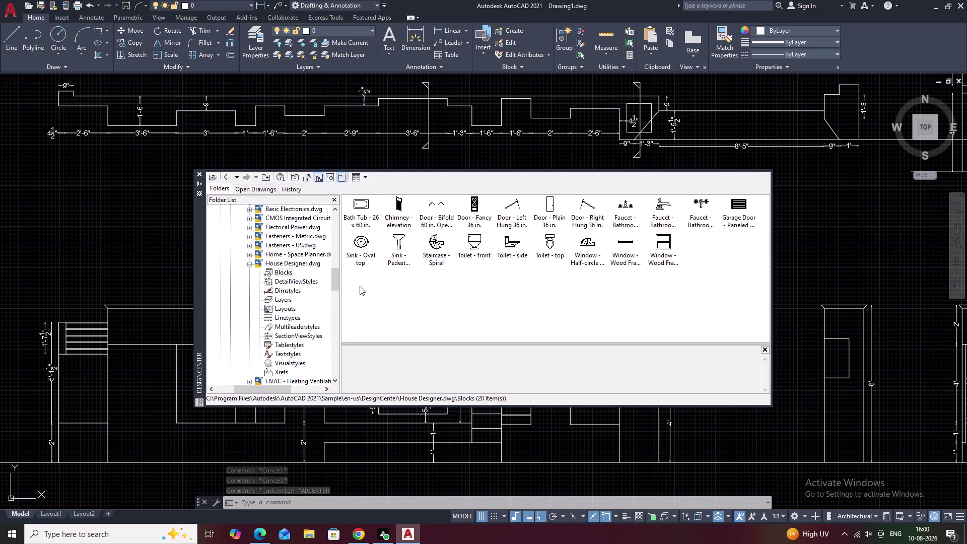
click(284, 254)
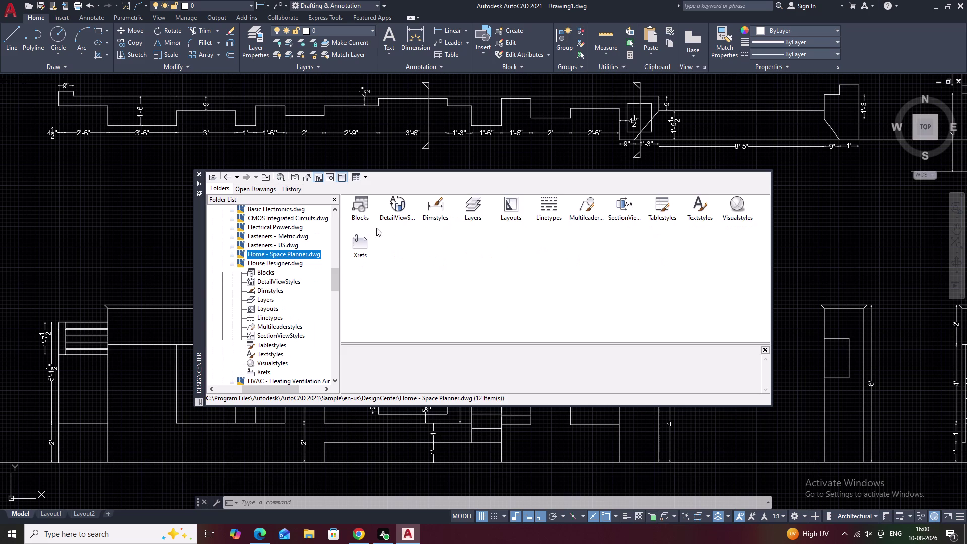
double_click(369, 214)
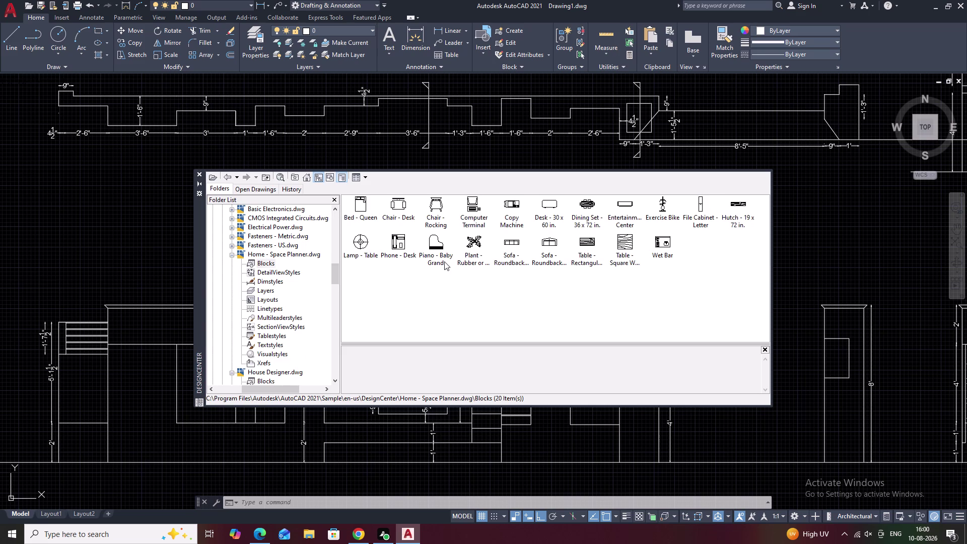
scroll(down, 3)
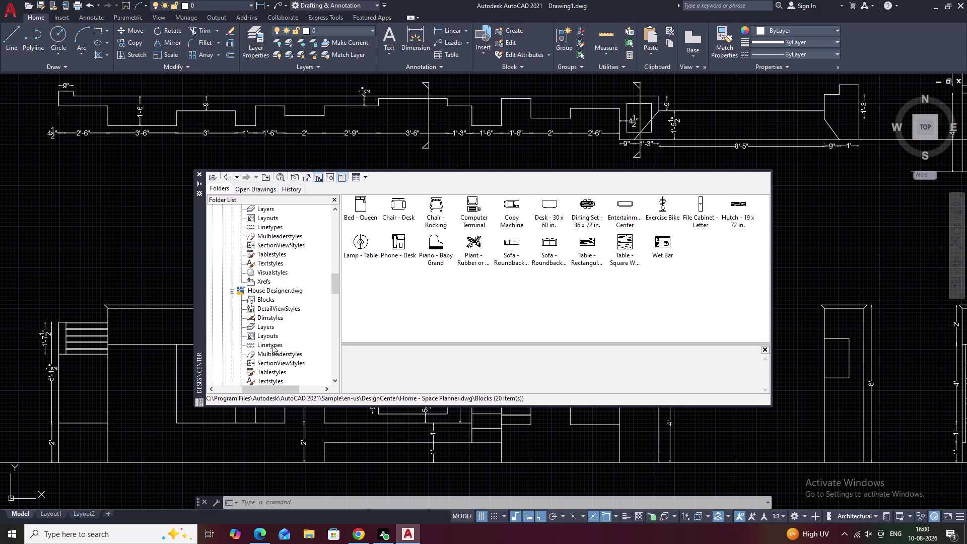
scroll(down, 3)
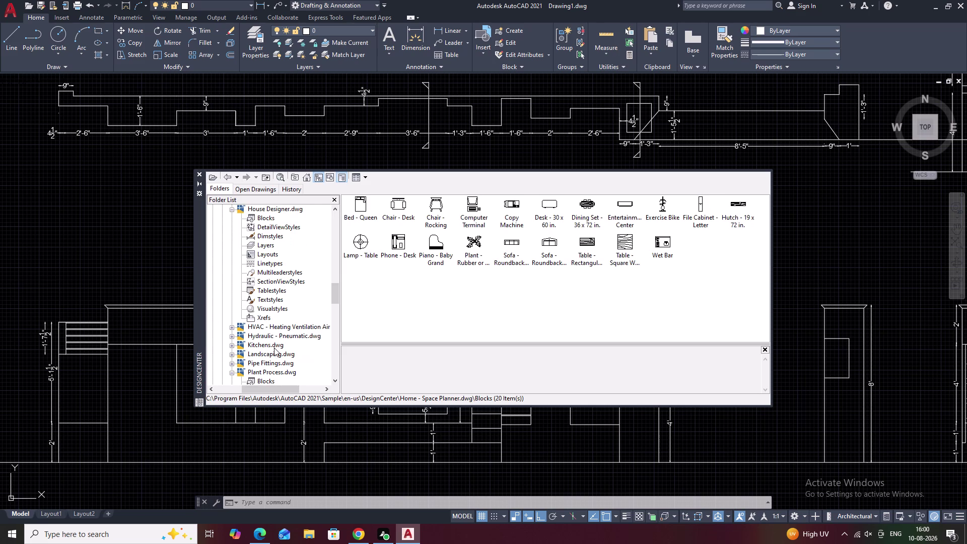
scroll(down, 3)
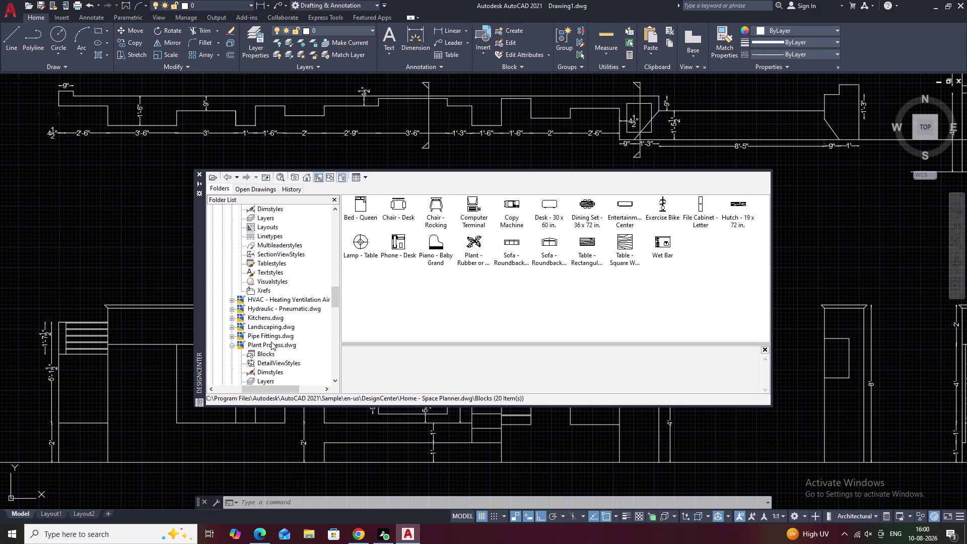
click(270, 344)
click(270, 343)
double_click(355, 210)
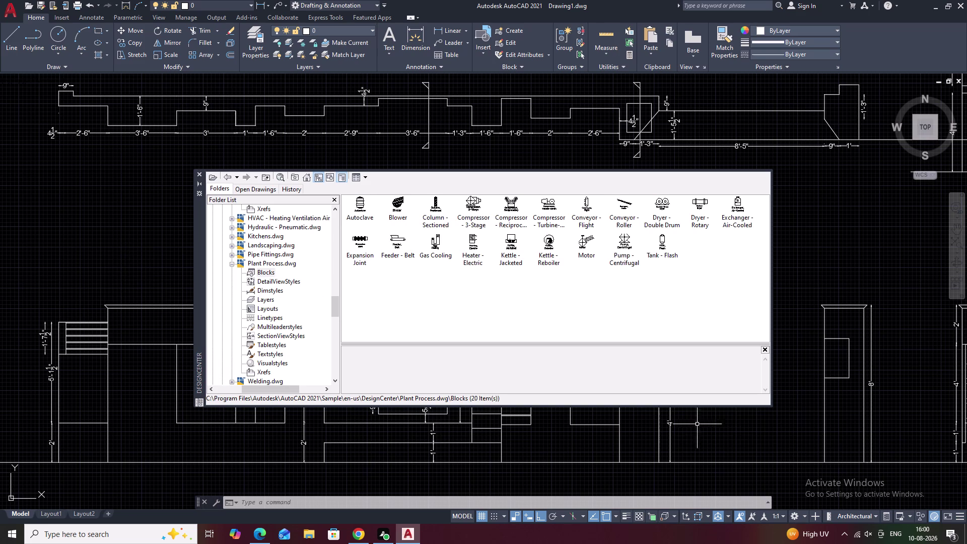
Revisit House Designer and Home - Space Planner blocks, close DesignCenter, and open Tool Palettes.
scroll(up, 3)
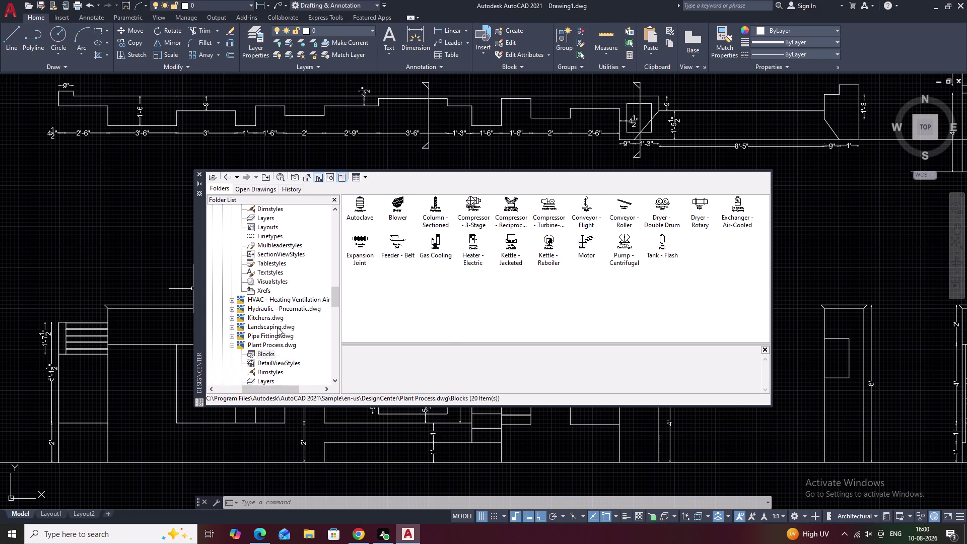
scroll(up, 3)
scroll(up, 3)
double_click(267, 302)
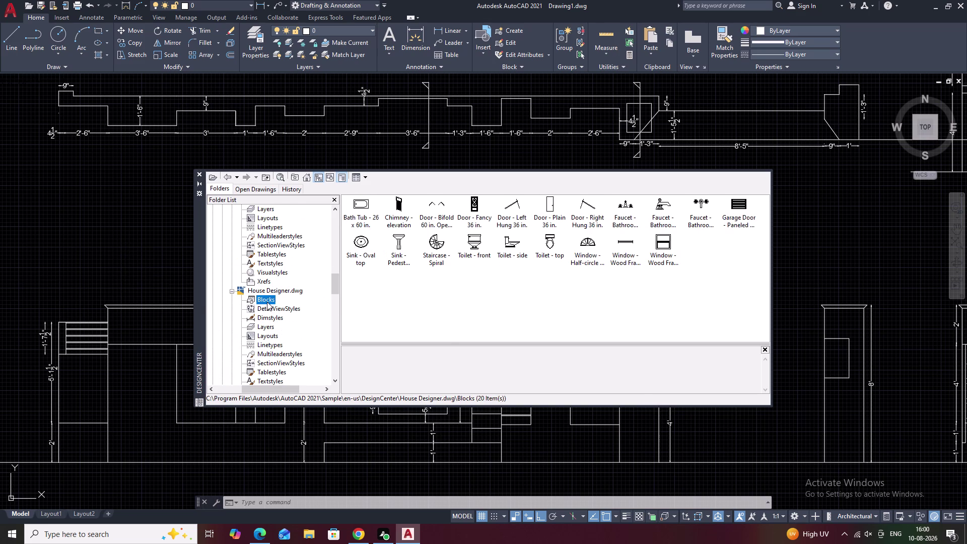
scroll(up, 3)
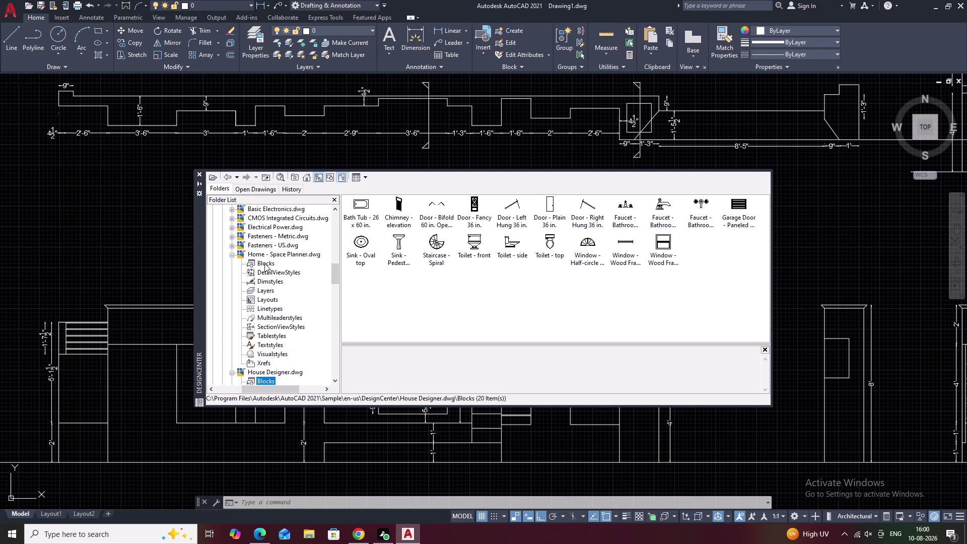
triple_click(264, 264)
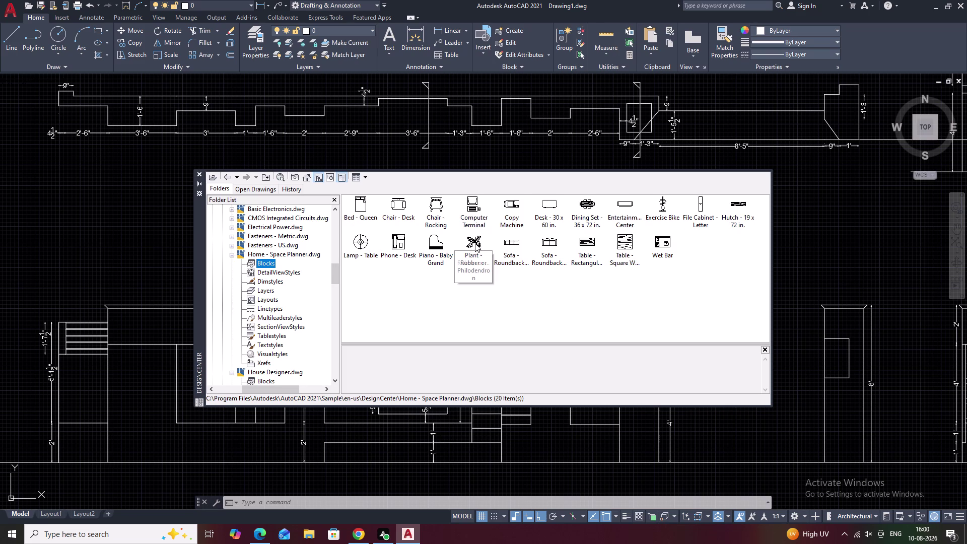
click(822, 248)
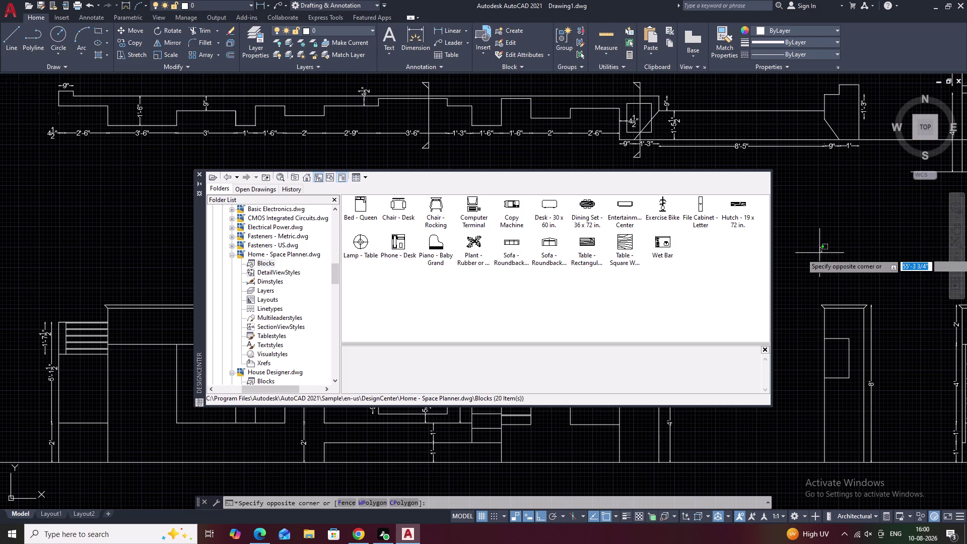
click(199, 175)
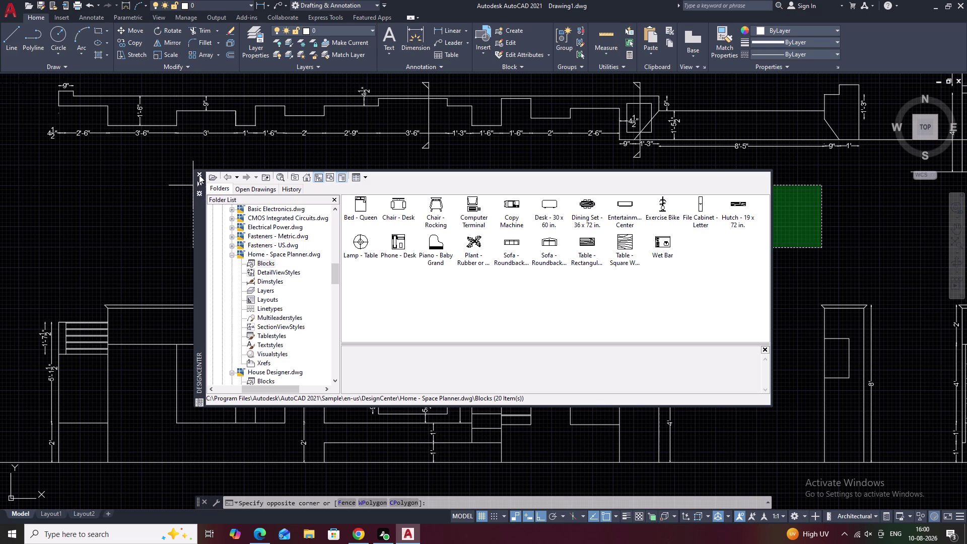
key(Escape)
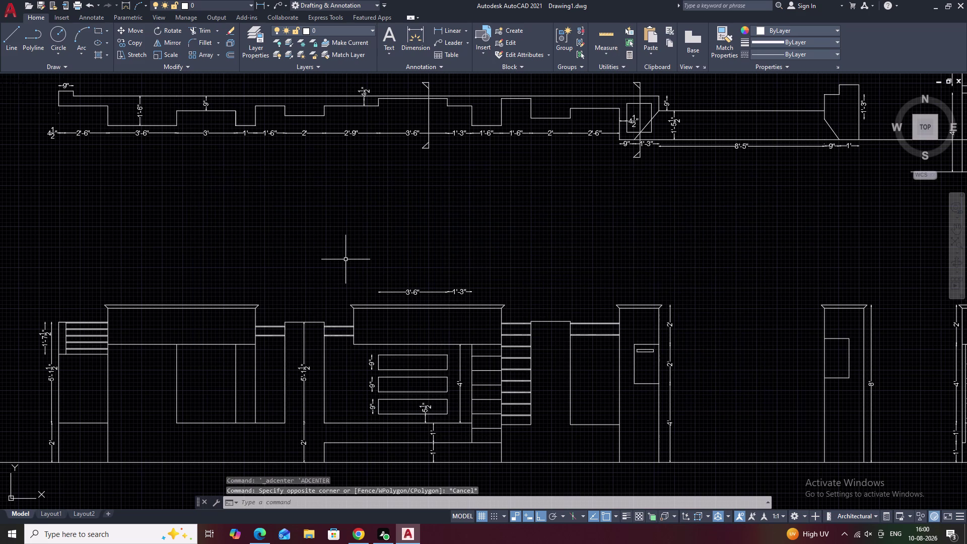
key(ctrl+3)
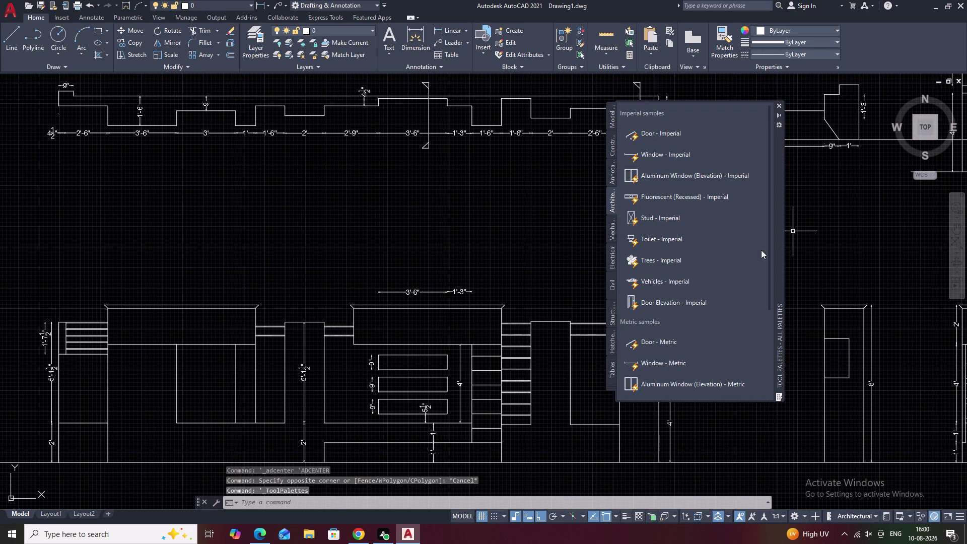
Drop the palm tree symbol from the tool palette and close the palettes.
drag(635, 261, 238, 231)
drag(141, 223, 118, 222)
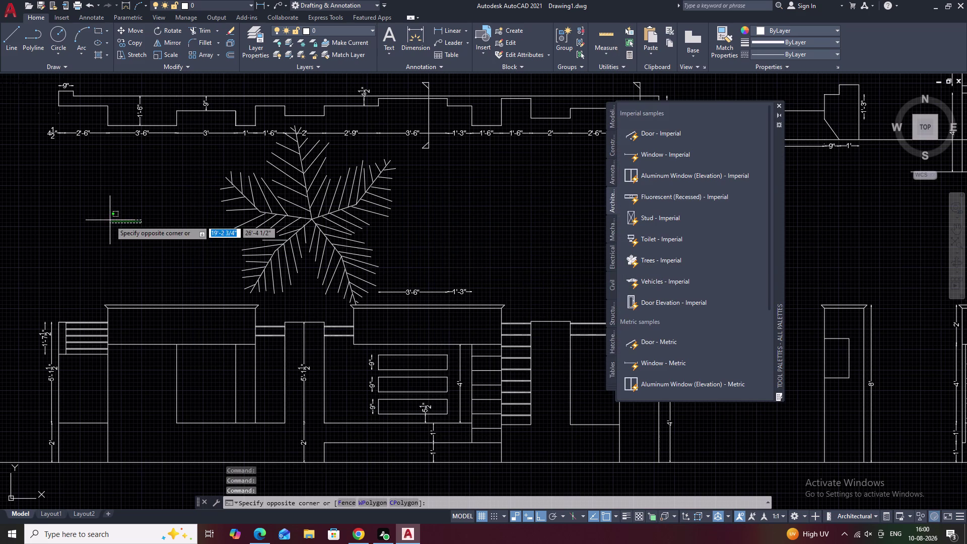
scroll(down, 3)
key(Escape)
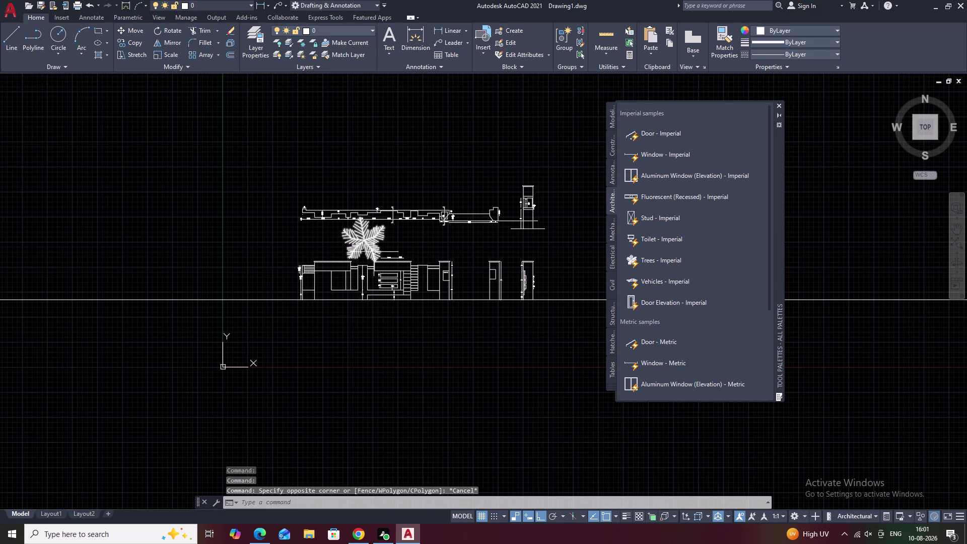
click(781, 105)
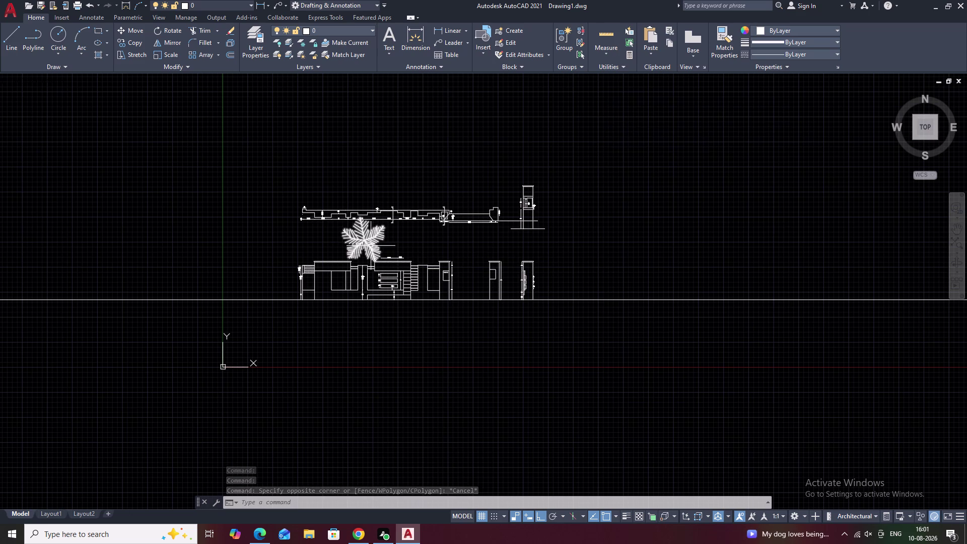
drag(371, 246, 680, 244)
key(Escape)
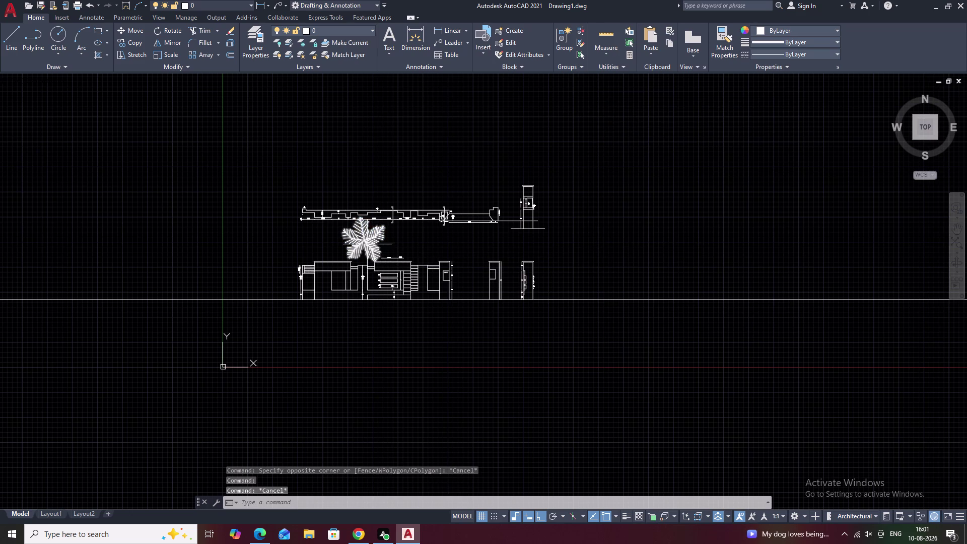
Move the palm tree symbol into open space right of the drawings.
click(367, 241)
text(m)
key(space)
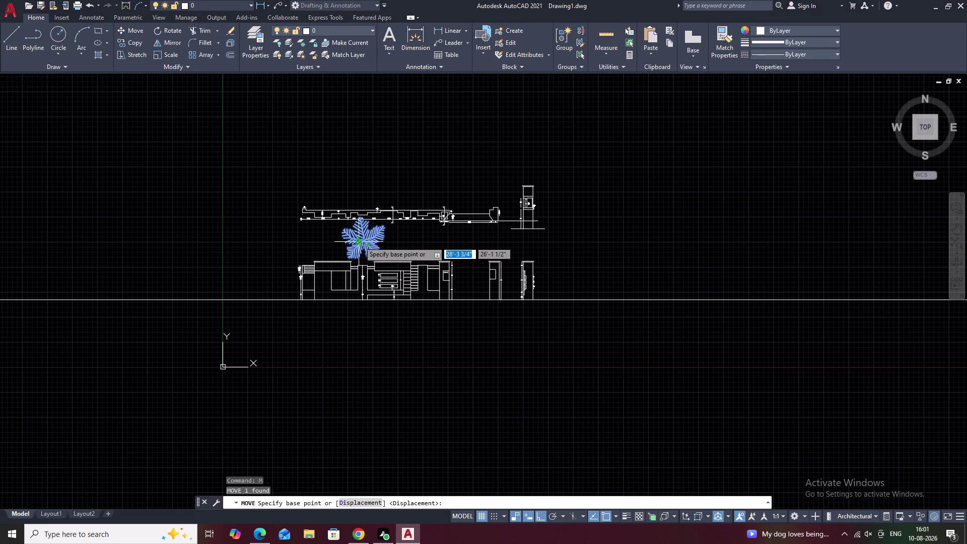
click(359, 241)
click(678, 246)
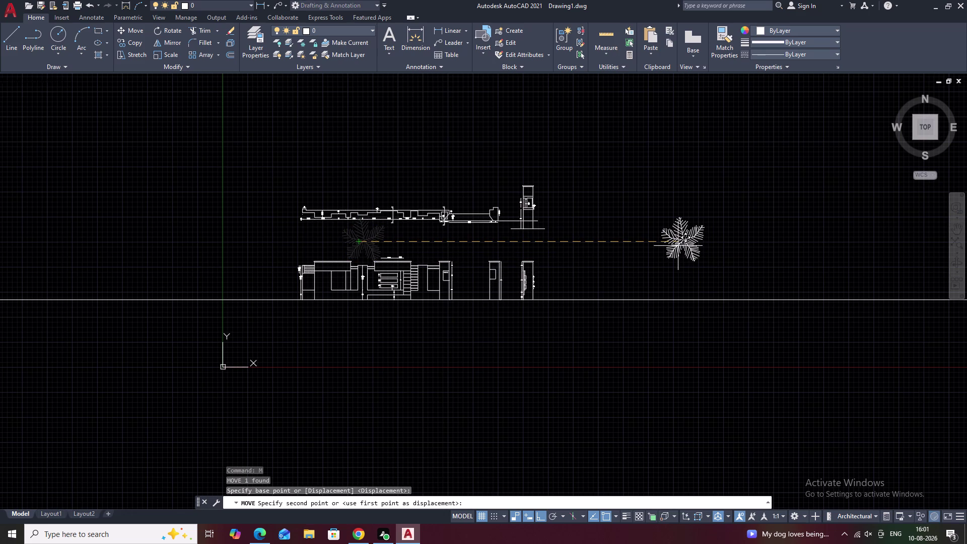
key(Escape)
Scale the palm tree symbol down to a small ornament size.
scroll(up, 3)
click(688, 251)
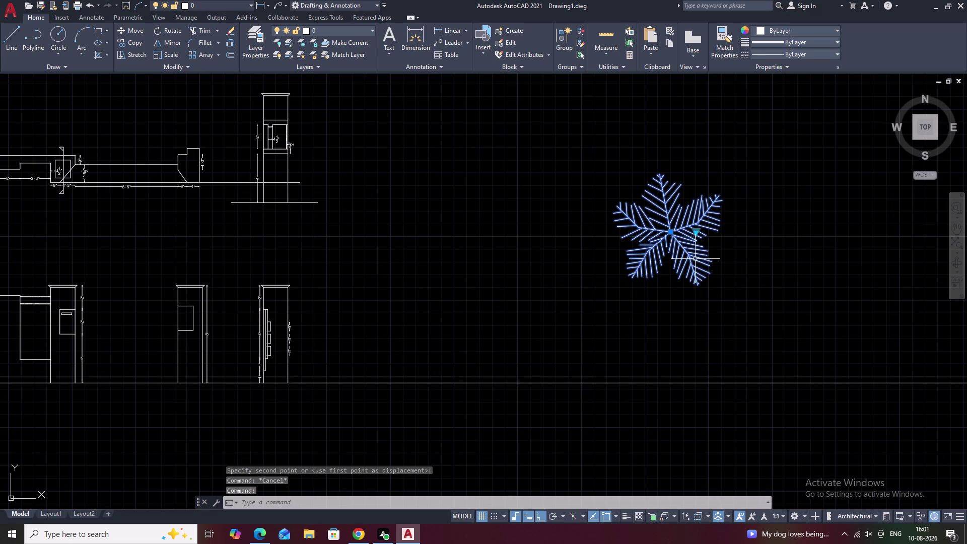
text(sc)
key(space)
click(635, 277)
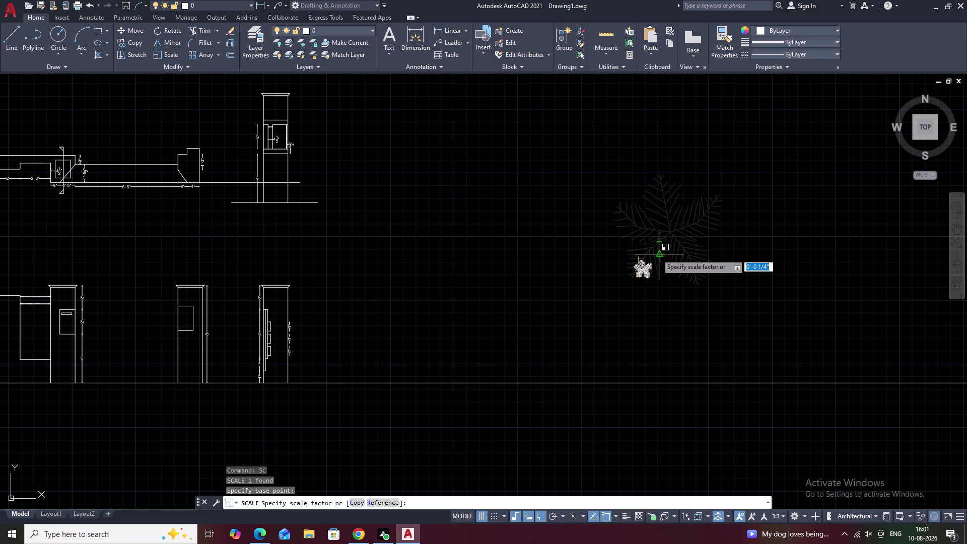
click(657, 254)
Zoom and pan until the scaled tree sits beside the wall sections.
scroll(up, 3)
scroll(down, 3)
scroll(down, 3)
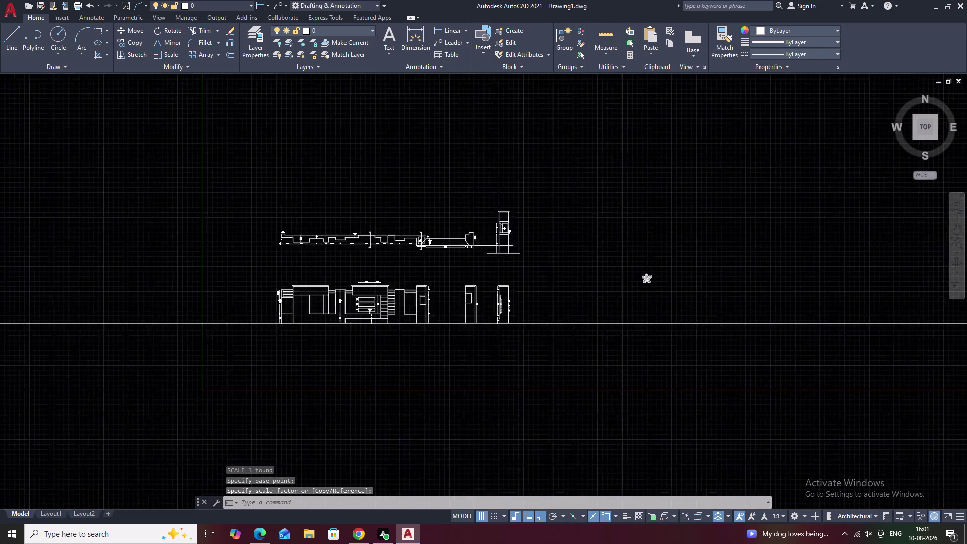
scroll(up, 3)
middle_drag(850, 304, 821, 307)
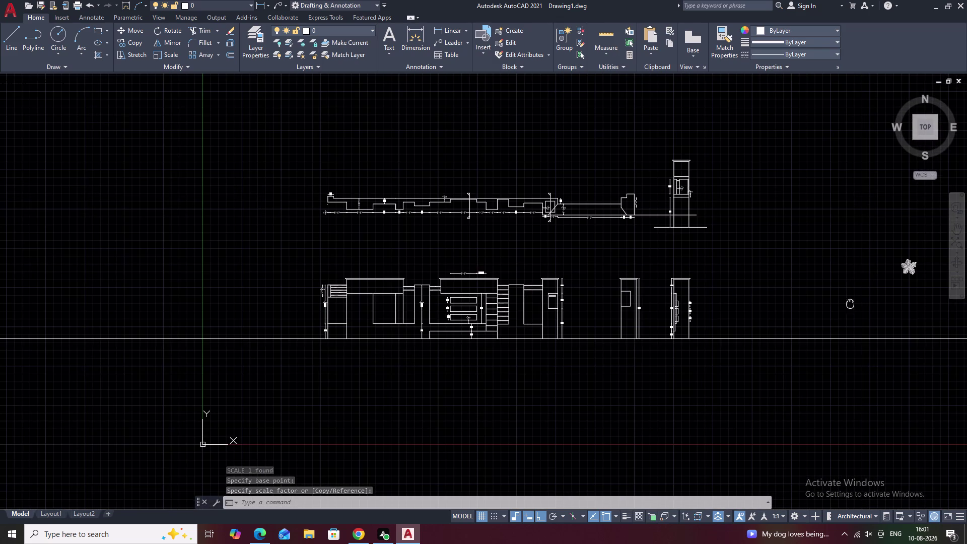
middle_drag(821, 307, 703, 309)
middle_drag(774, 284, 683, 296)
scroll(up, 3)
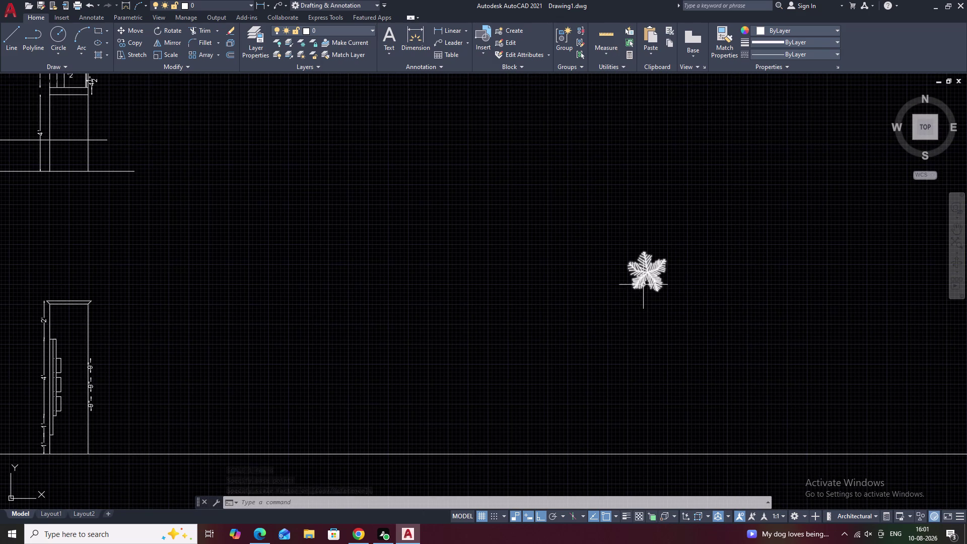
click(654, 273)
click(659, 274)
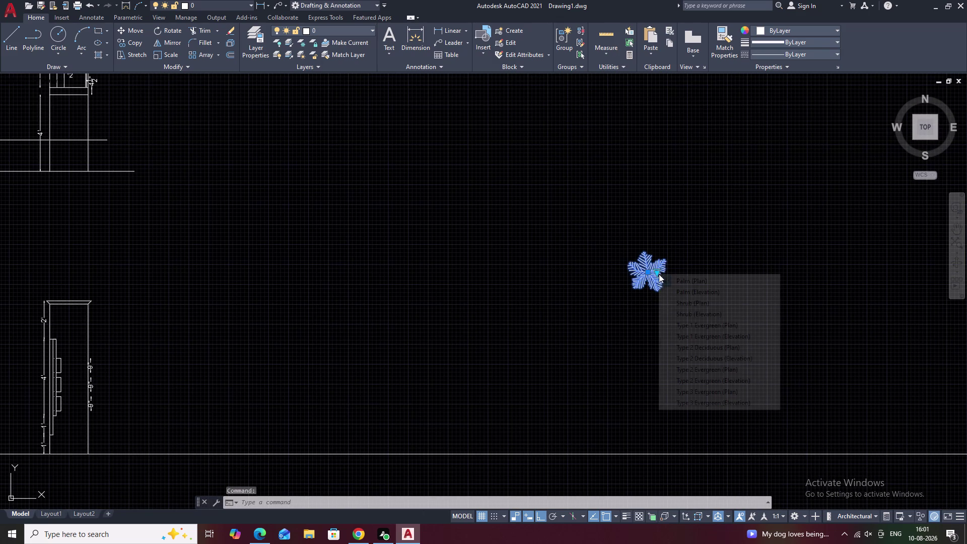
click(702, 323)
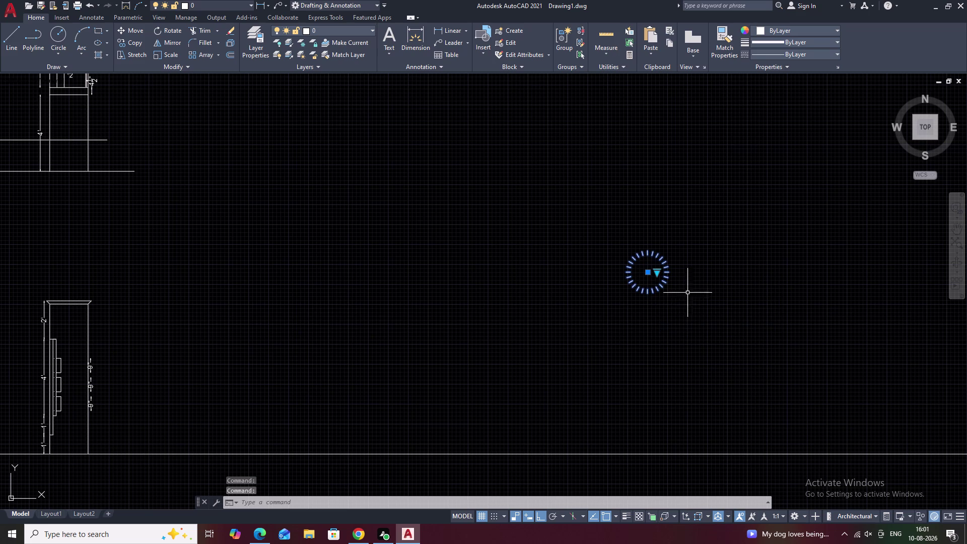
click(656, 272)
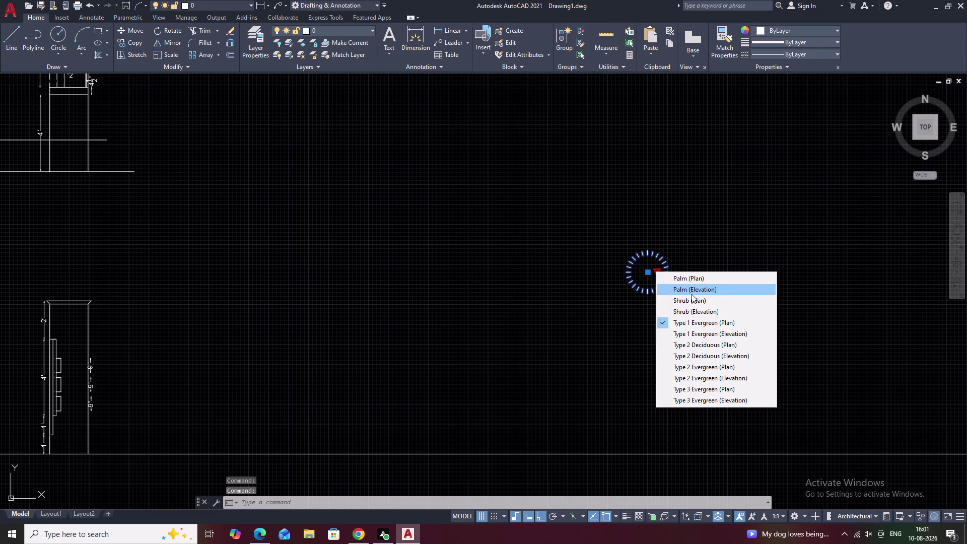
click(695, 301)
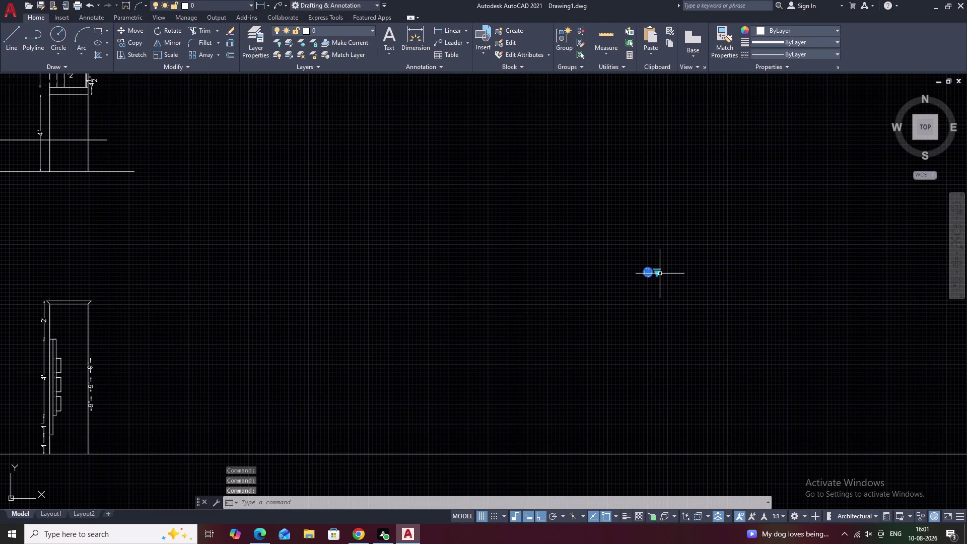
click(658, 272)
click(687, 281)
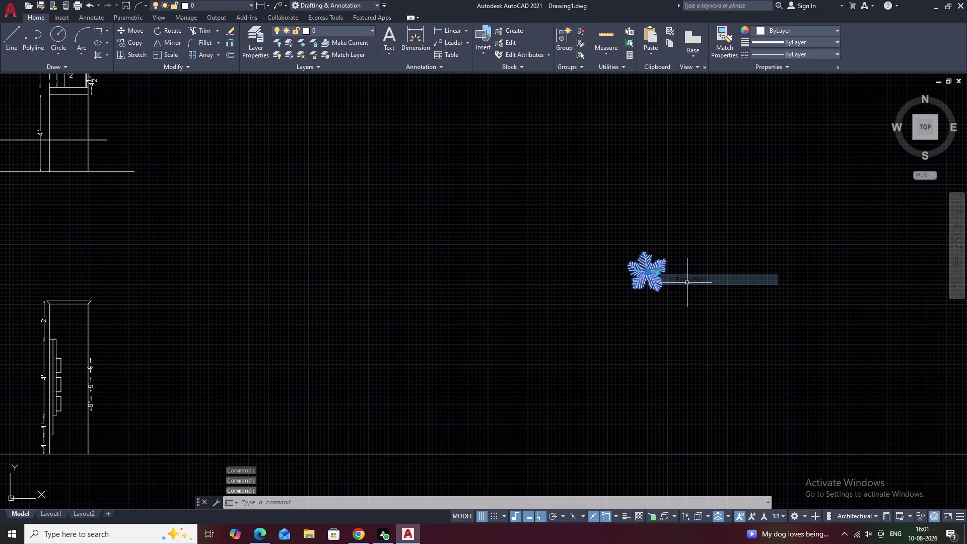
click(659, 273)
click(694, 288)
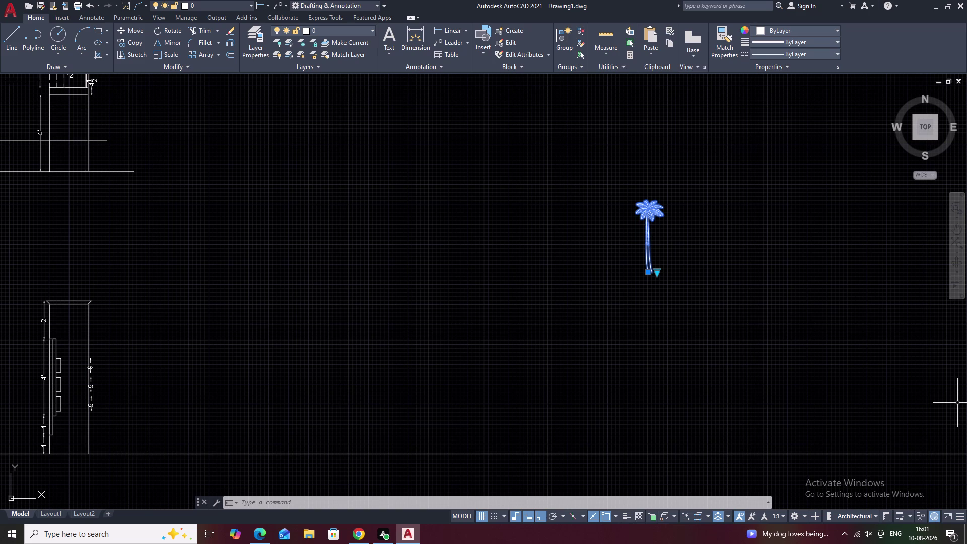
click(659, 273)
click(724, 346)
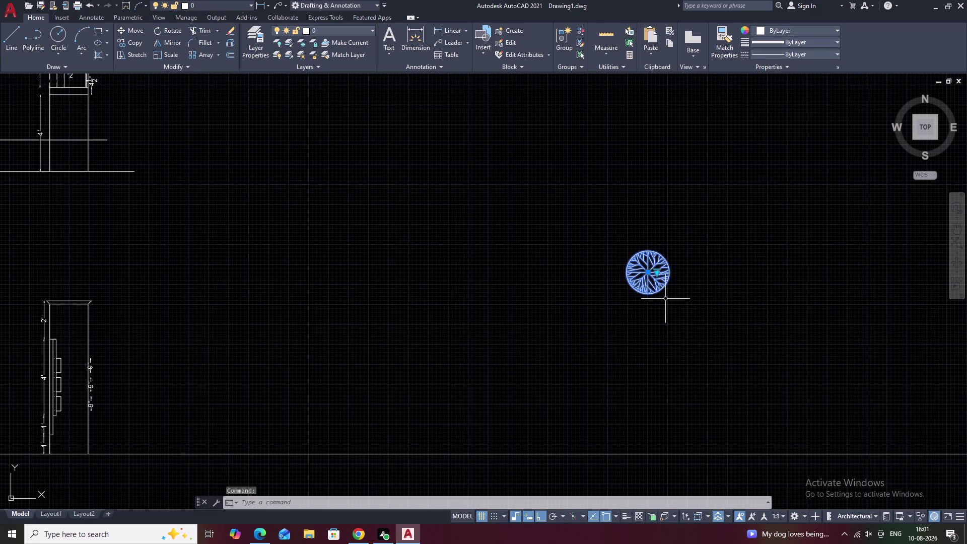
click(656, 273)
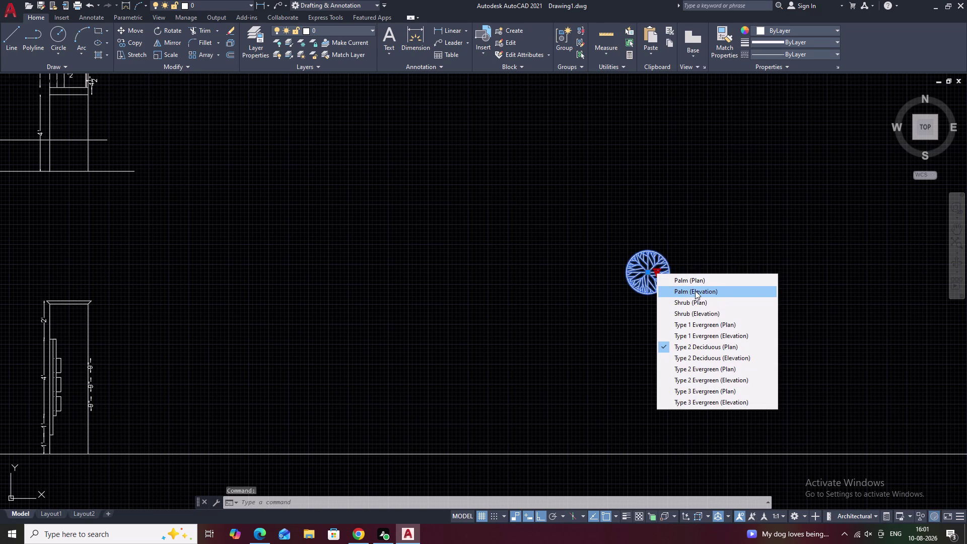
click(695, 291)
click(658, 273)
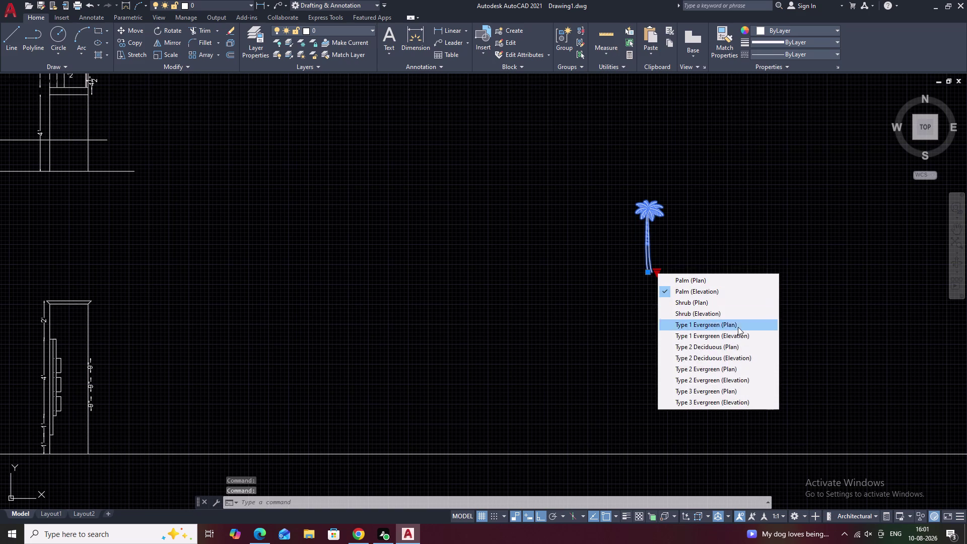
click(712, 358)
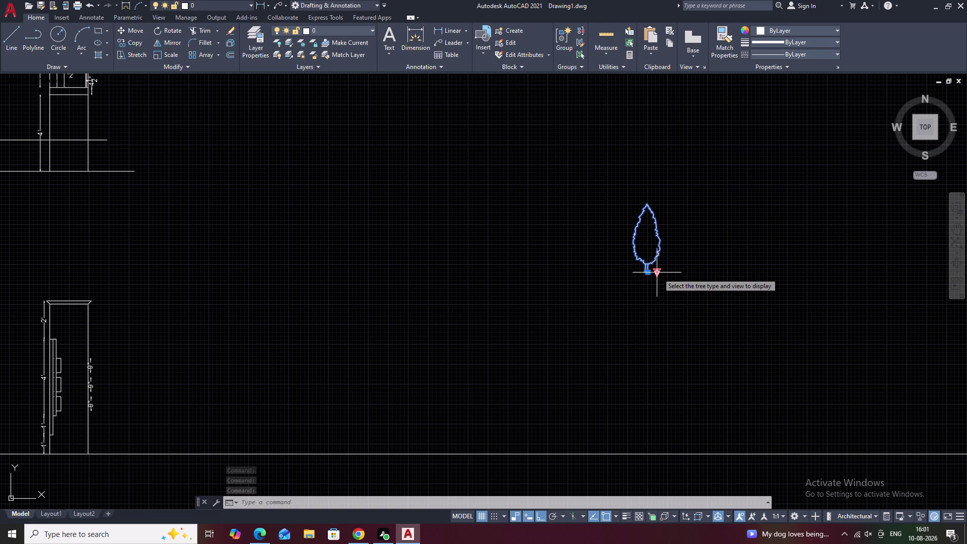
click(658, 273)
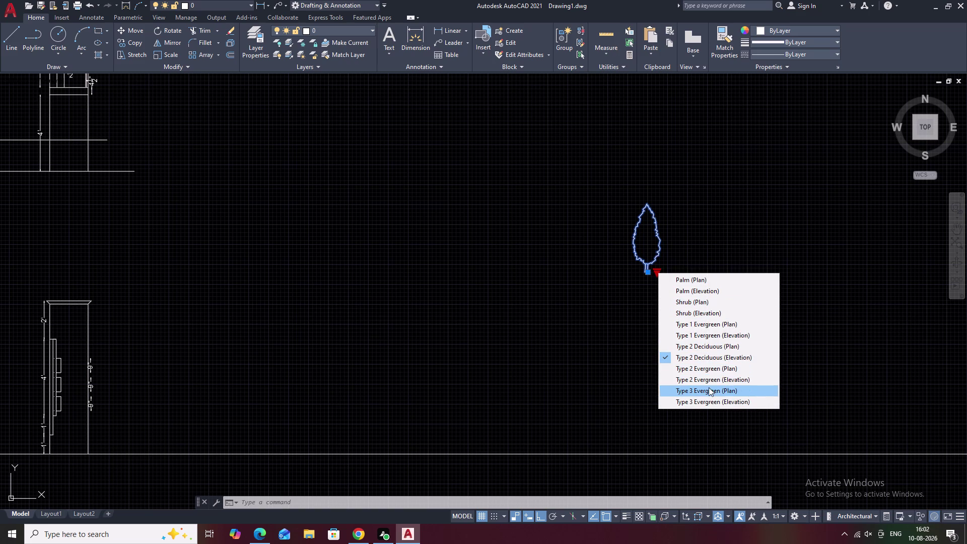
click(709, 387)
click(660, 274)
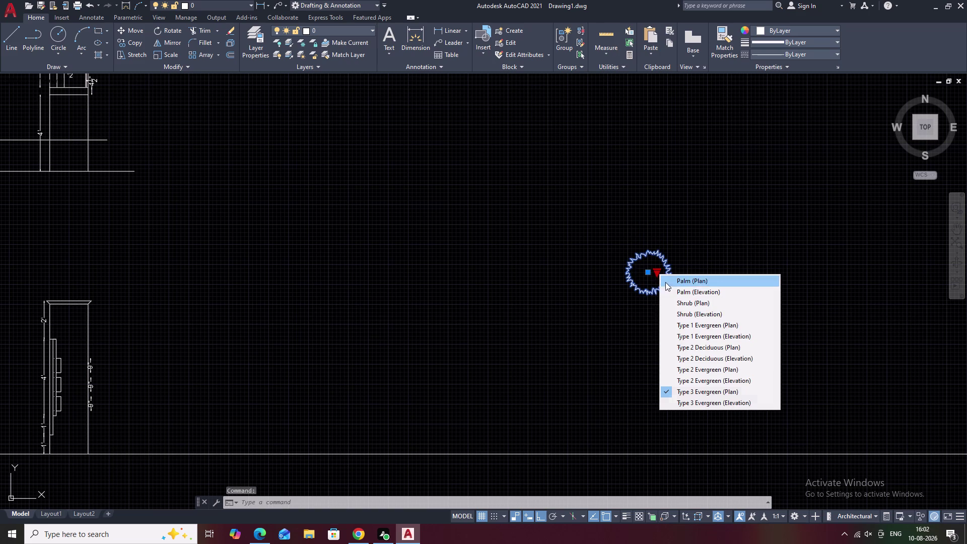
click(683, 300)
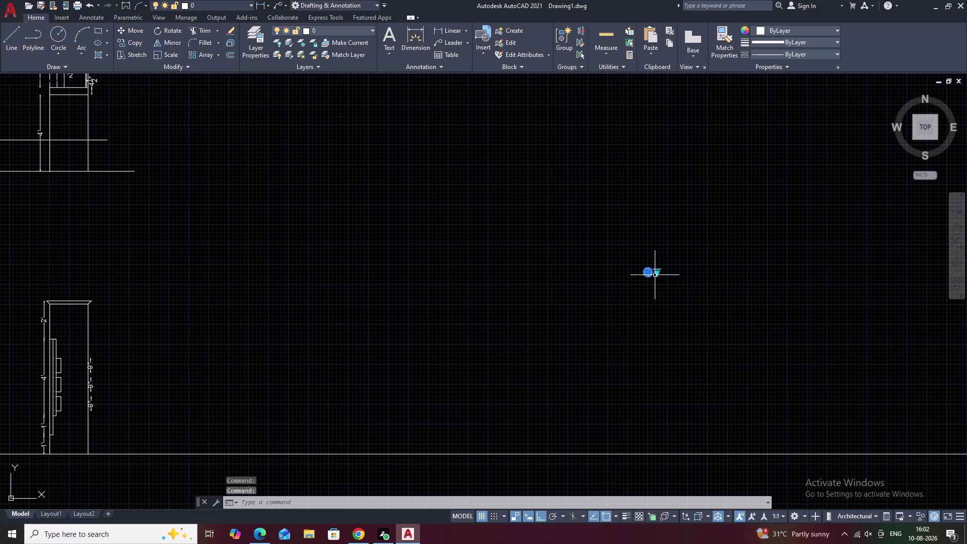
scroll(up, 3)
scroll(up, 3)
scroll(up, 3)
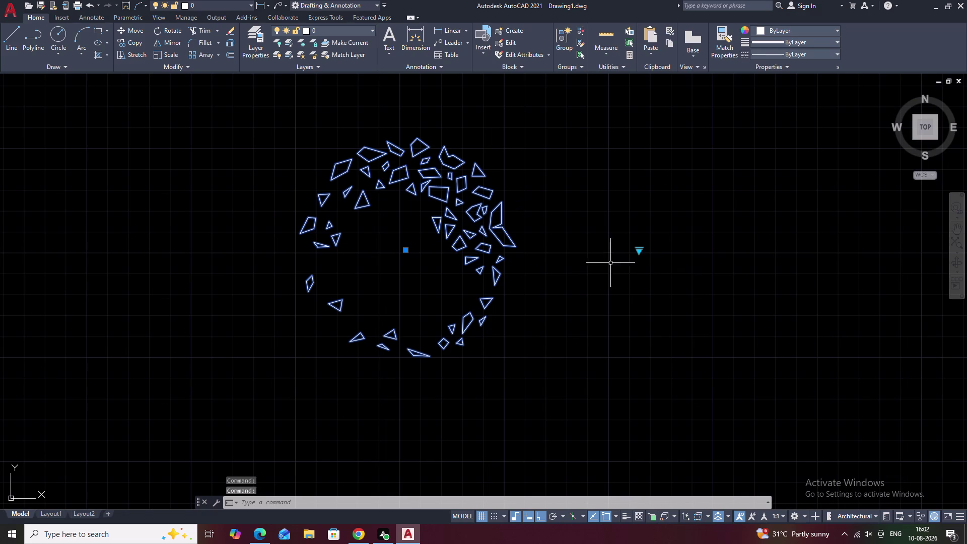
click(642, 251)
click(639, 253)
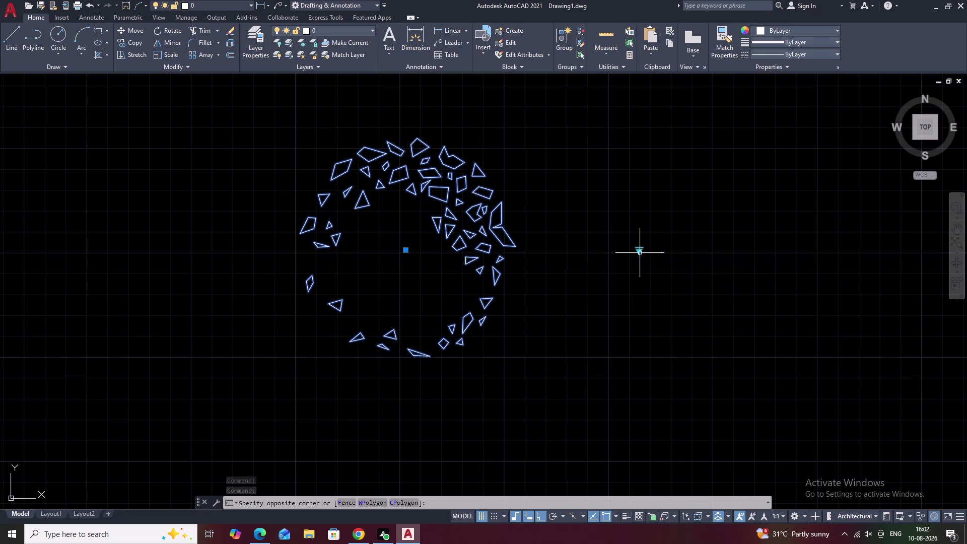
click(640, 252)
click(665, 262)
scroll(down, 3)
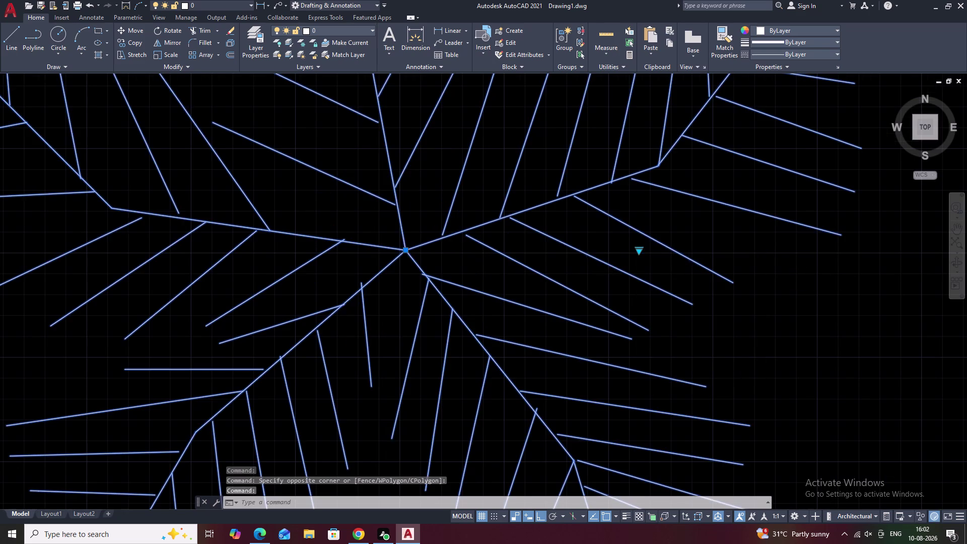
scroll(down, 3)
scroll(down, 3)
scroll(down, 3)
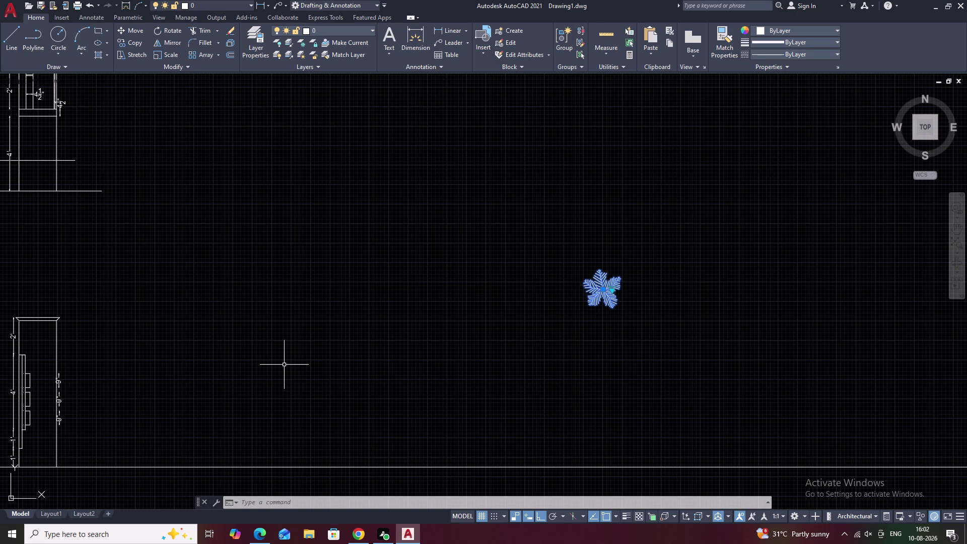
middle_drag(156, 344, 581, 348)
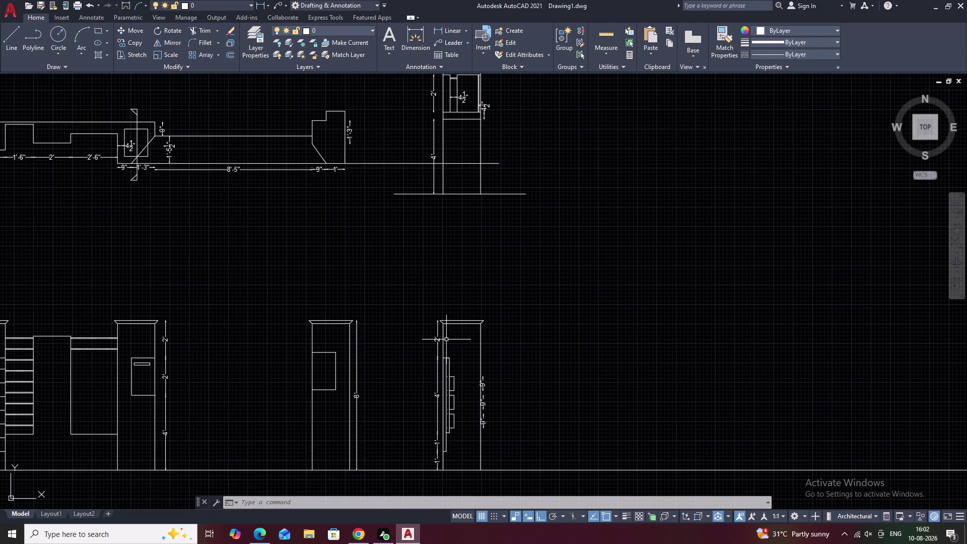
middle_drag(441, 341, 755, 332)
middle_drag(364, 311, 618, 317)
middle_drag(465, 327, 595, 309)
scroll(down, 3)
middle_drag(683, 336, 547, 319)
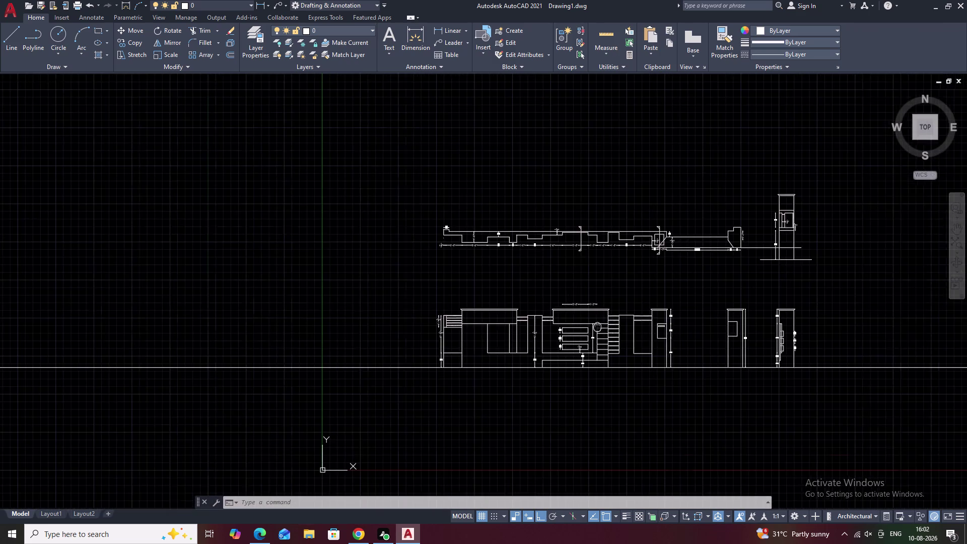
middle_drag(547, 320, 353, 293)
scroll(up, 3)
key(Escape)
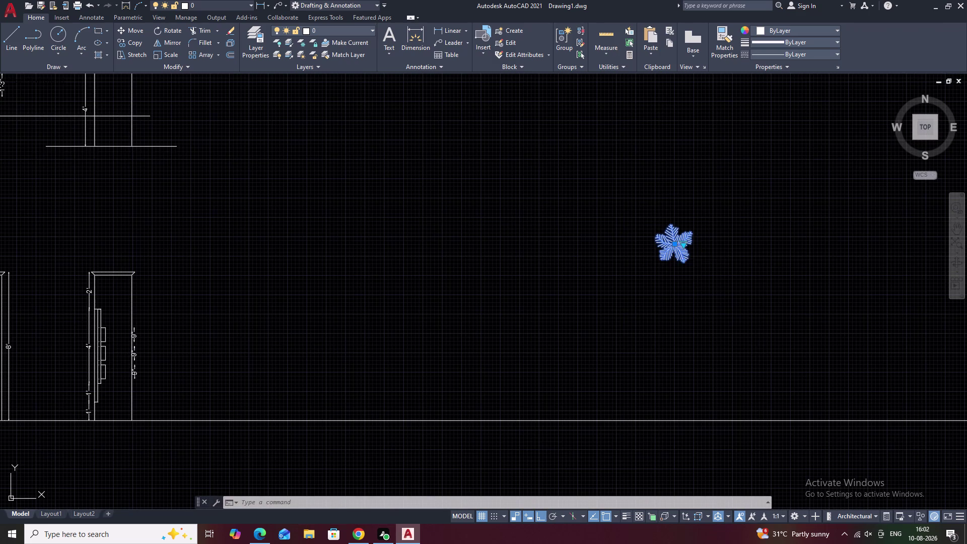
drag(689, 215, 692, 283)
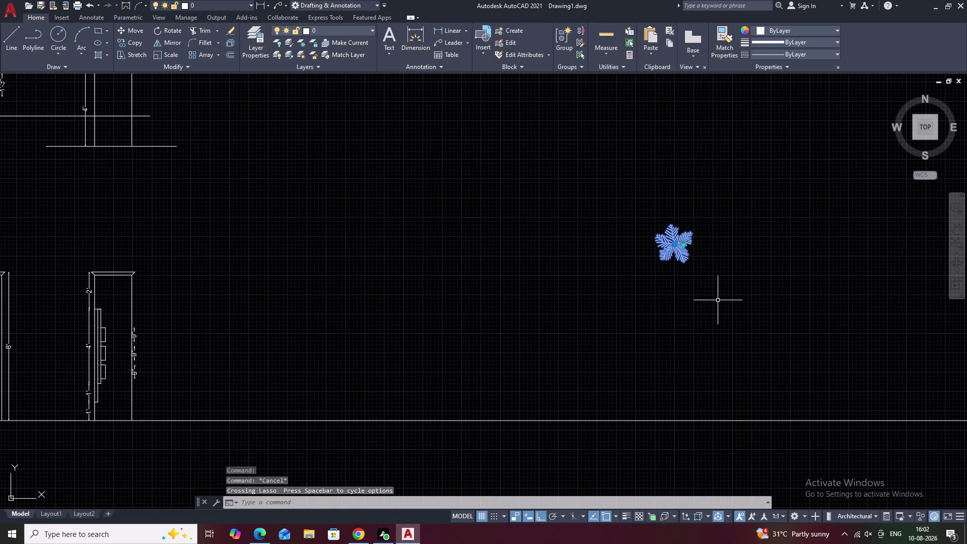
key(Escape)
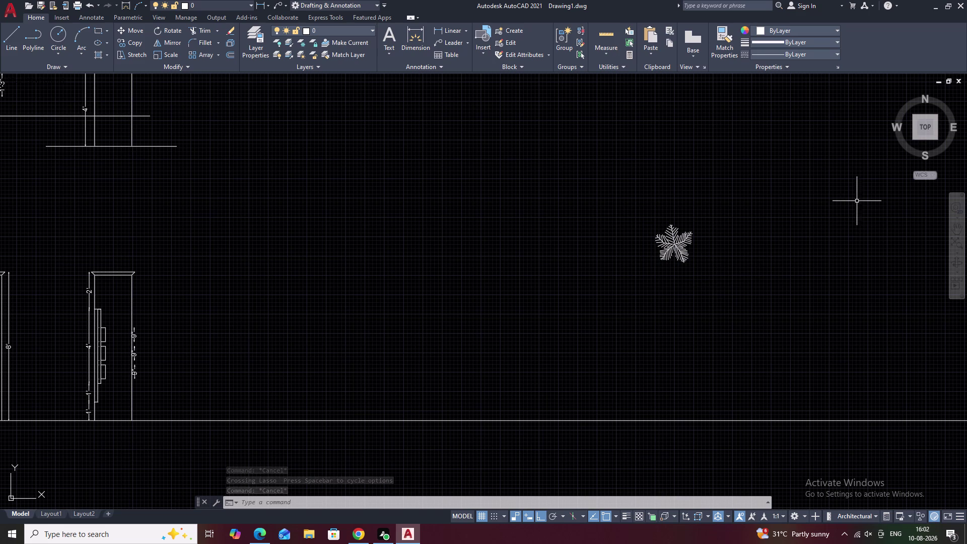
scroll(down, 3)
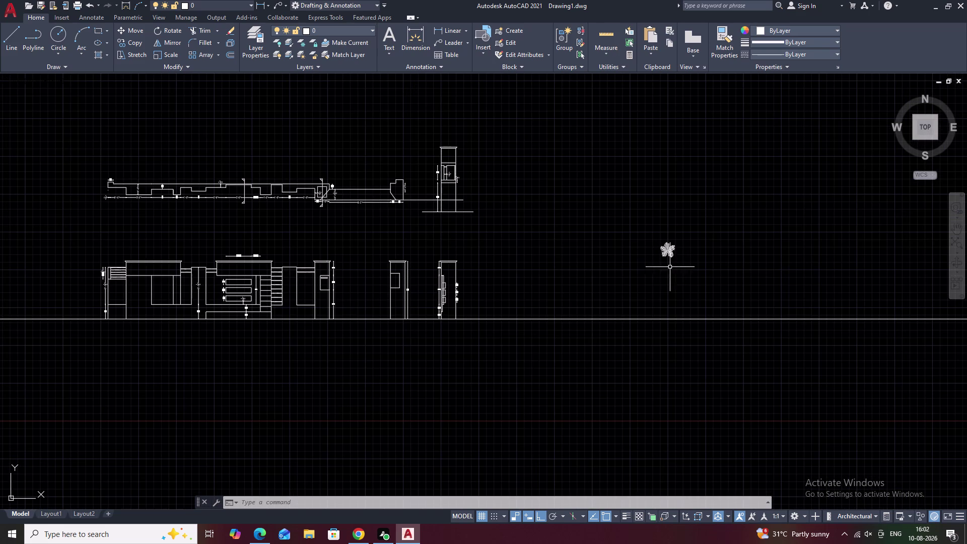
scroll(up, 3)
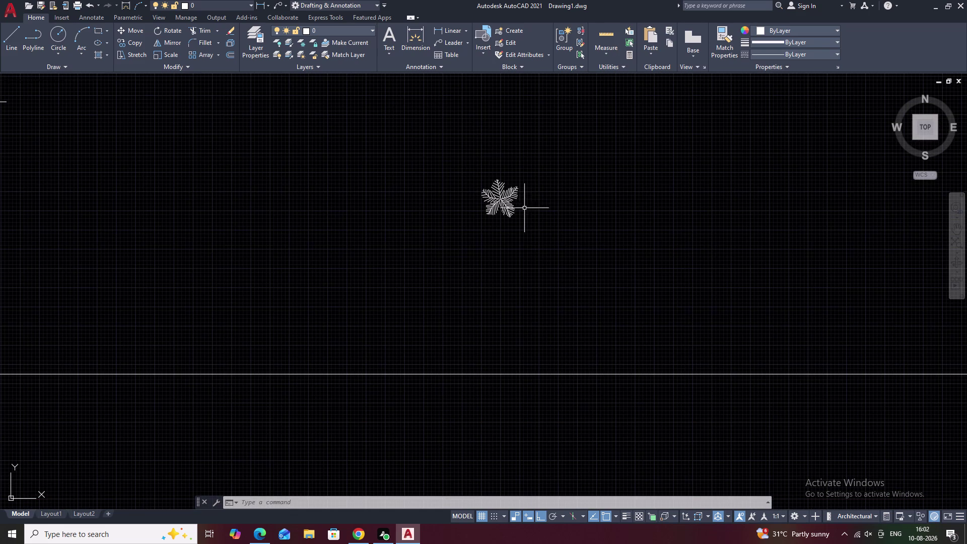
Try Type 2 Evergreen (Plan) and Palm (Elevation), then set Type 3 Evergreen (Elevation).
click(505, 205)
click(508, 198)
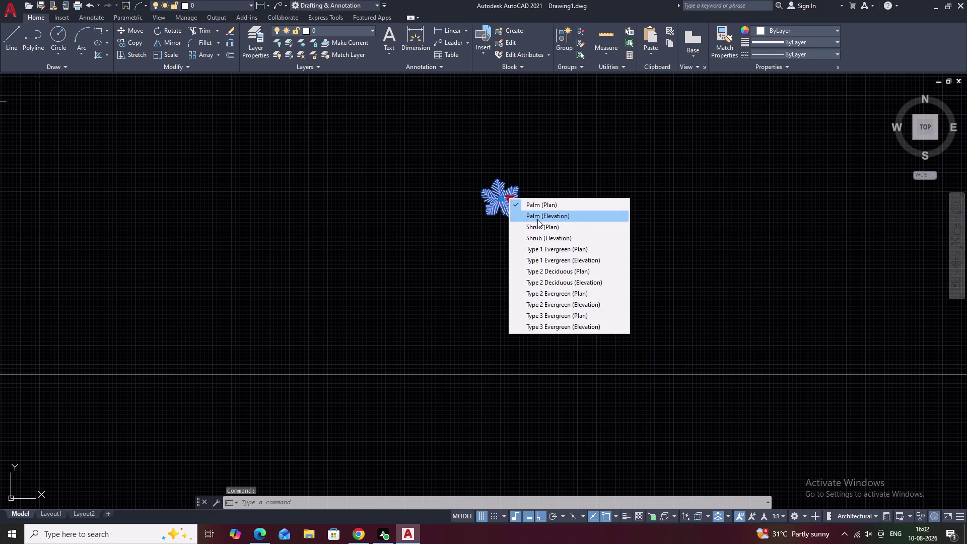
click(553, 295)
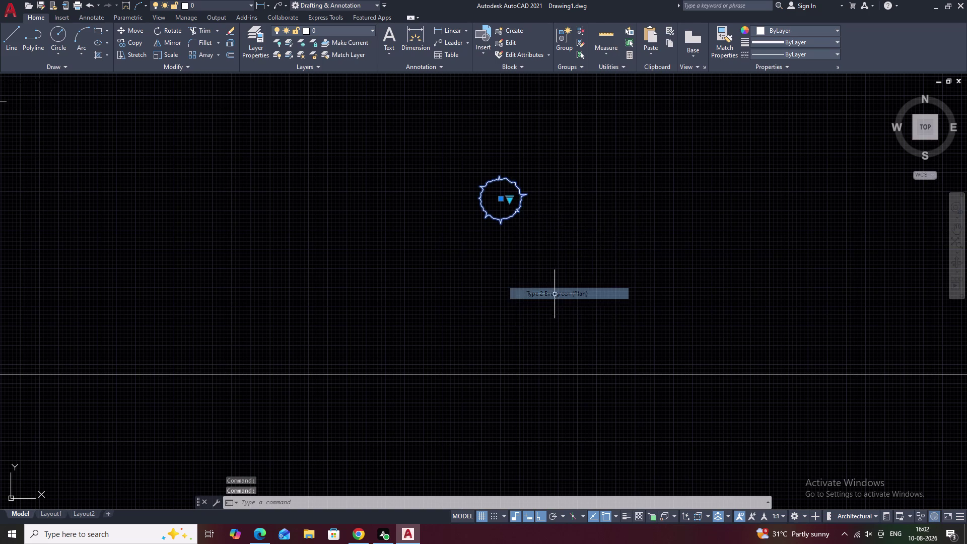
click(512, 200)
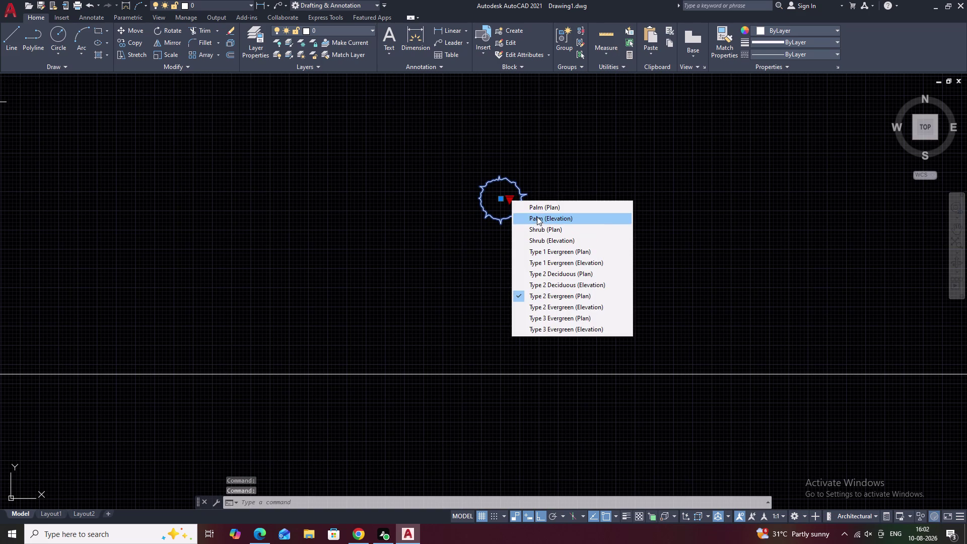
click(537, 217)
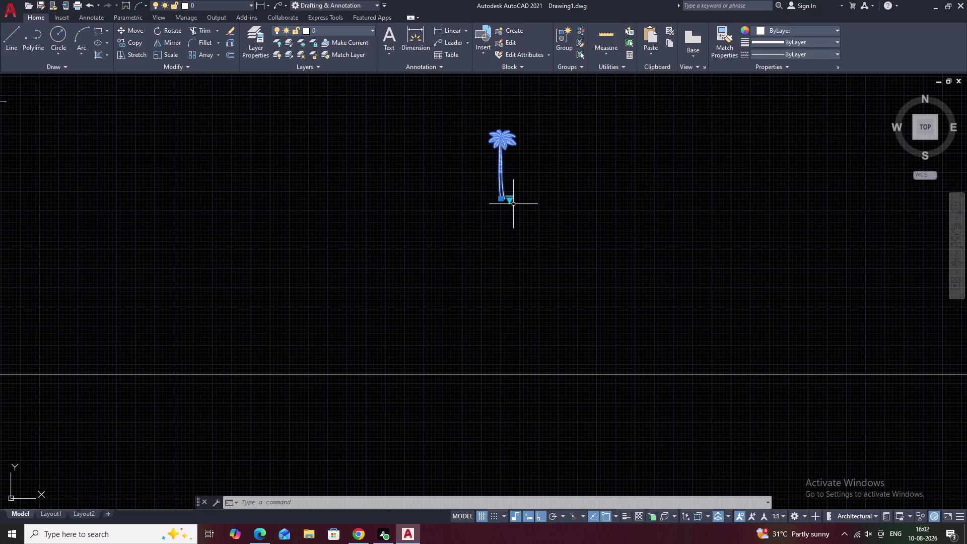
click(512, 201)
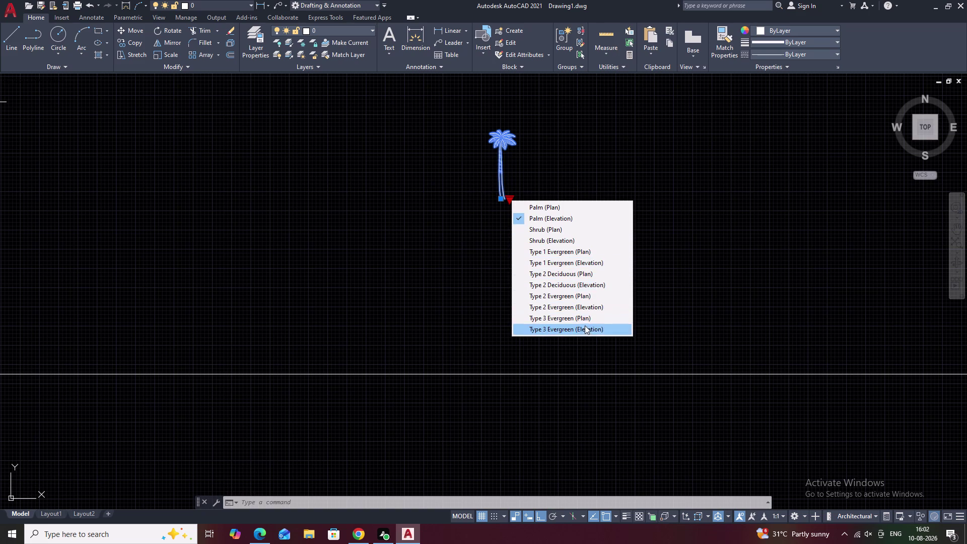
click(583, 330)
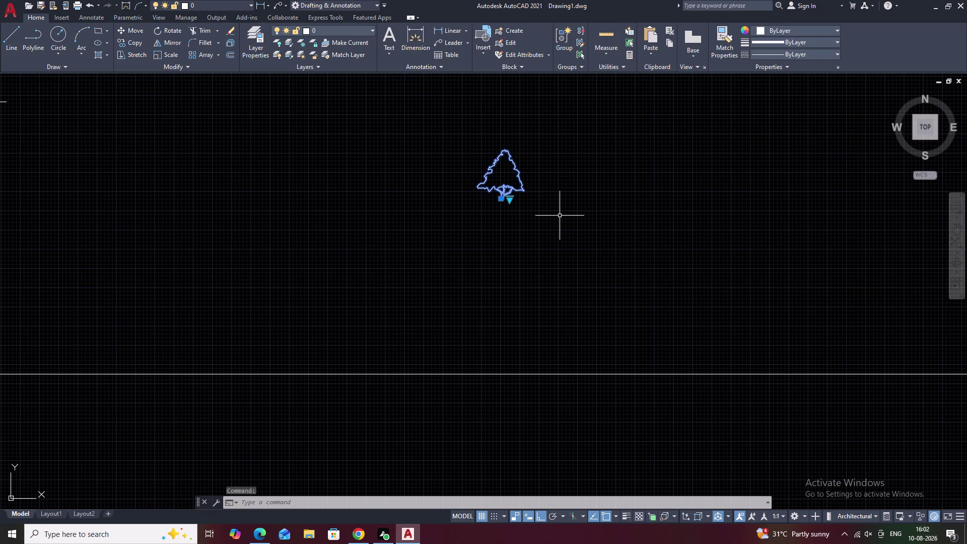
key(Escape)
Select the evergreen ornament and start a CO copy from a base point.
drag(540, 154, 468, 203)
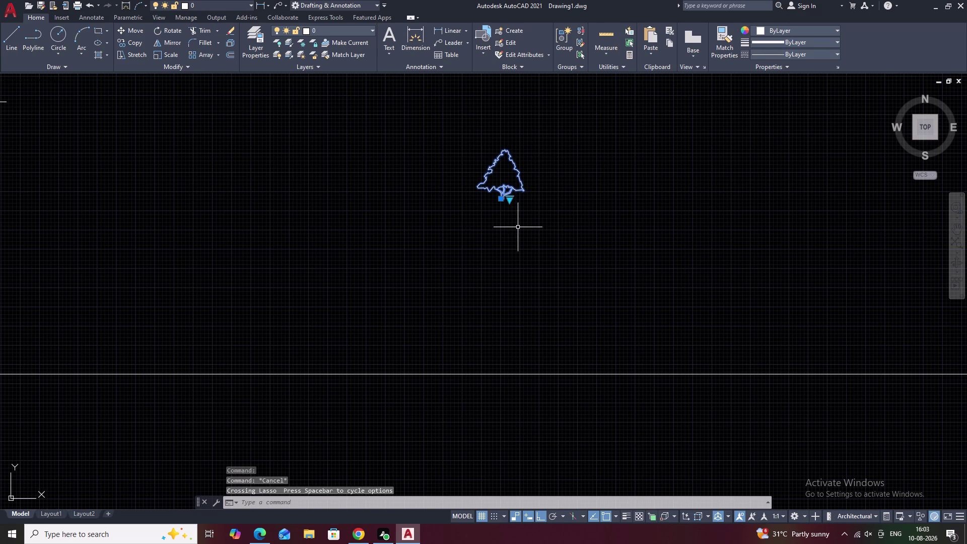
text(c)
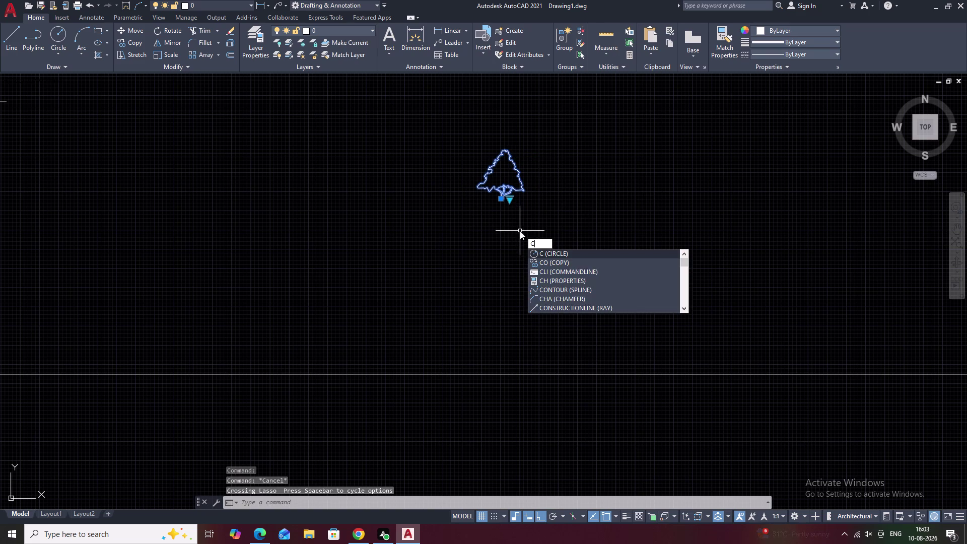
text(o)
key(space)
scroll(down, 3)
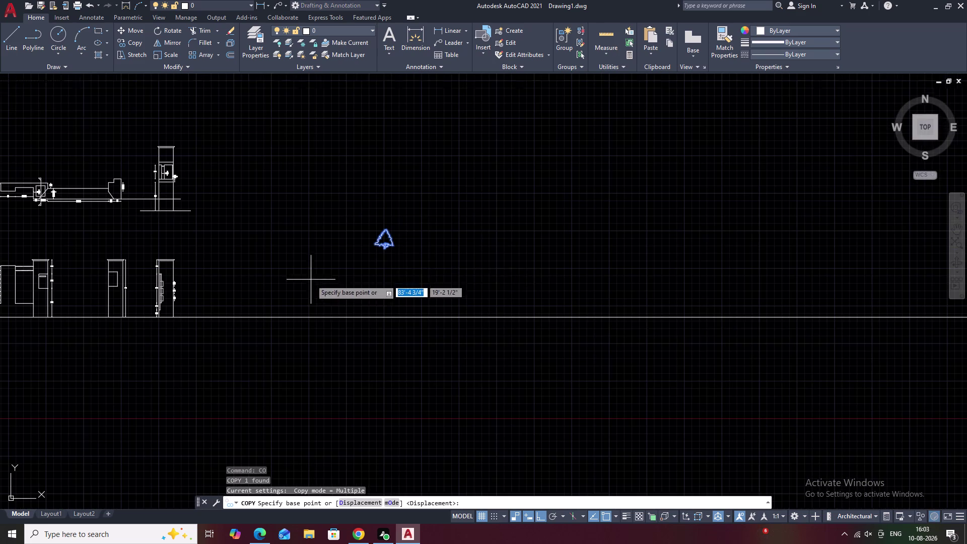
click(384, 244)
Turn Ortho off with F8 and pan the copy over the wall coping.
scroll(down, 3)
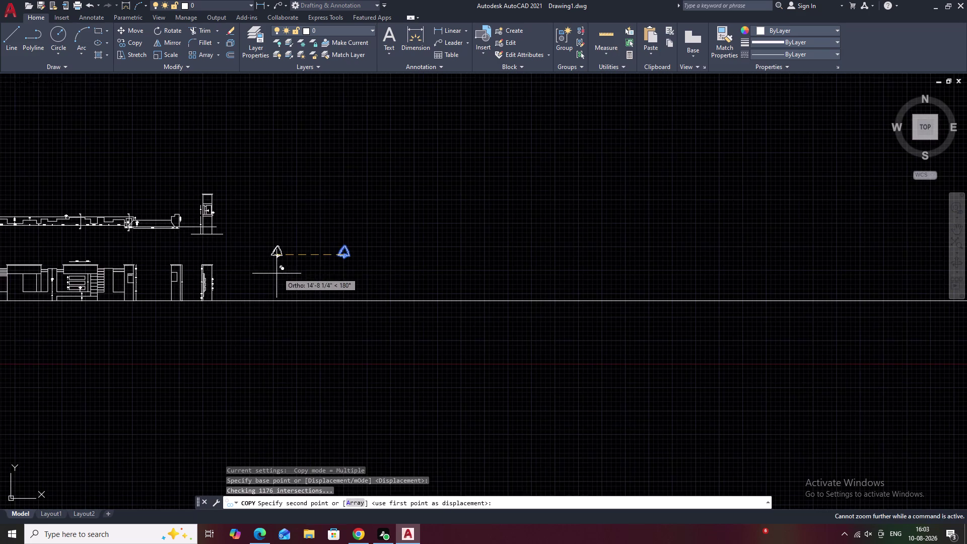
middle_drag(285, 269, 369, 262)
key(F8)
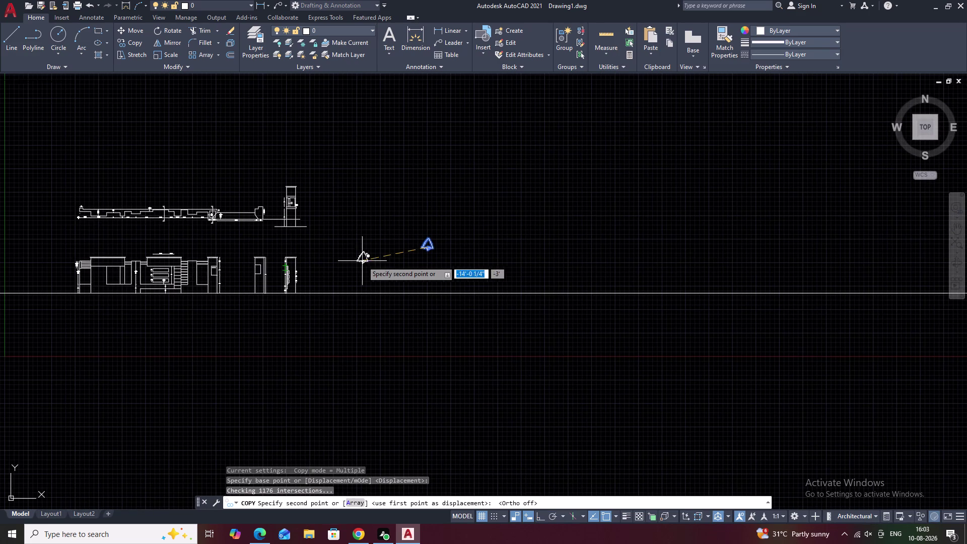
scroll(up, 3)
middle_drag(177, 263, 411, 252)
middle_drag(382, 250, 595, 257)
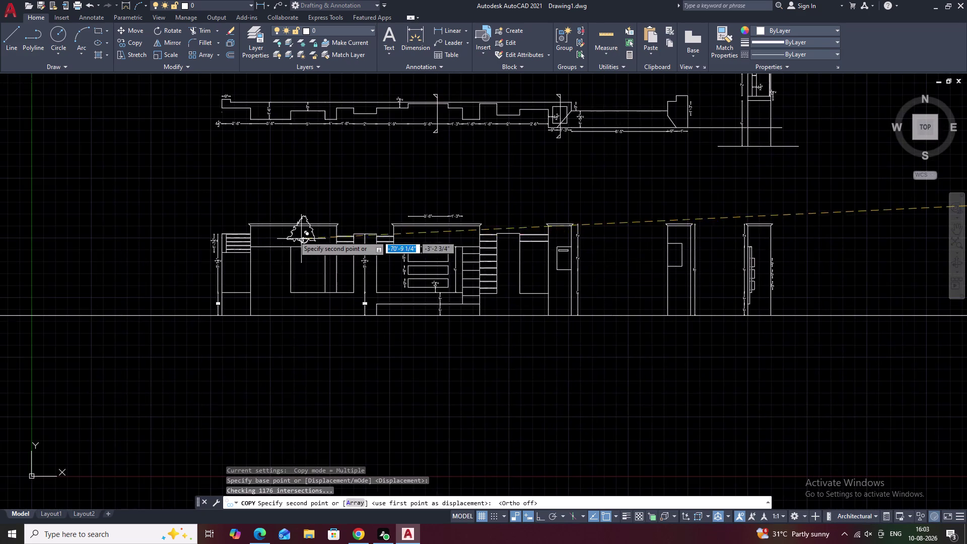
scroll(up, 3)
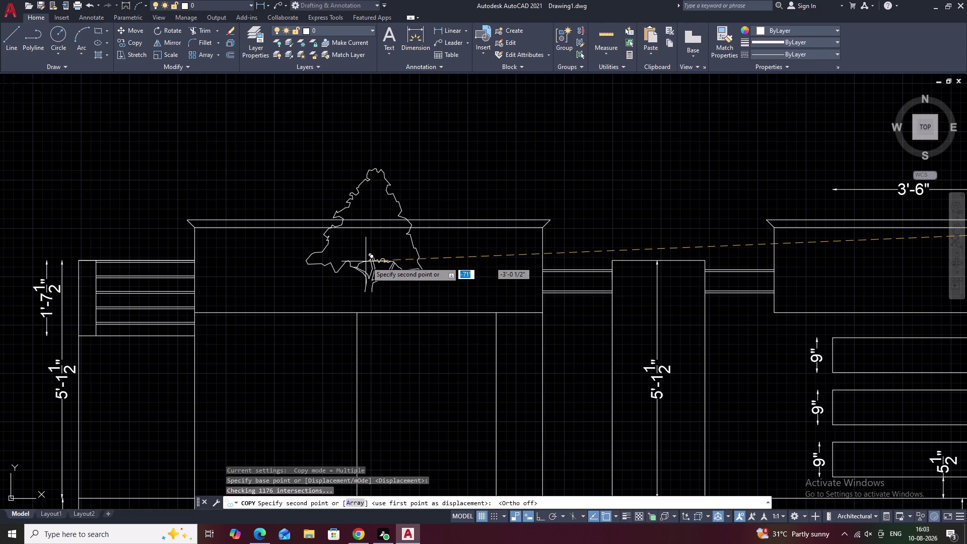
Cancel the ornament copy and recentre the view on the plan and elevation.
key(grave)
key(Escape)
key(Escape)
scroll(down, 3)
middle_drag(468, 243, 301, 258)
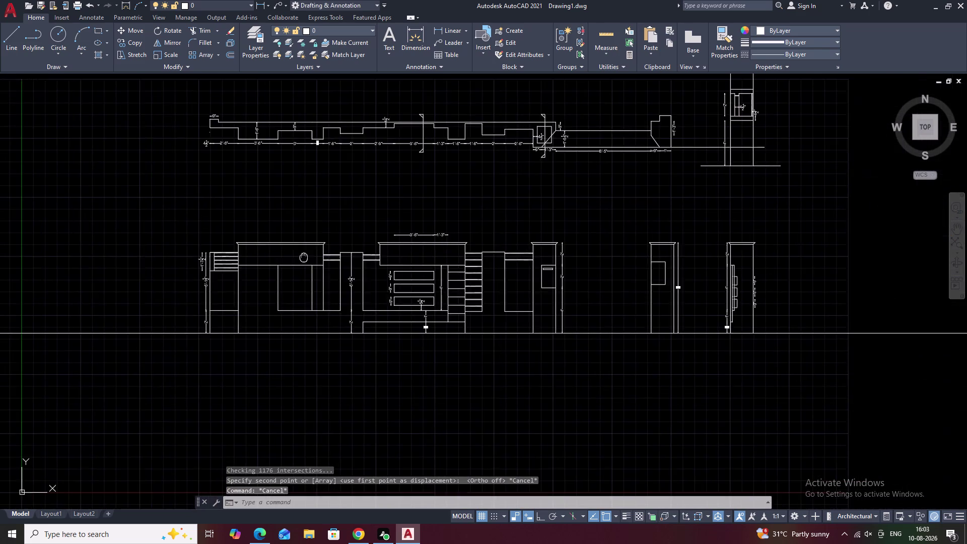
middle_drag(506, 251, 412, 255)
middle_drag(521, 272, 534, 274)
middle_drag(327, 250, 404, 252)
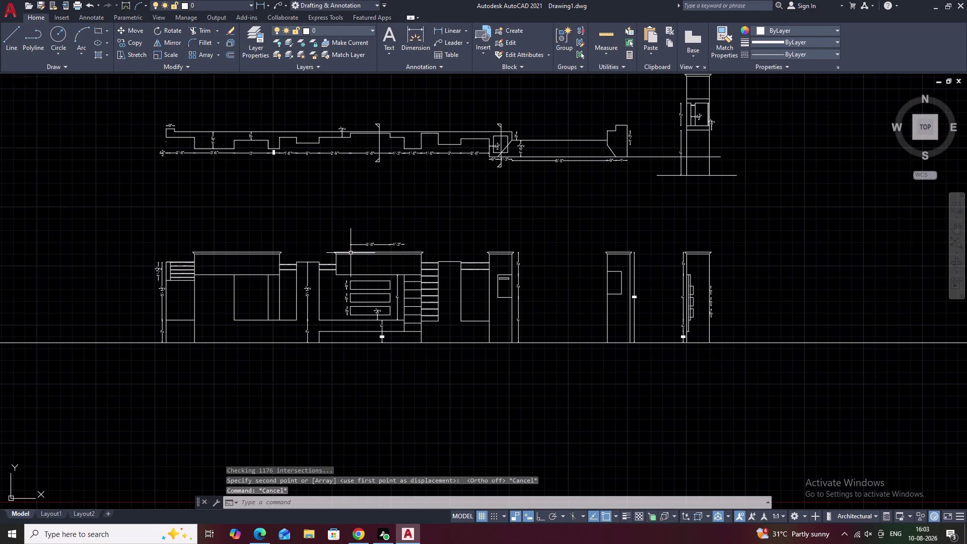
Start HATCH and fill the right pillar section.
text(h)
key(space)
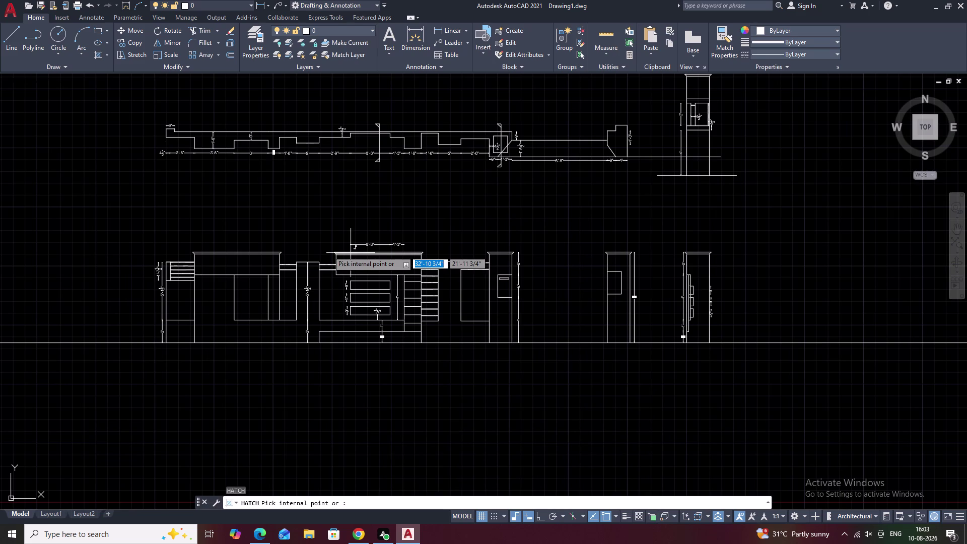
click(203, 39)
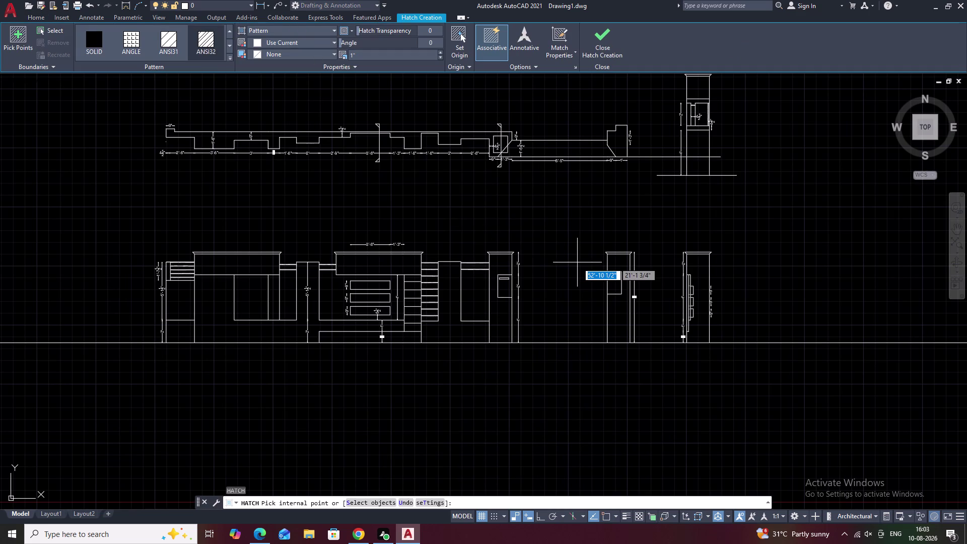
middle_drag(577, 262, 433, 268)
scroll(up, 3)
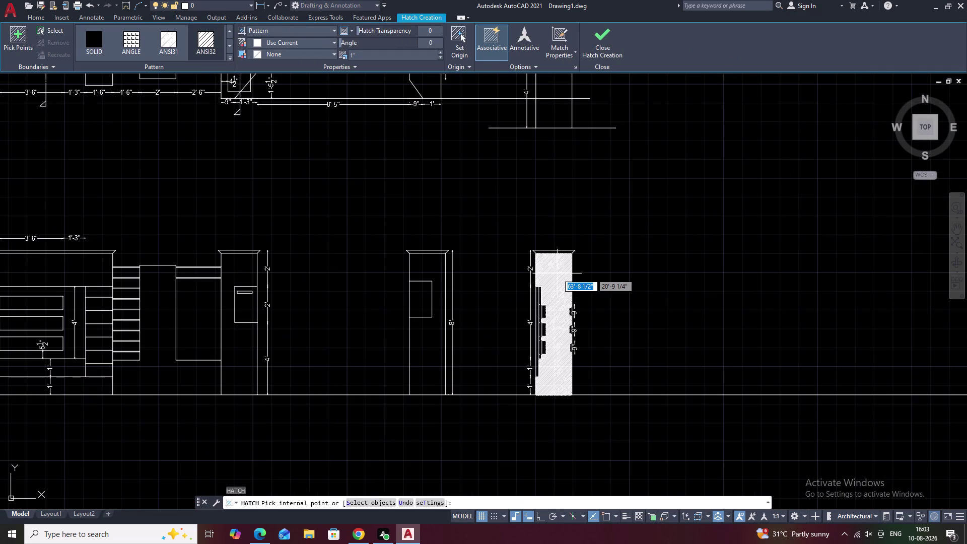
click(557, 273)
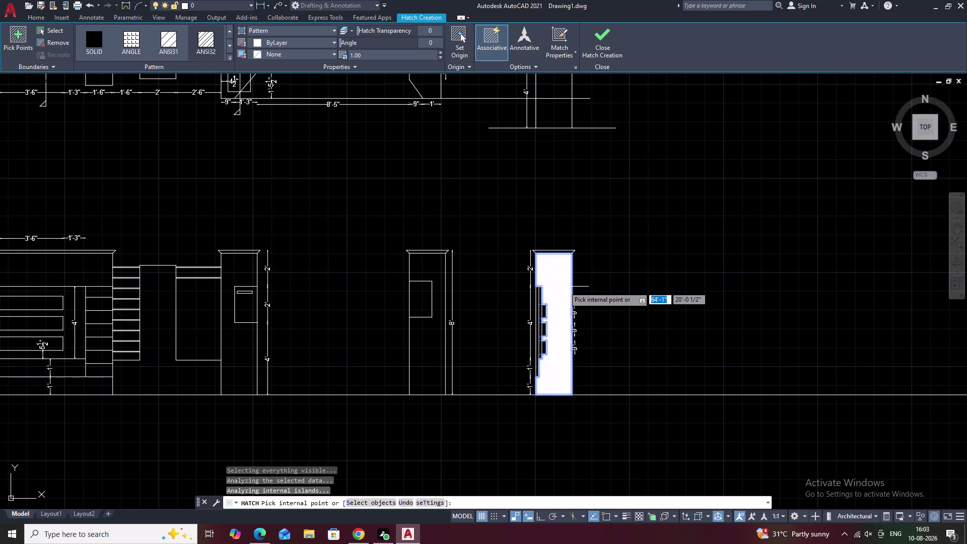
Hatch the three squares of the plan pillar.
middle_drag(302, 141, 379, 246)
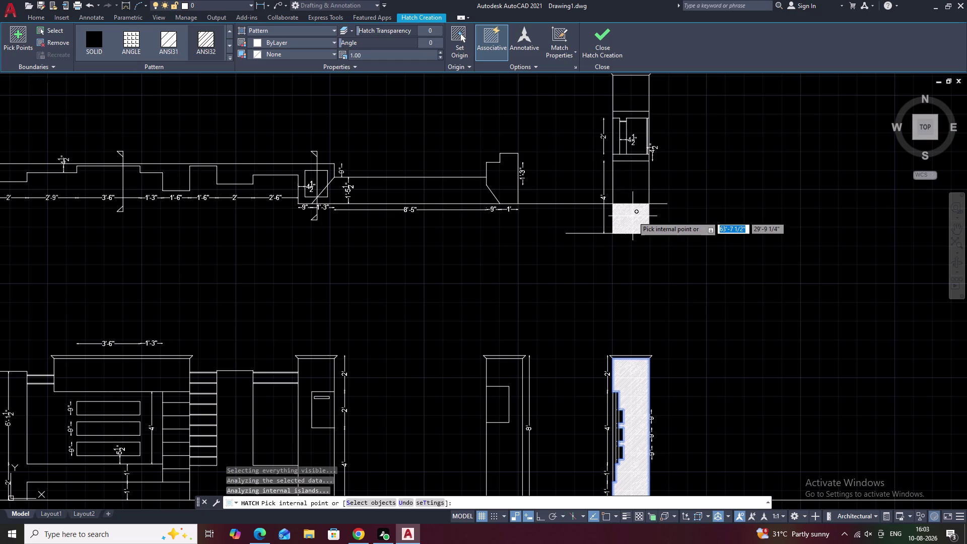
click(633, 216)
click(634, 188)
middle_drag(679, 196, 635, 273)
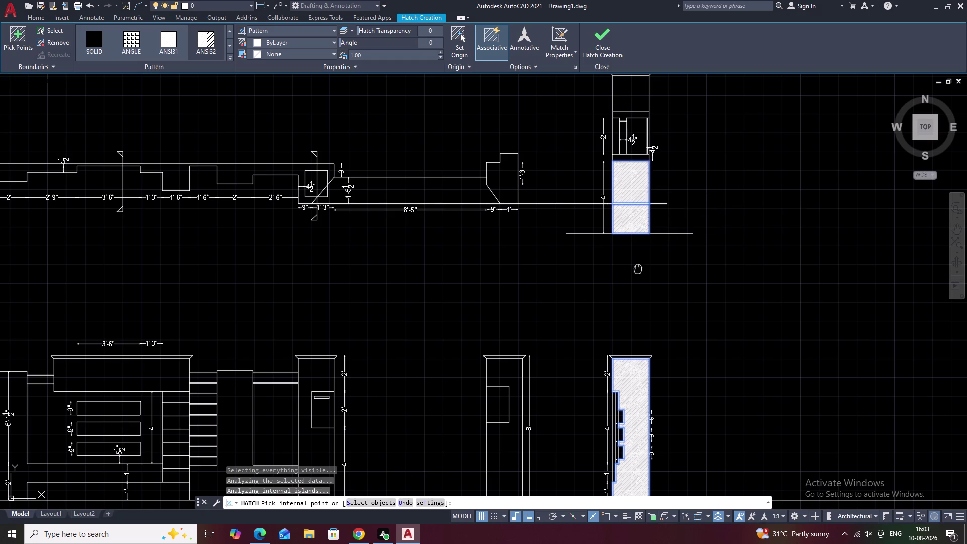
middle_drag(635, 273, 633, 279)
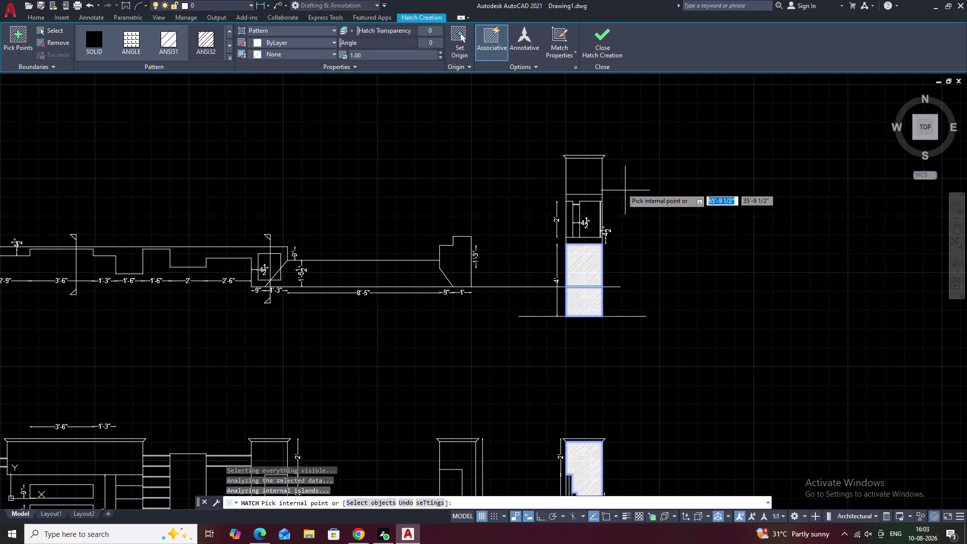
click(582, 176)
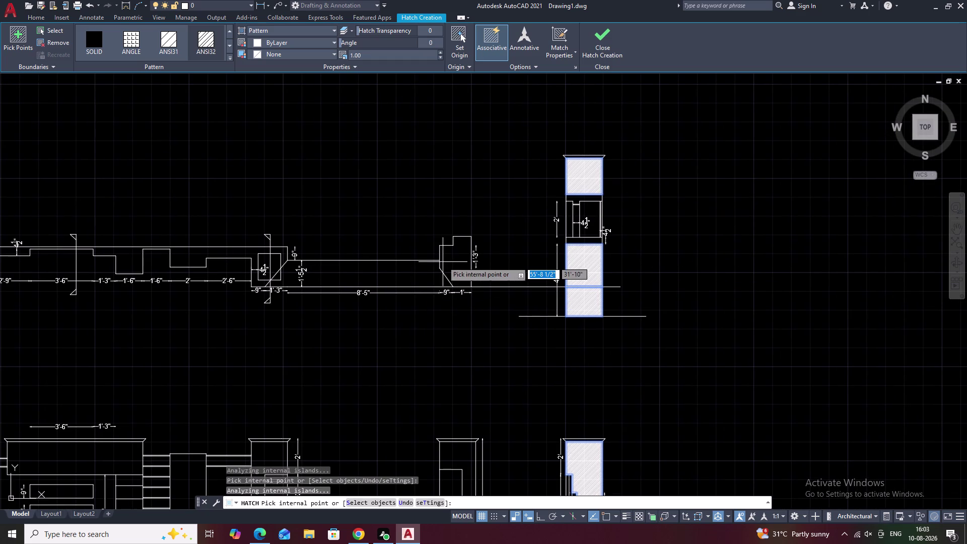
Hatch the coping end profile, the wall corner piece and the main wall band.
click(452, 261)
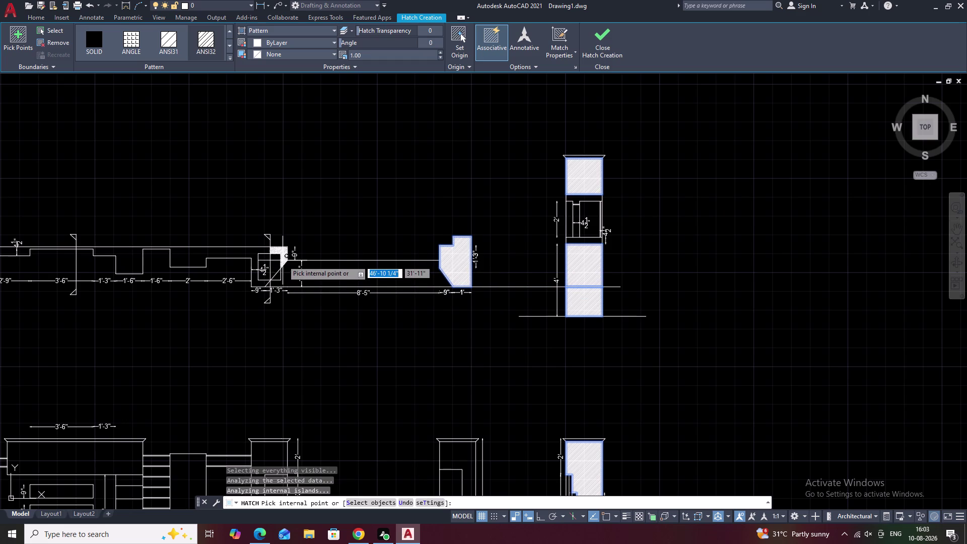
scroll(up, 3)
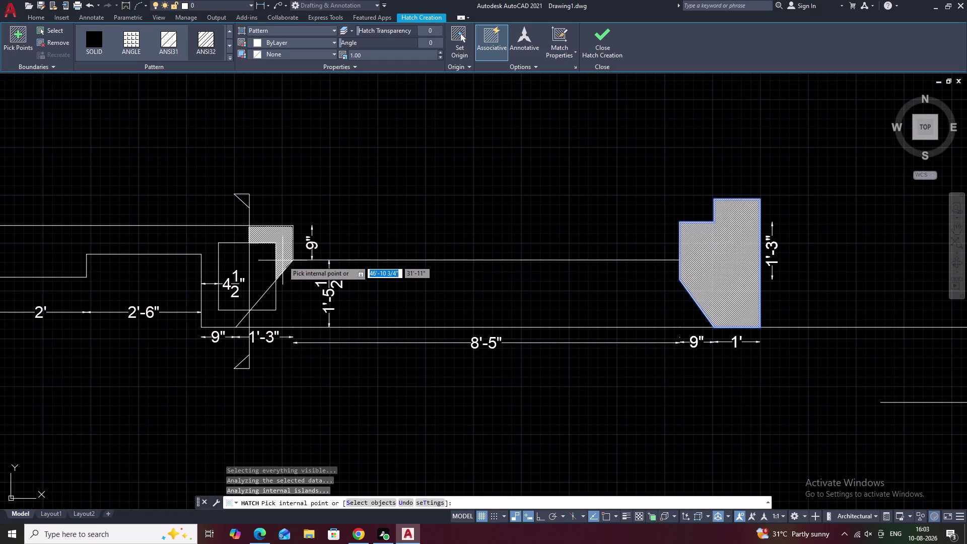
click(285, 259)
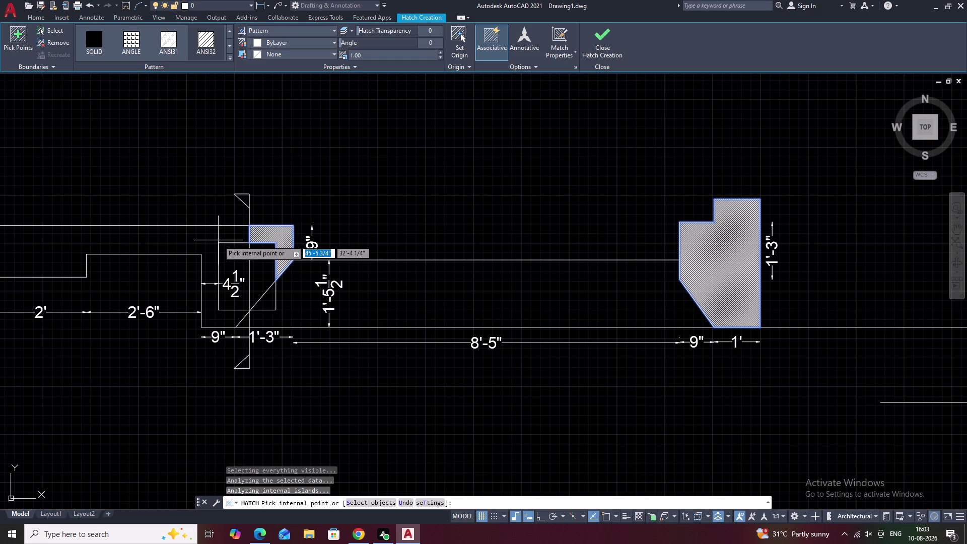
click(210, 238)
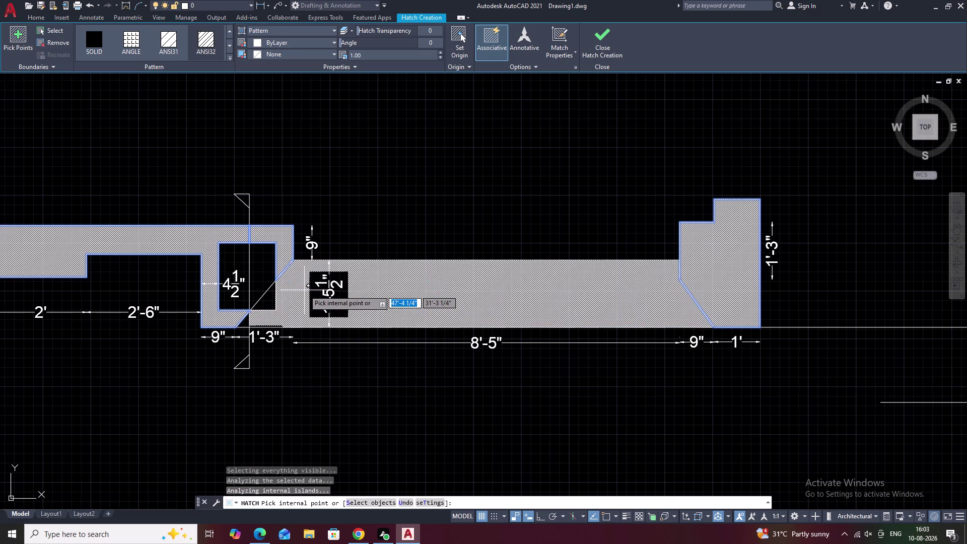
Pan left along the wall plan and hatch its next stretch.
middle_drag(285, 208, 568, 108)
scroll(down, 3)
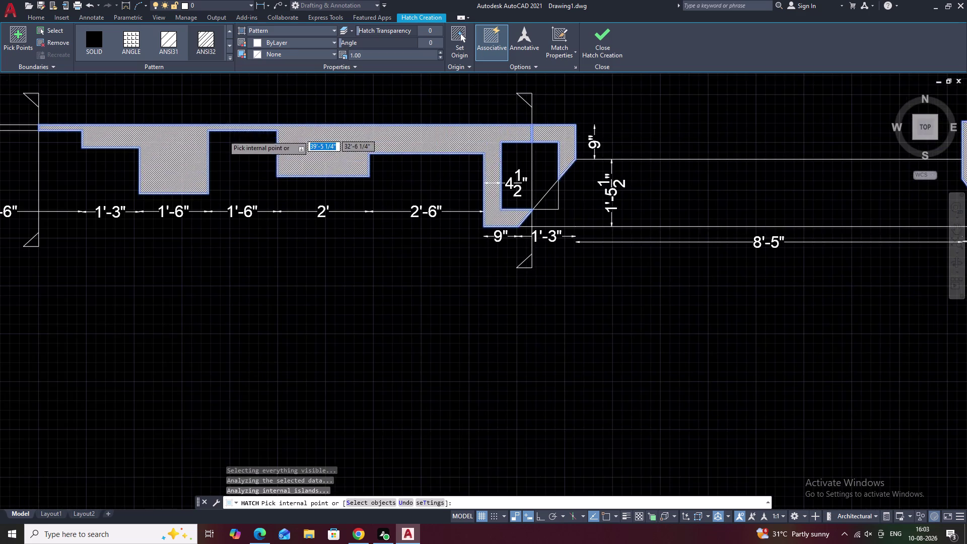
middle_drag(180, 109, 433, 196)
scroll(up, 3)
click(285, 226)
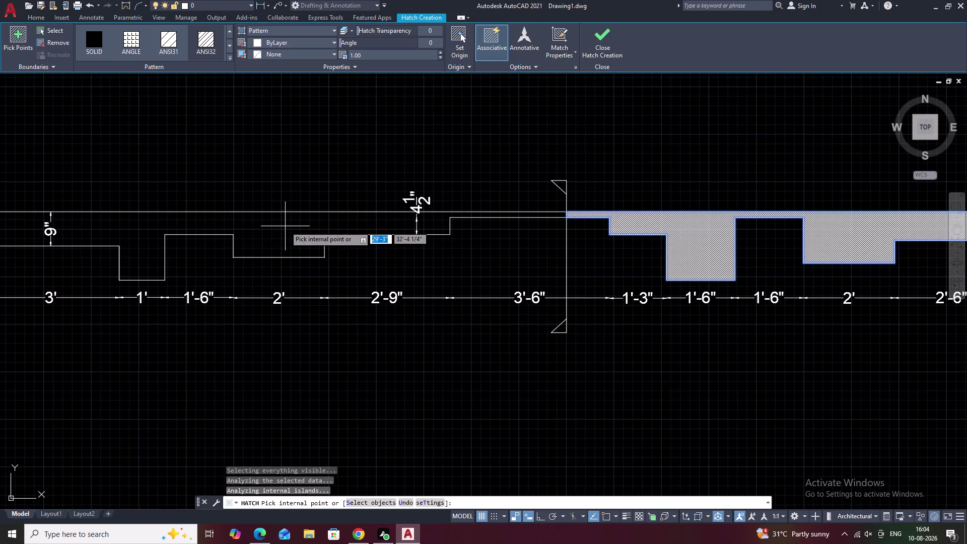
scroll(up, 3)
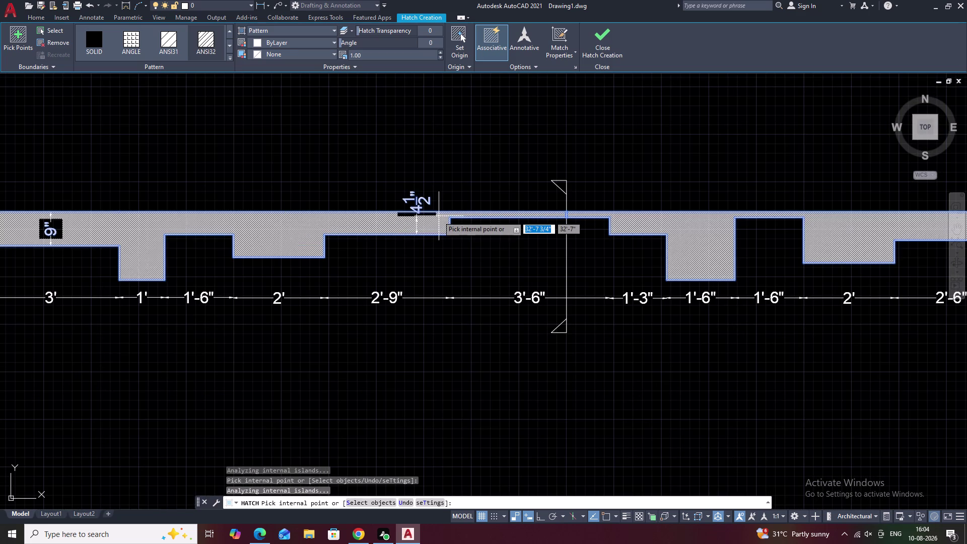
scroll(up, 3)
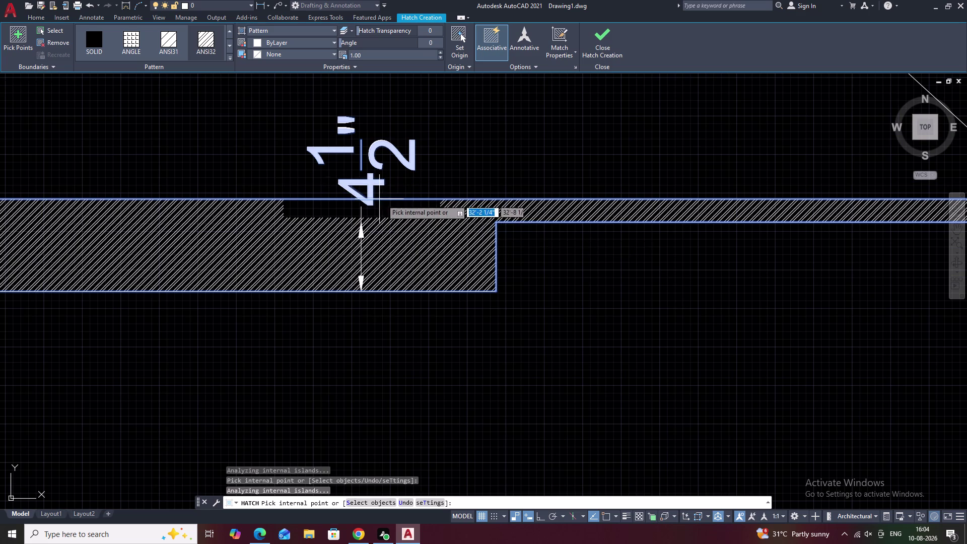
click(404, 206)
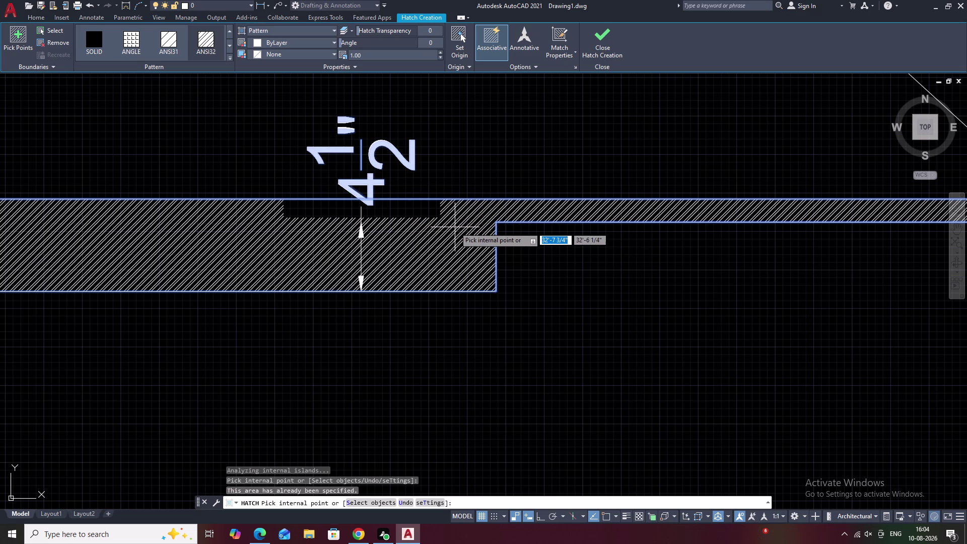
Pan back out to the whole plan and the pillar sections.
scroll(down, 3)
scroll(down, 3)
scroll(down, 3)
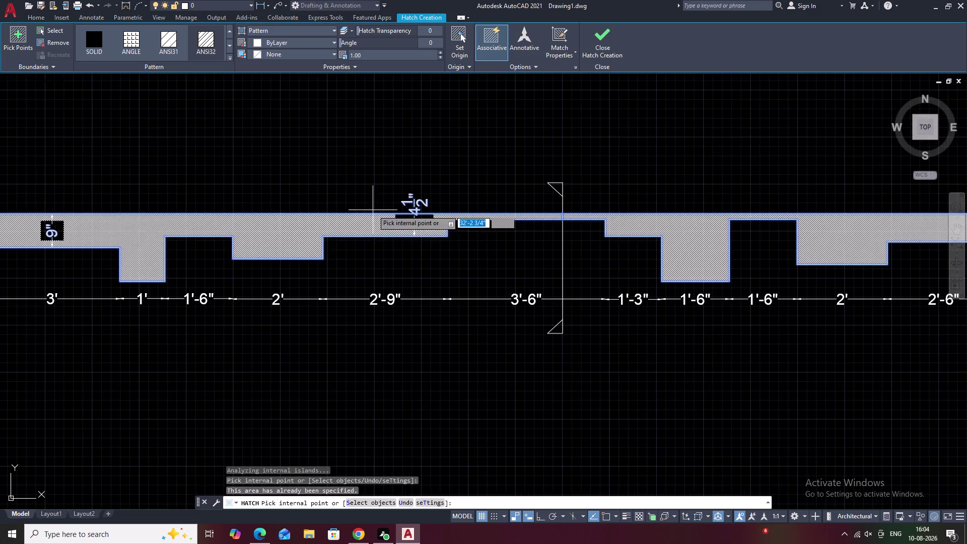
scroll(down, 3)
scroll(up, 3)
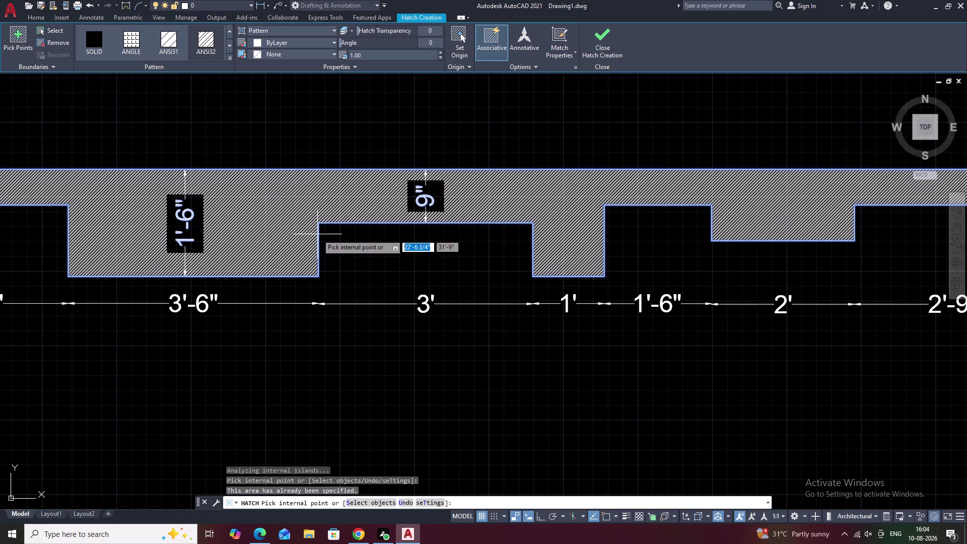
scroll(down, 3)
scroll(down, 3)
middle_drag(567, 161, 400, 180)
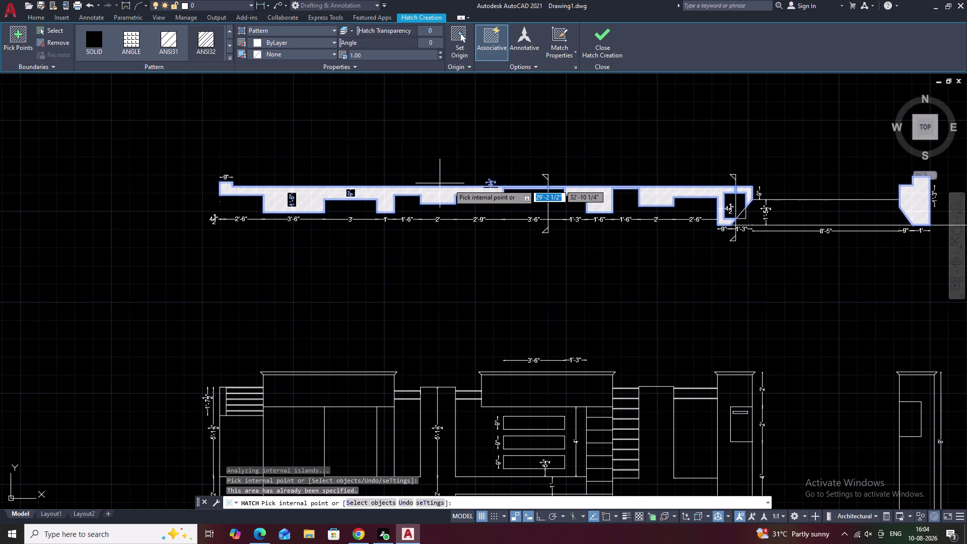
middle_drag(713, 230, 596, 251)
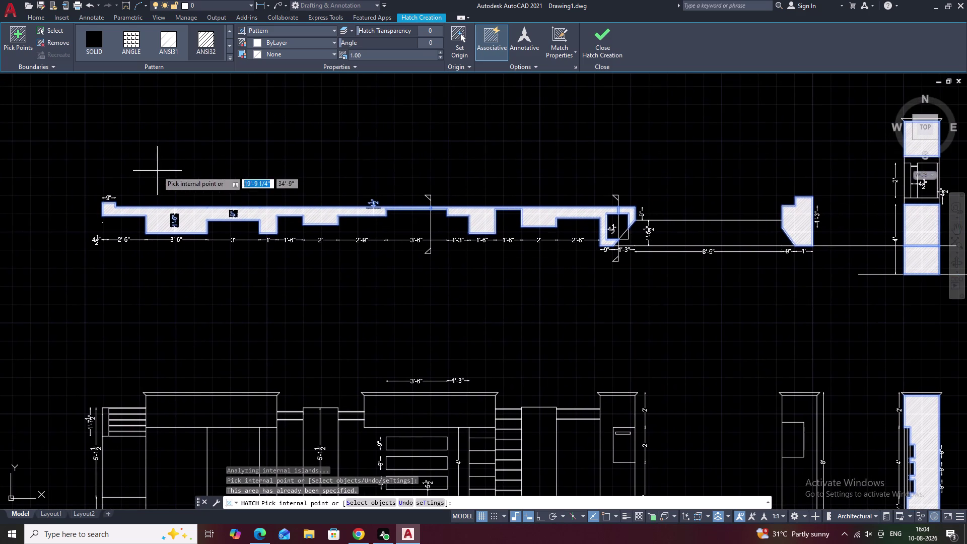
middle_drag(528, 165, 414, 192)
Set the hatch pattern scale, trying 2 and 18 before settling on 15.
click(365, 56)
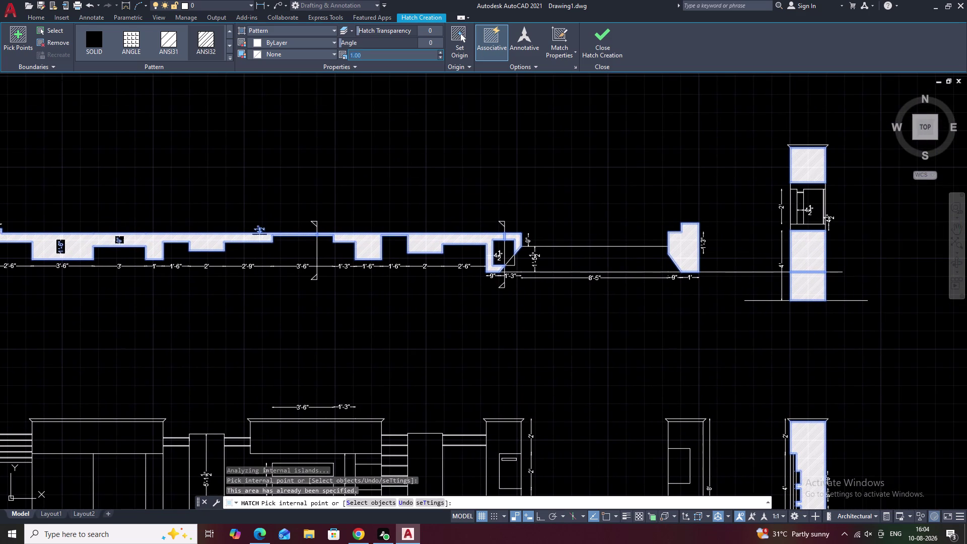
key(BackSpace)
key(2)
click(384, 105)
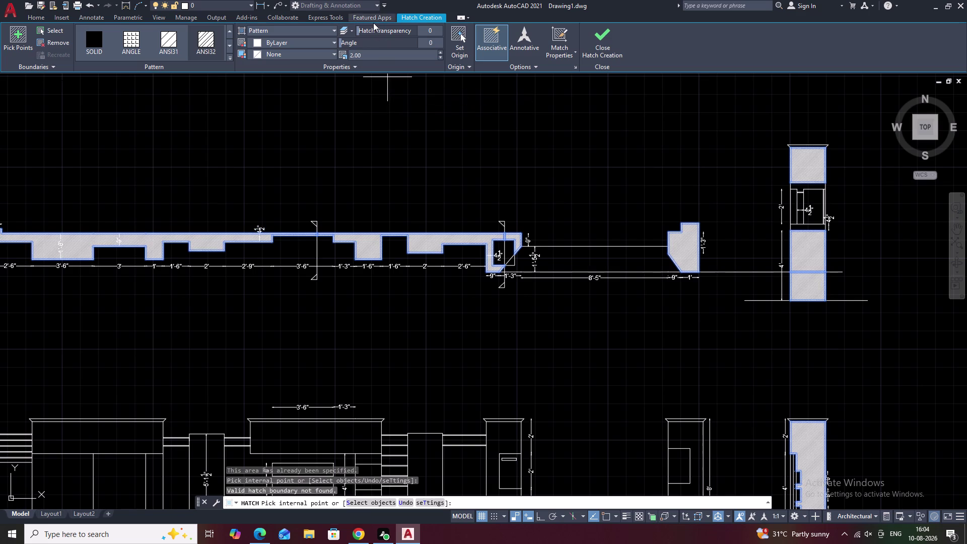
click(364, 55)
key(BackSpace)
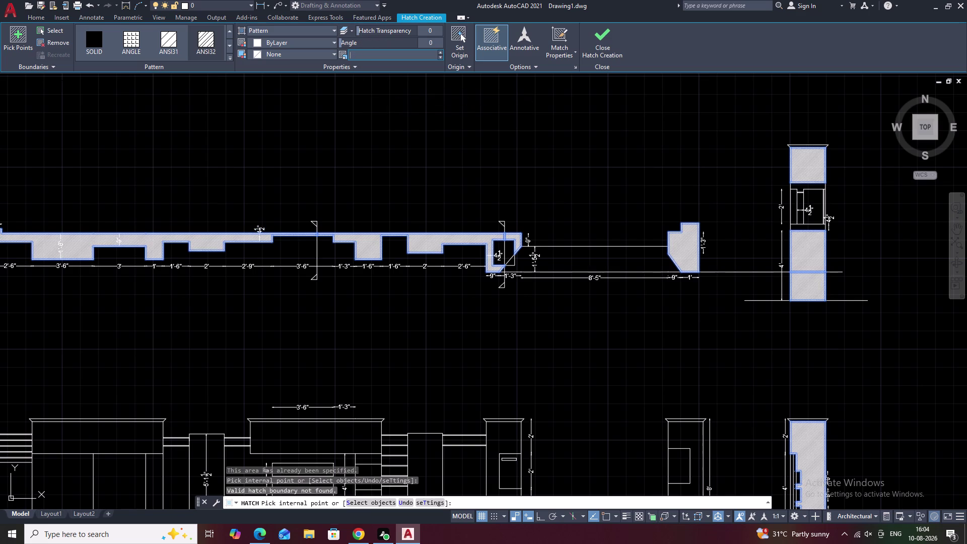
text(18)
click(374, 120)
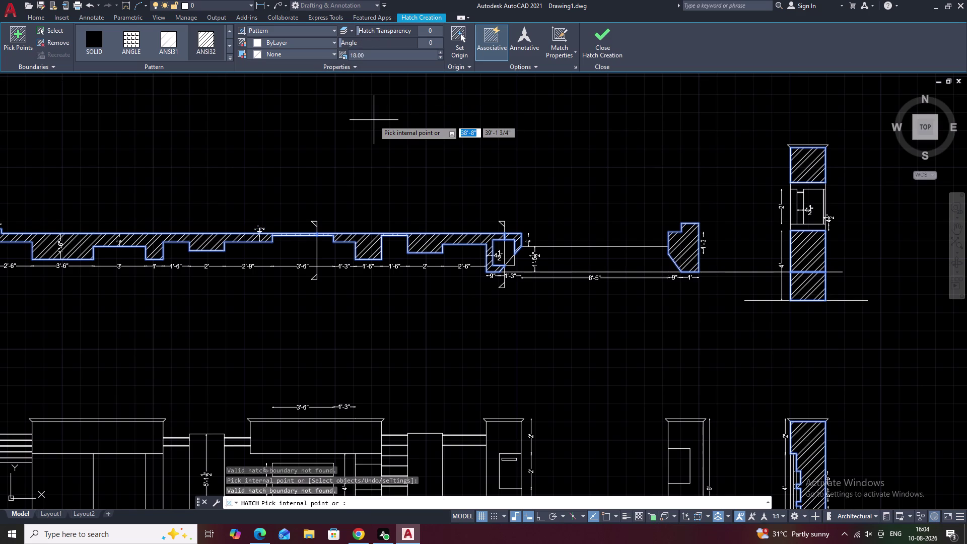
click(372, 54)
key(BackSpace)
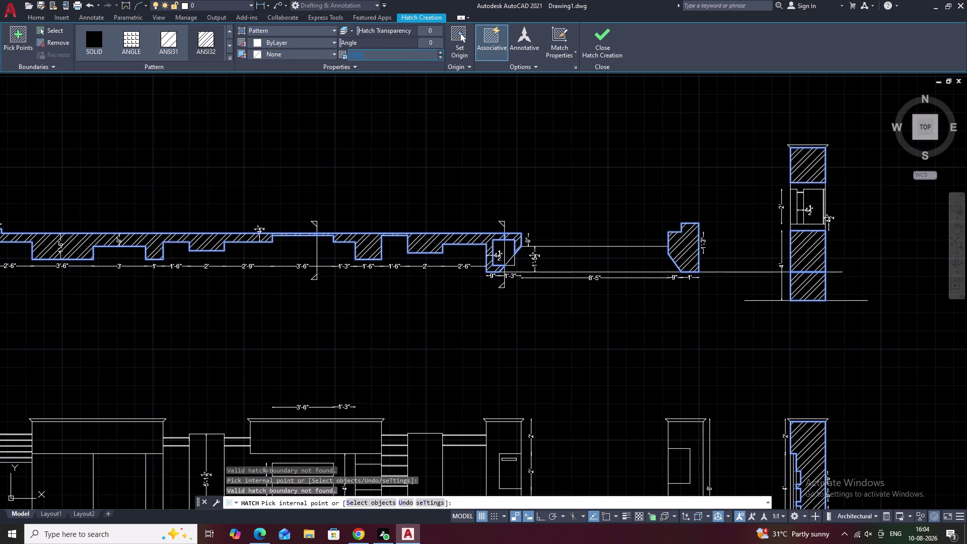
text(15)
click(376, 127)
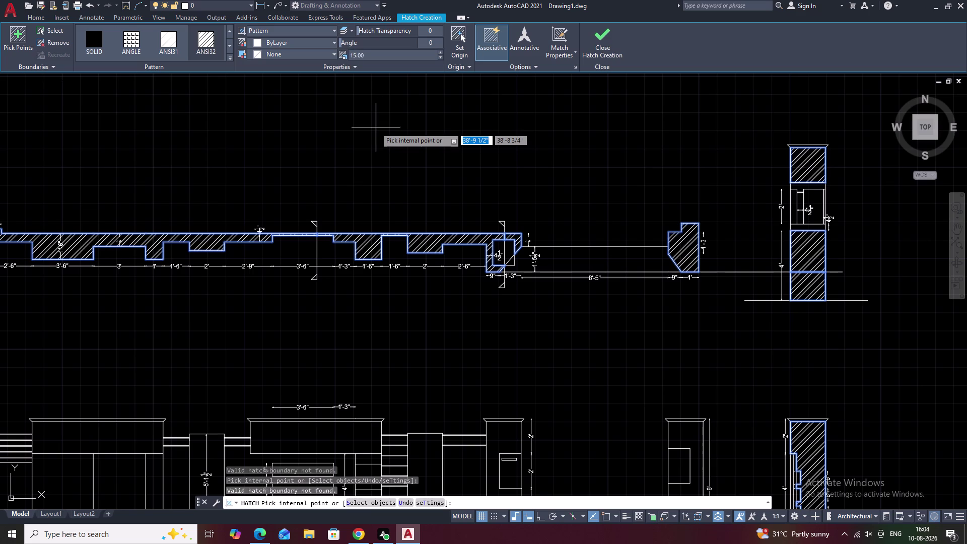
Finish the hatch and pan to the gate pillar area.
key(Escape)
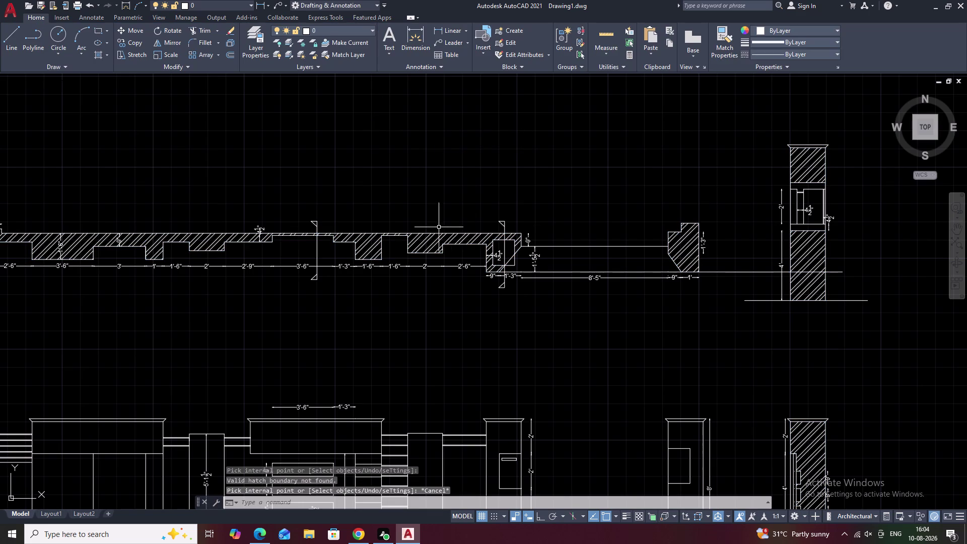
scroll(down, 3)
middle_drag(486, 265, 463, 219)
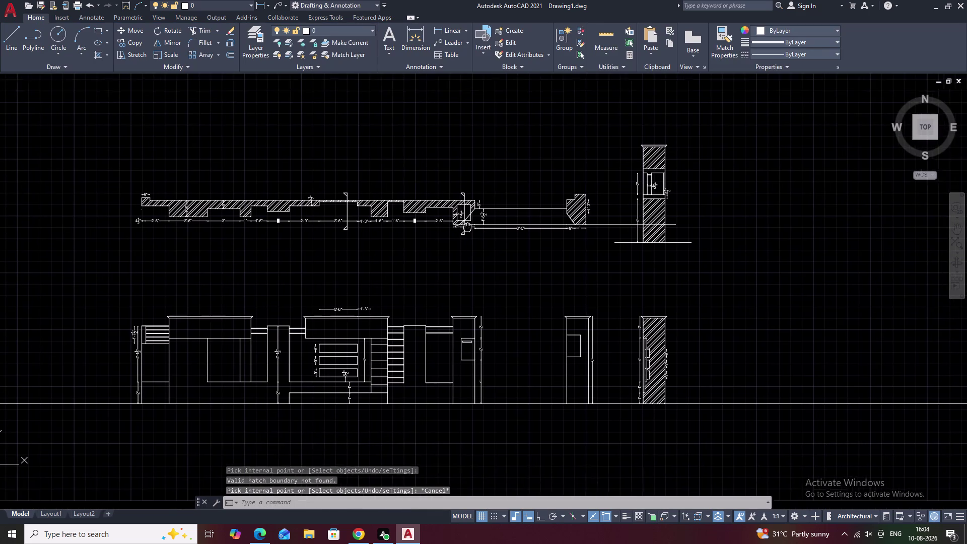
middle_drag(463, 218, 462, 216)
middle_drag(634, 293, 596, 271)
scroll(up, 3)
middle_drag(491, 251, 538, 251)
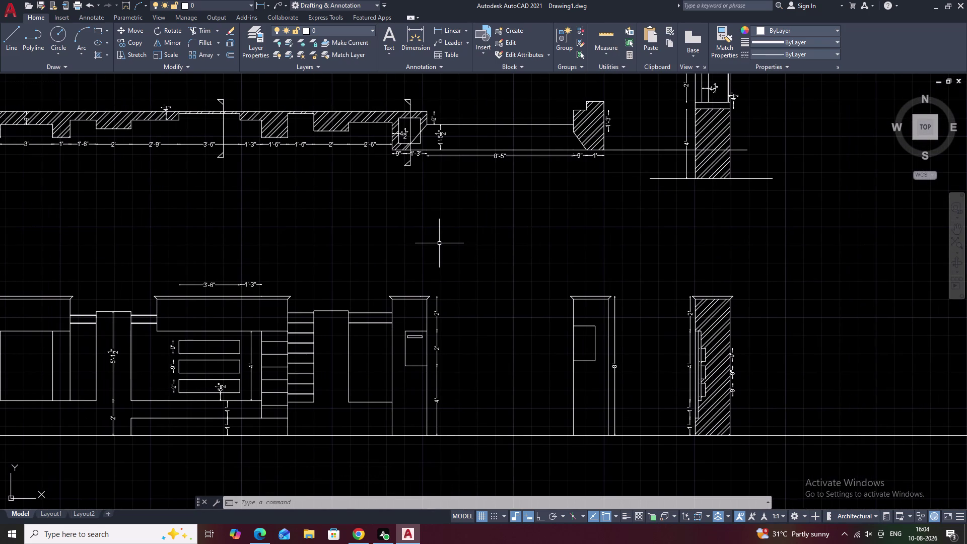
key(Escape)
text(tr)
key(space)
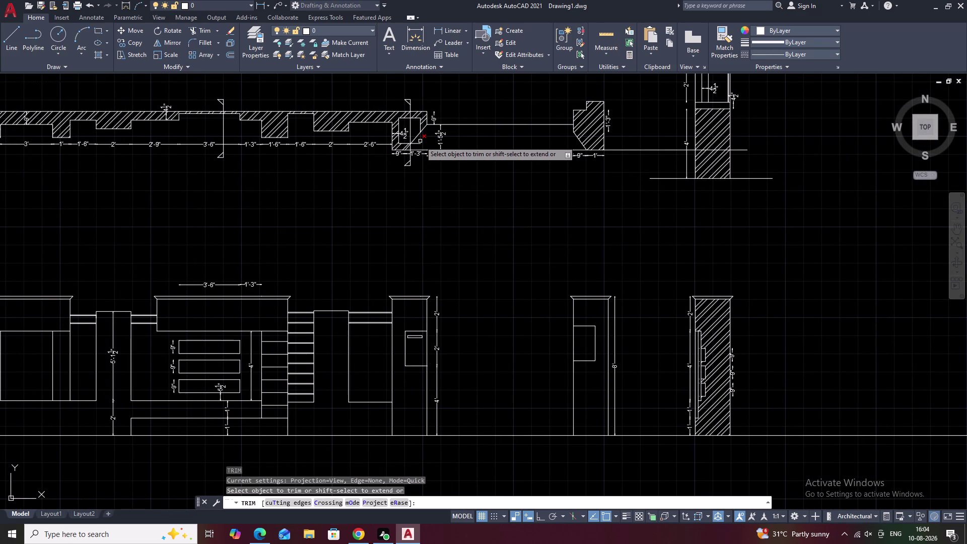
scroll(up, 3)
drag(423, 133, 414, 138)
drag(407, 143, 402, 150)
click(400, 152)
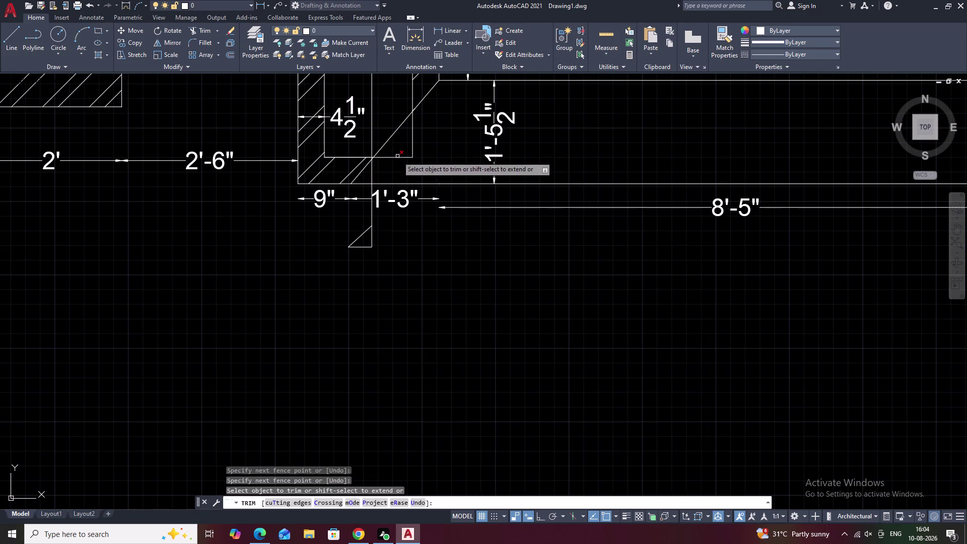
click(413, 140)
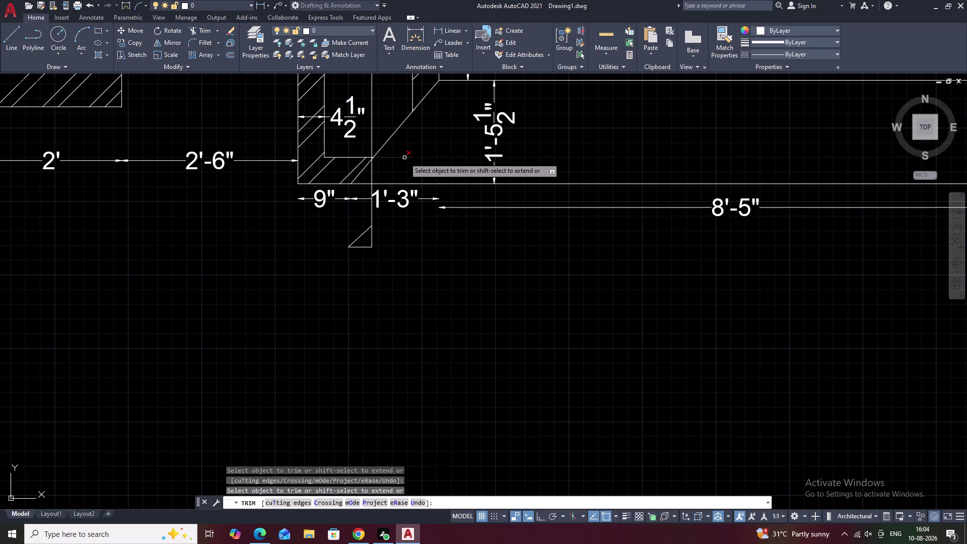
click(405, 157)
scroll(down, 3)
key(Escape)
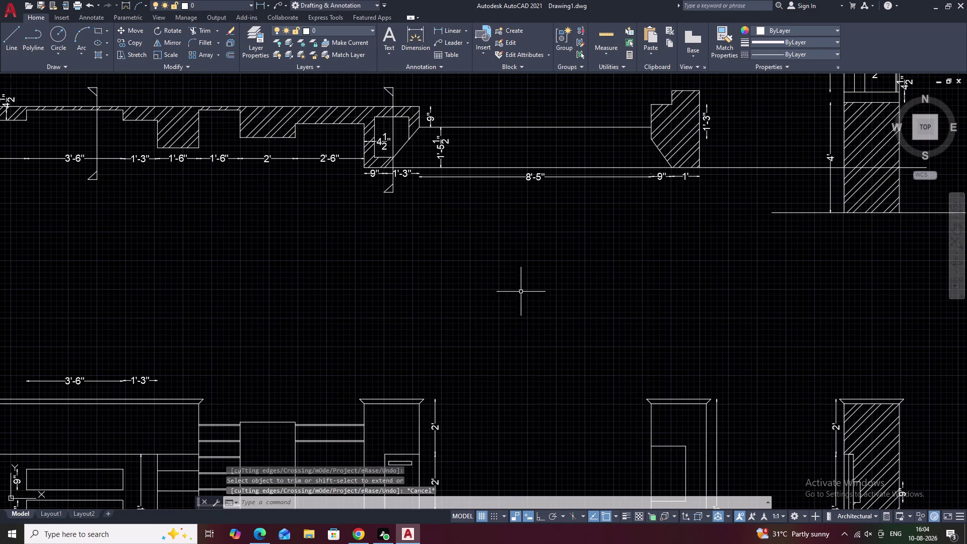
middle_drag(620, 415, 536, 326)
scroll(down, 3)
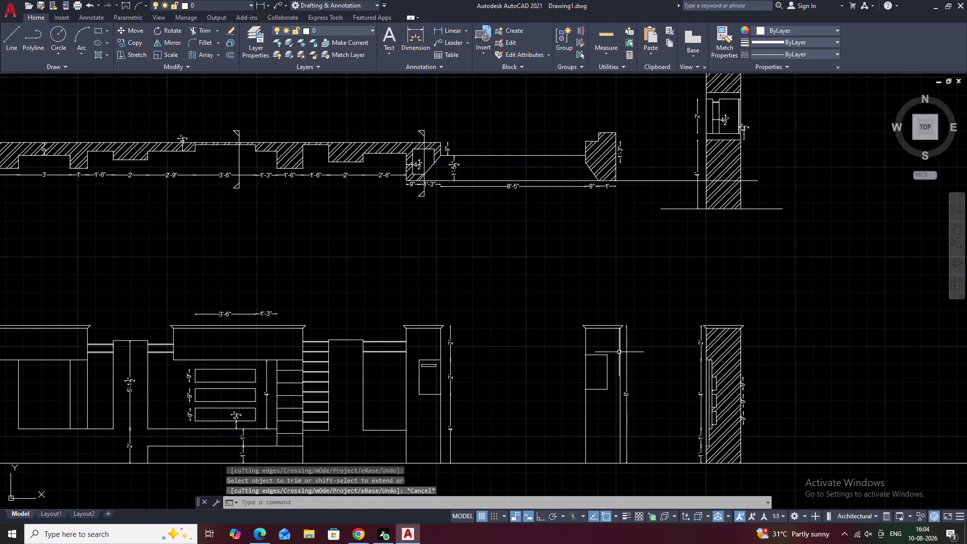
middle_drag(619, 352, 548, 344)
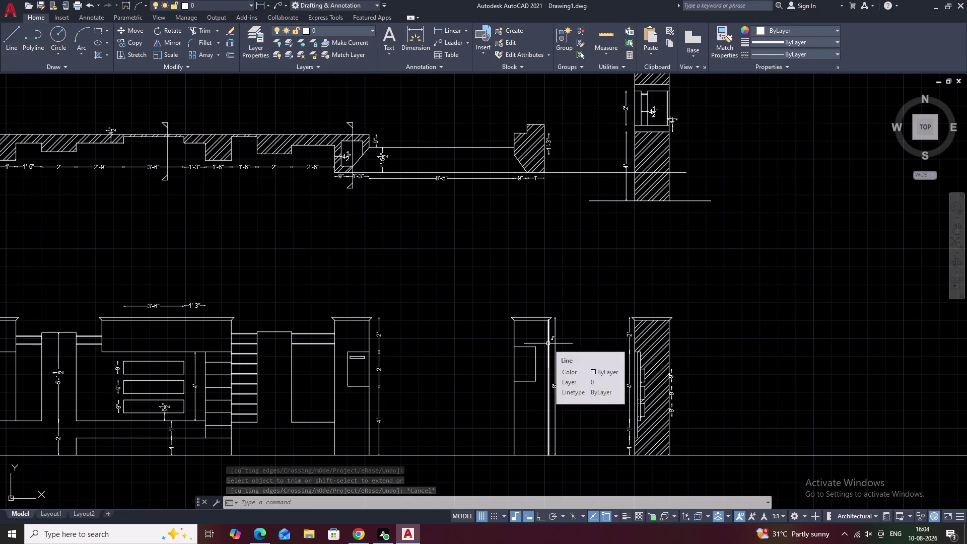
scroll(down, 3)
middle_drag(468, 276, 522, 275)
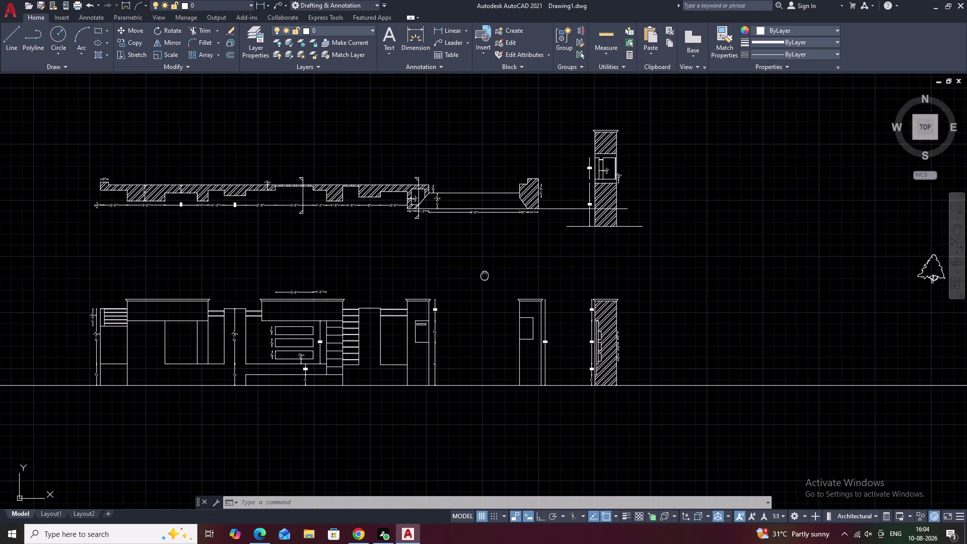
middle_drag(521, 275, 561, 284)
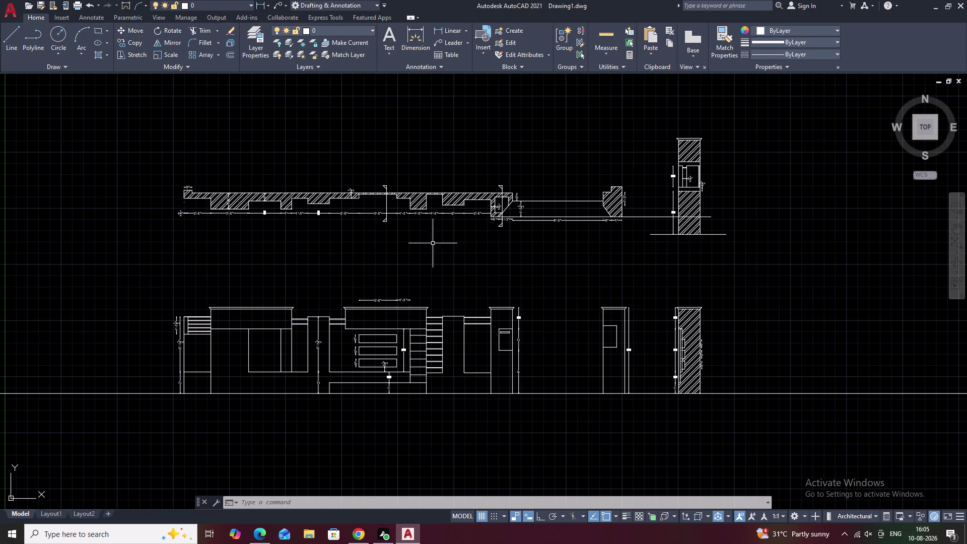
scroll(up, 3)
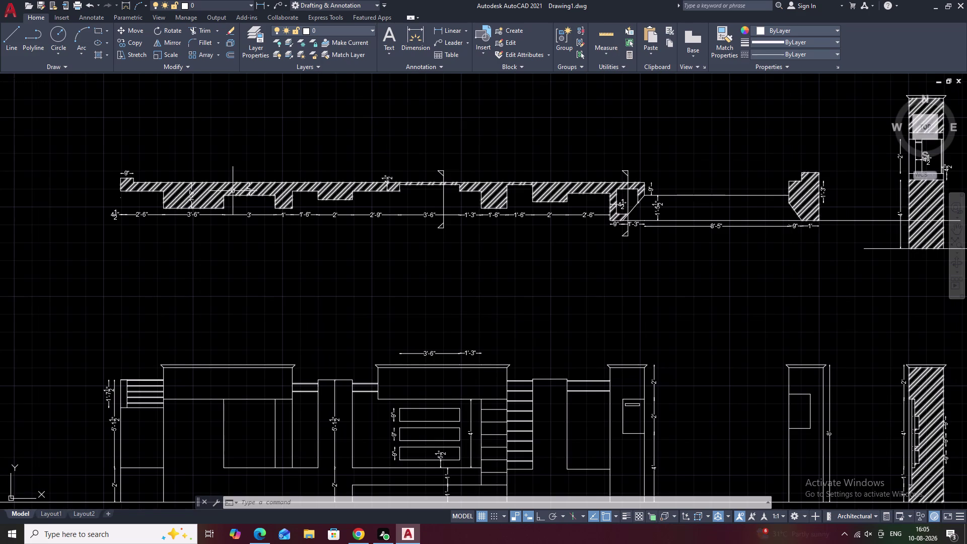
middle_drag(246, 171, 362, 130)
scroll(up, 3)
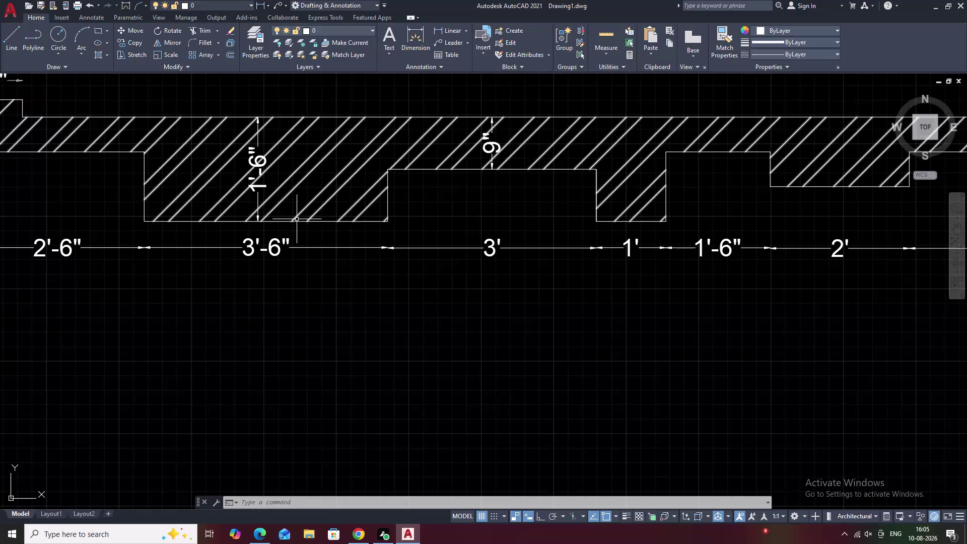
scroll(down, 3)
middle_drag(393, 279, 326, 182)
middle_drag(350, 298, 304, 185)
middle_drag(436, 320, 404, 247)
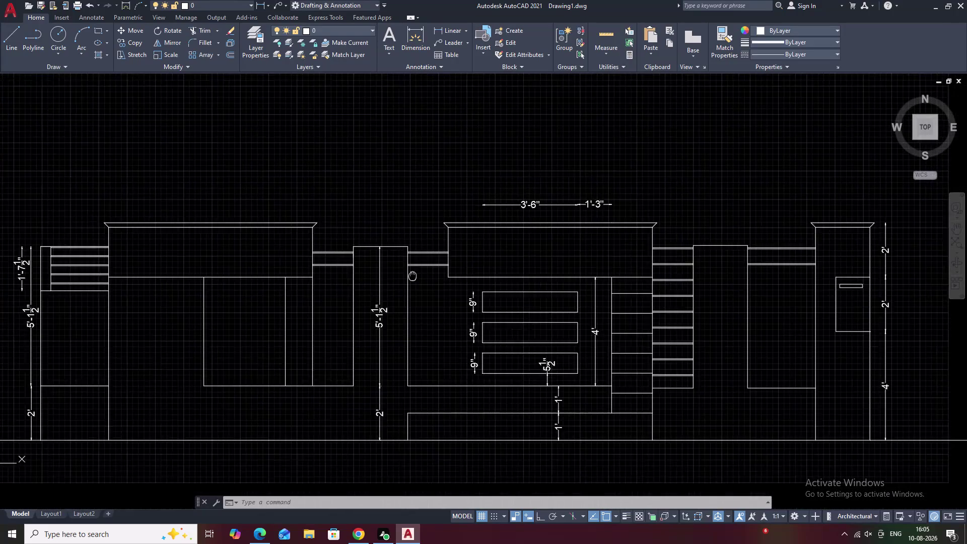
middle_drag(403, 247, 403, 247)
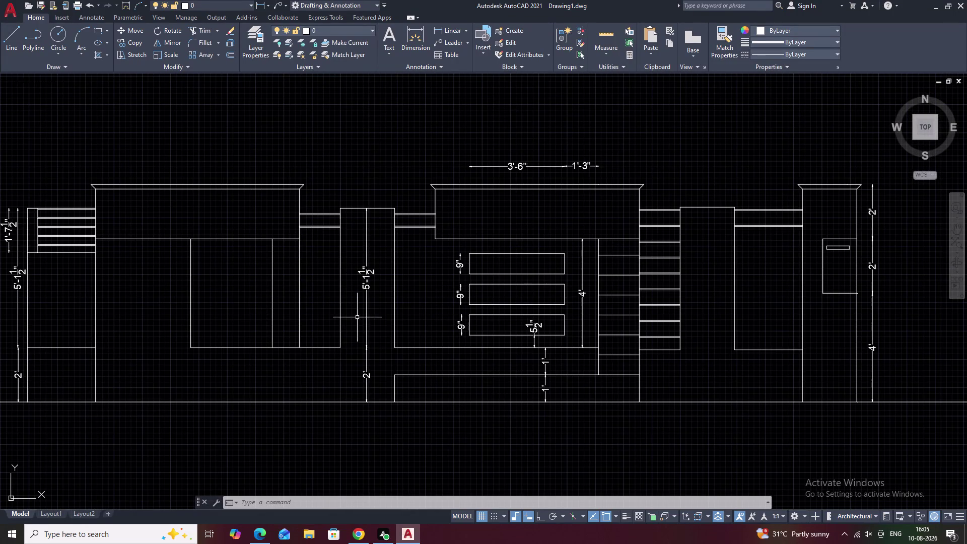
middle_drag(448, 293, 431, 239)
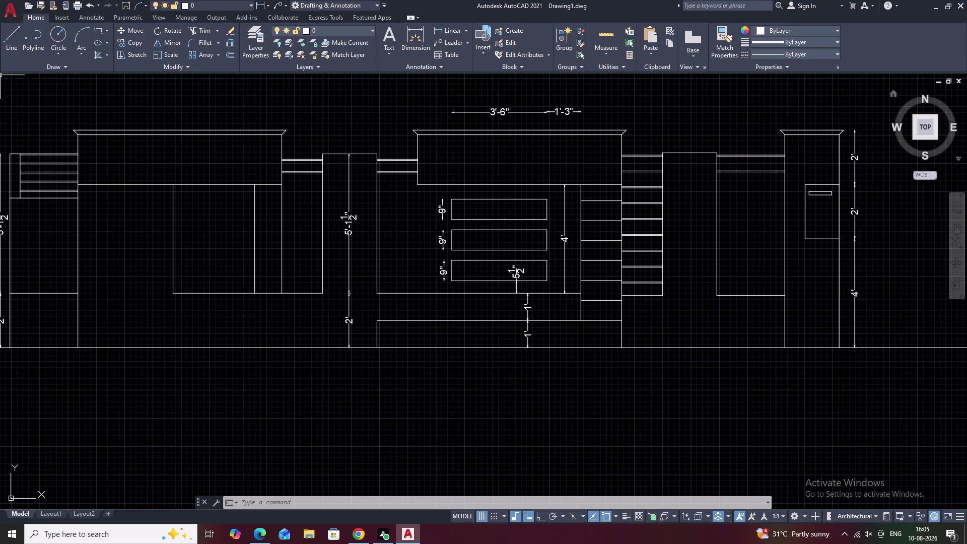
middle_drag(511, 196, 495, 349)
middle_drag(569, 123, 553, 303)
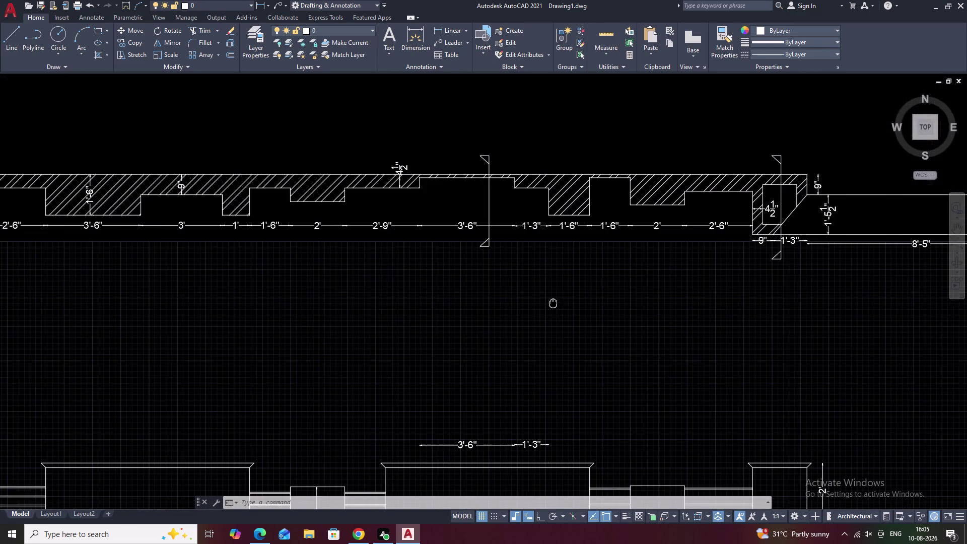
middle_drag(548, 248, 554, 262)
middle_drag(695, 243, 538, 239)
middle_drag(734, 255, 668, 232)
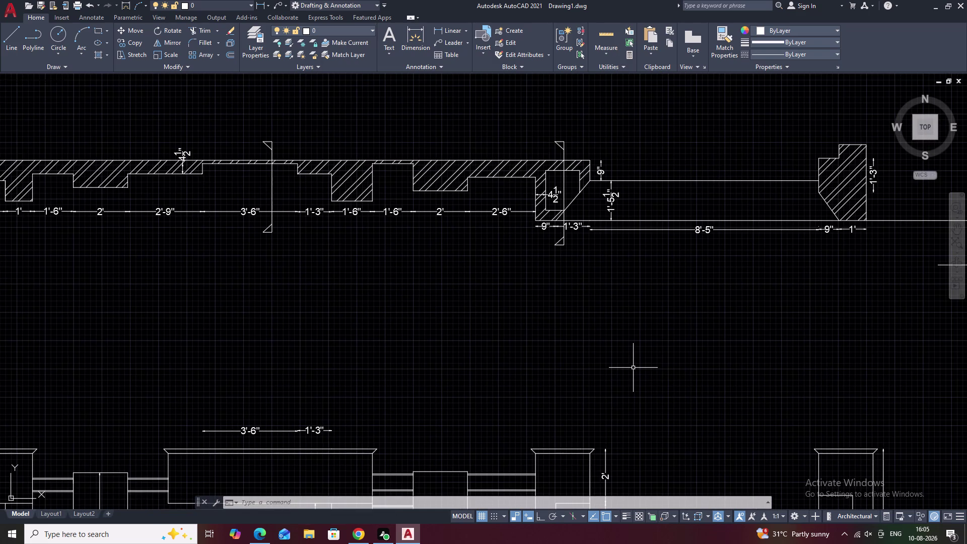
key(Escape)
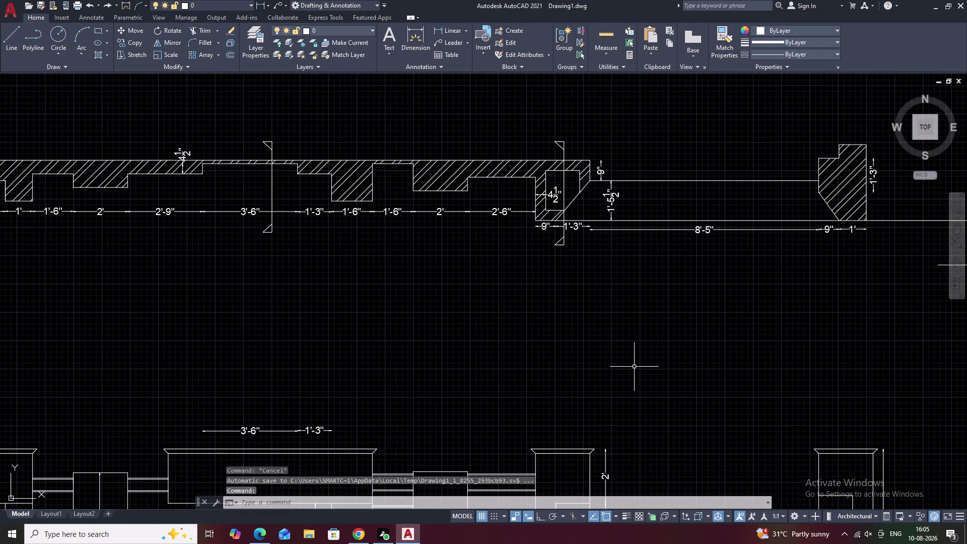
Briefly open the Dimension Style dialog with D.
text(d)
key(space)
click(604, 169)
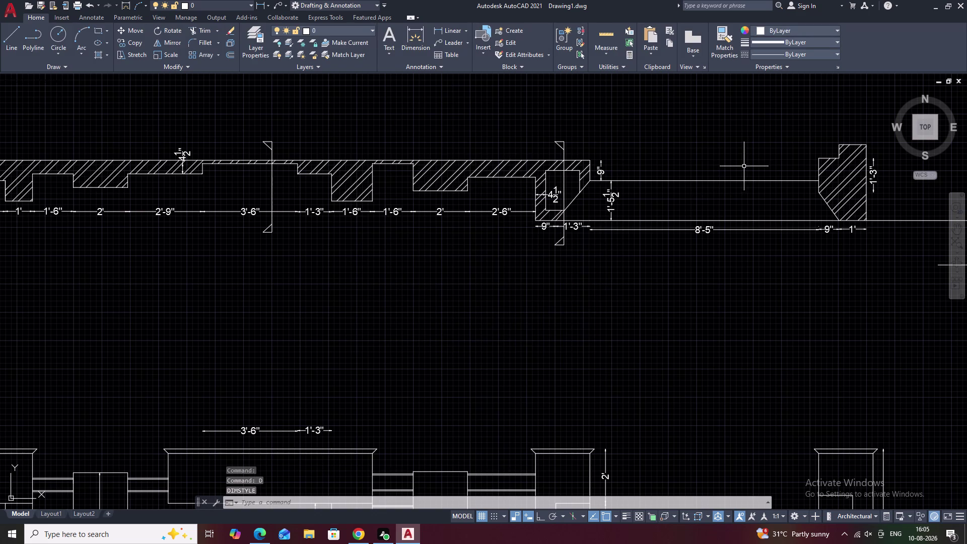
Bring up the Linetype Manager's load list and browse the acad.lin linetypes.
key(l)
text(t)
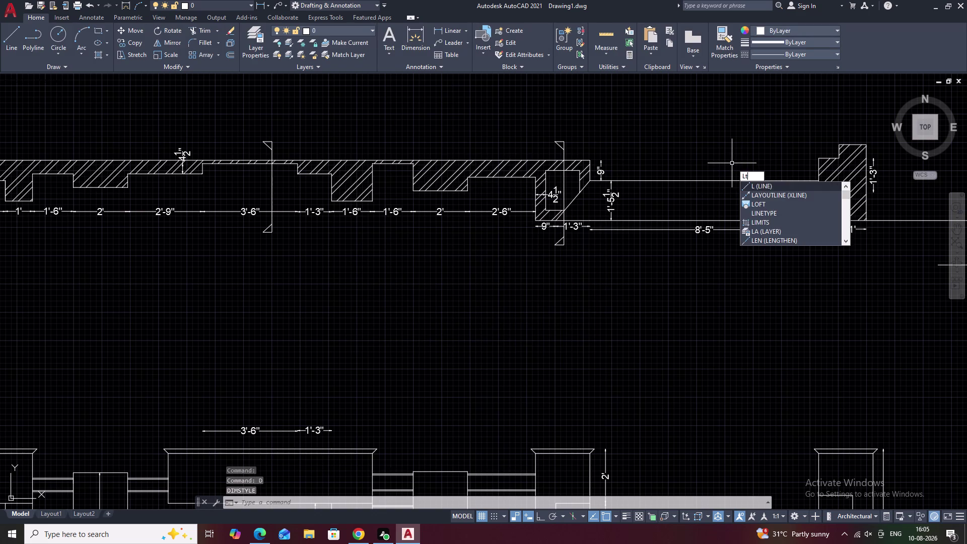
key(space)
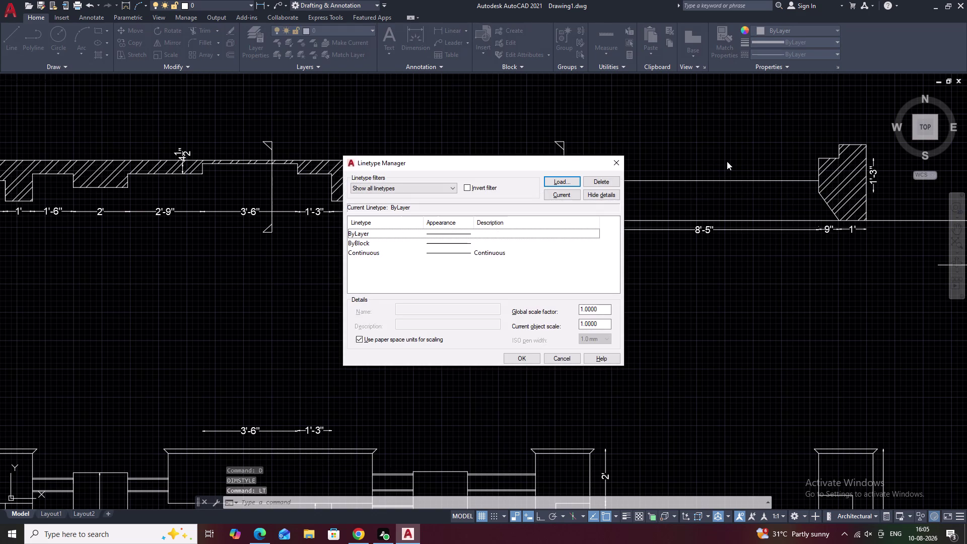
click(563, 183)
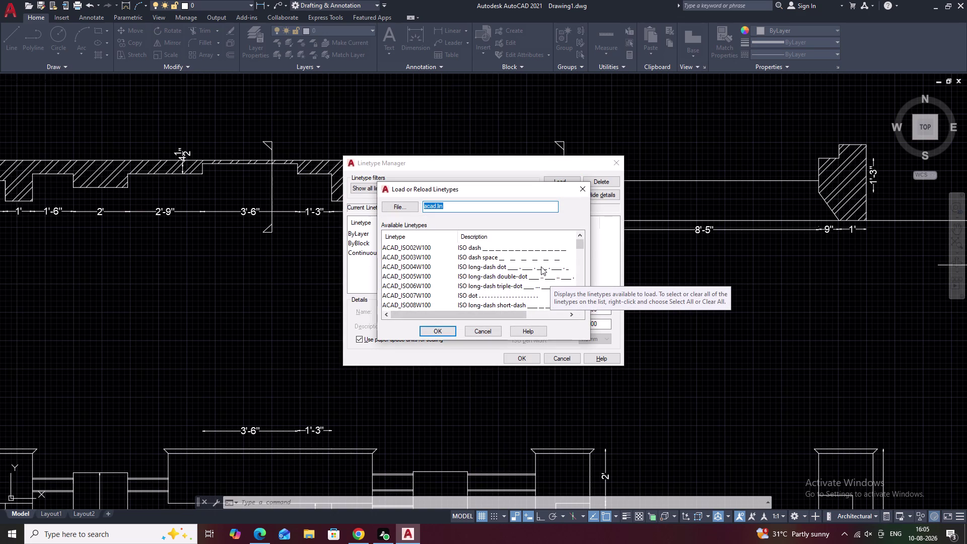
scroll(down, 3)
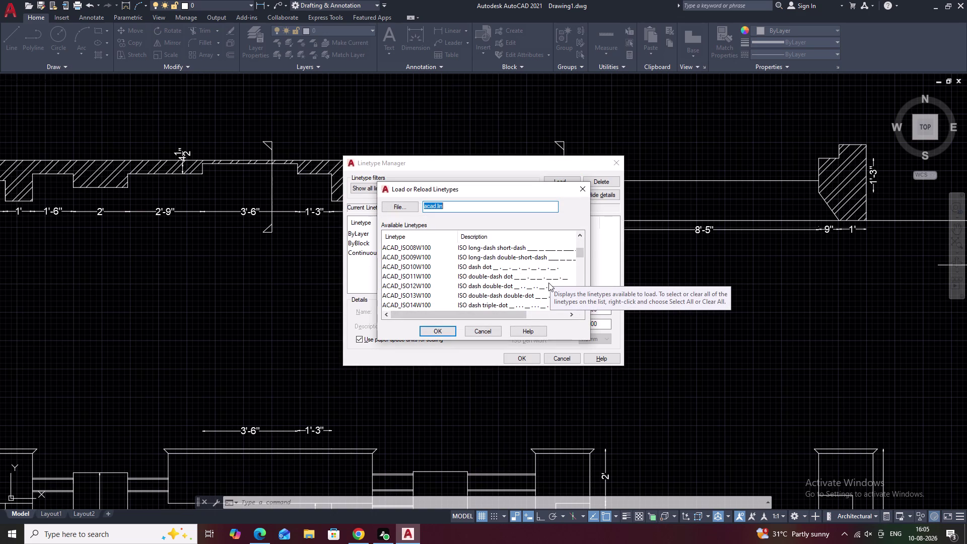
scroll(down, 3)
scroll(down, 3)
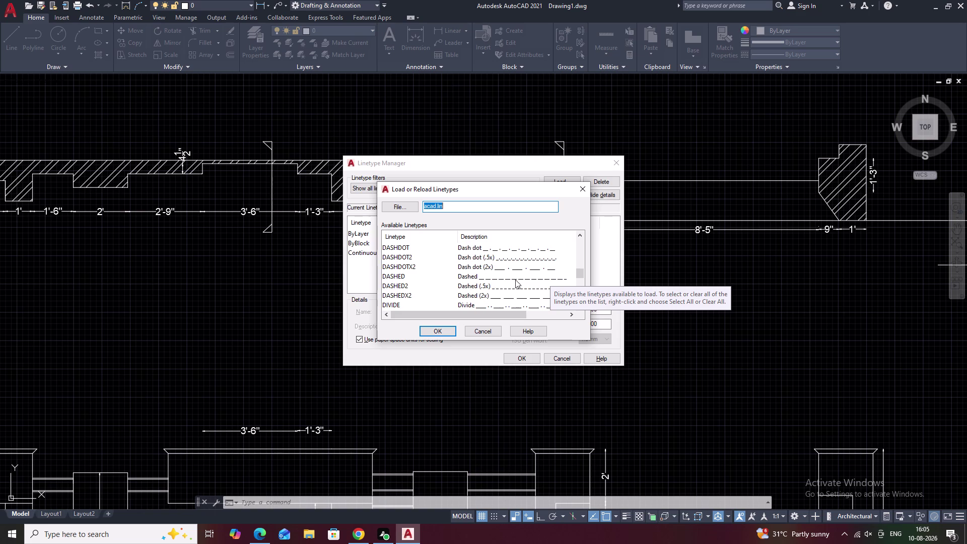
scroll(down, 3)
scroll(down, 3)
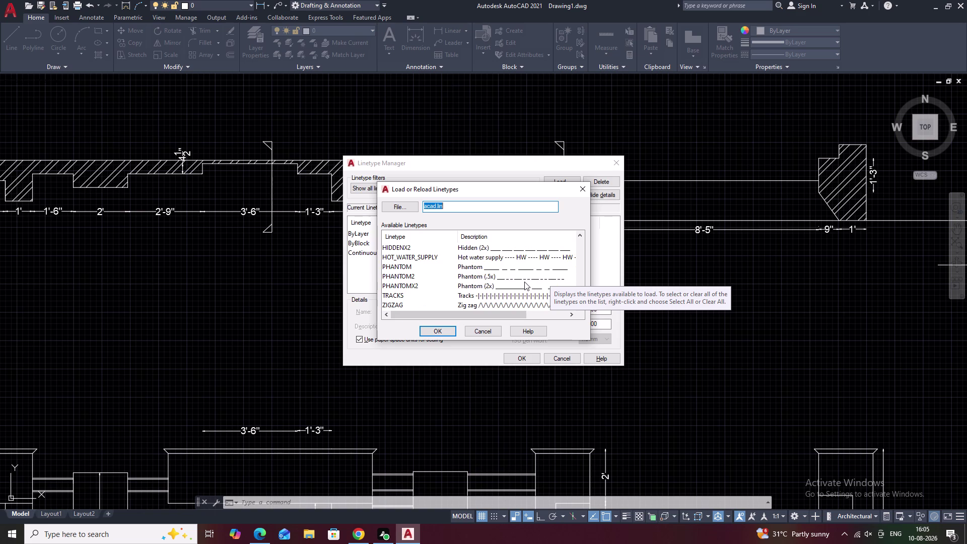
click(525, 269)
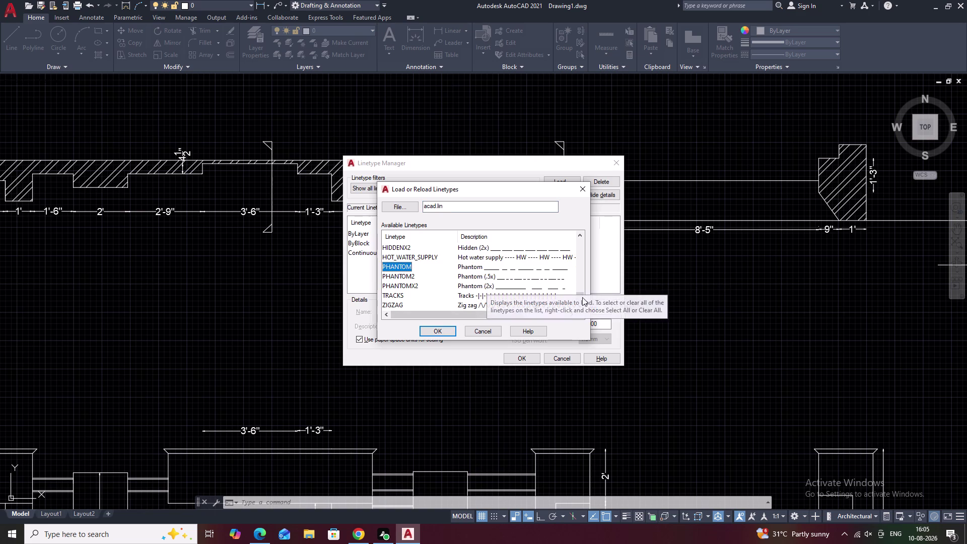
Load the CENTER linetype and close the Linetype Manager.
scroll(down, 3)
scroll(down, 3)
scroll(down, 3)
scroll(up, 3)
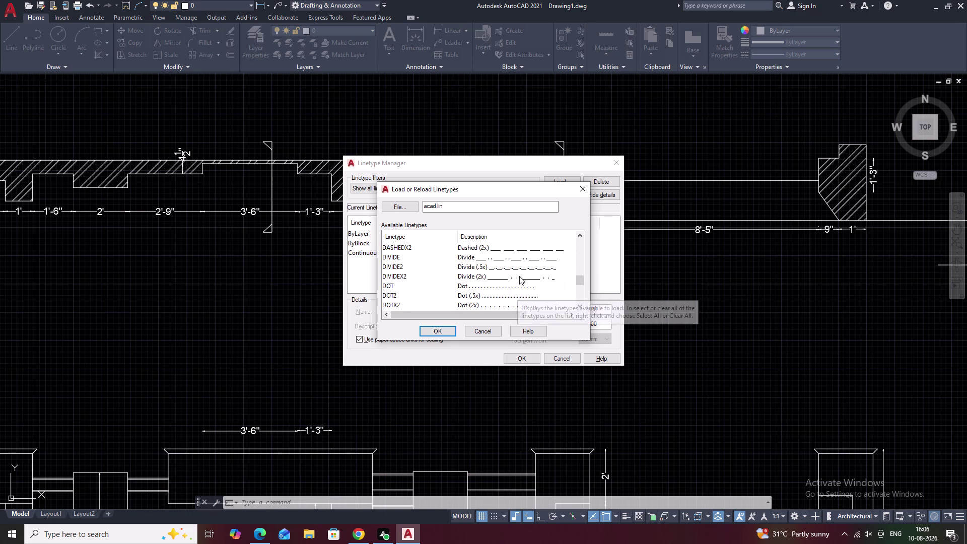
scroll(up, 3)
scroll(down, 3)
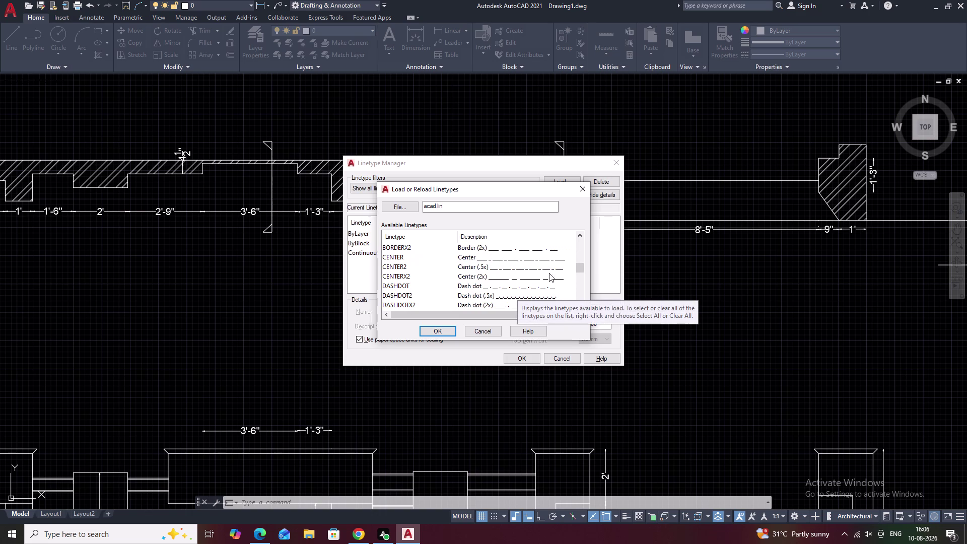
click(520, 258)
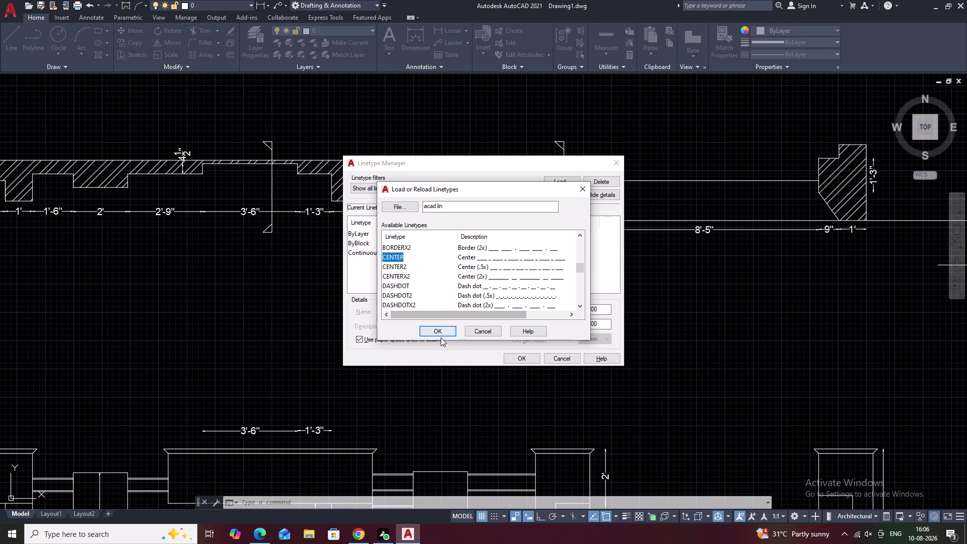
click(444, 328)
click(615, 159)
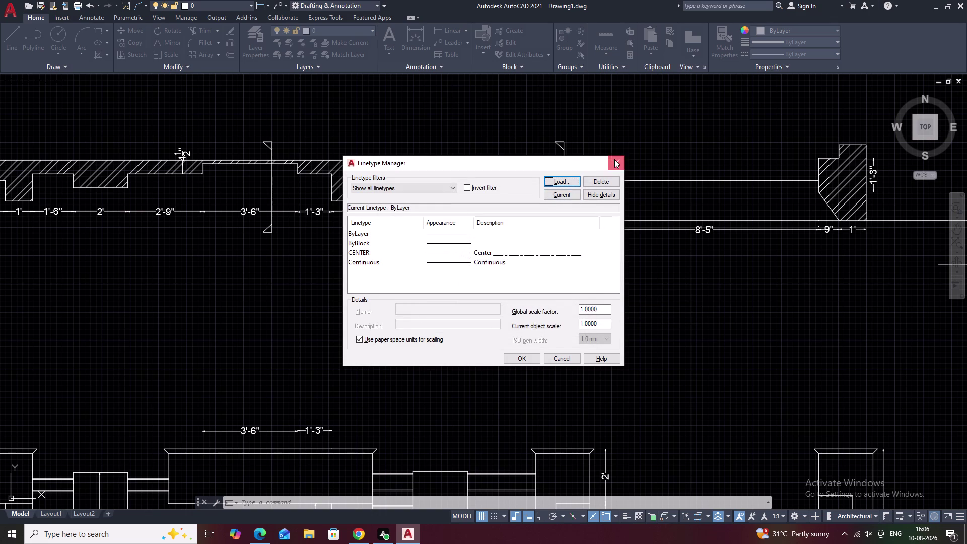
scroll(up, 3)
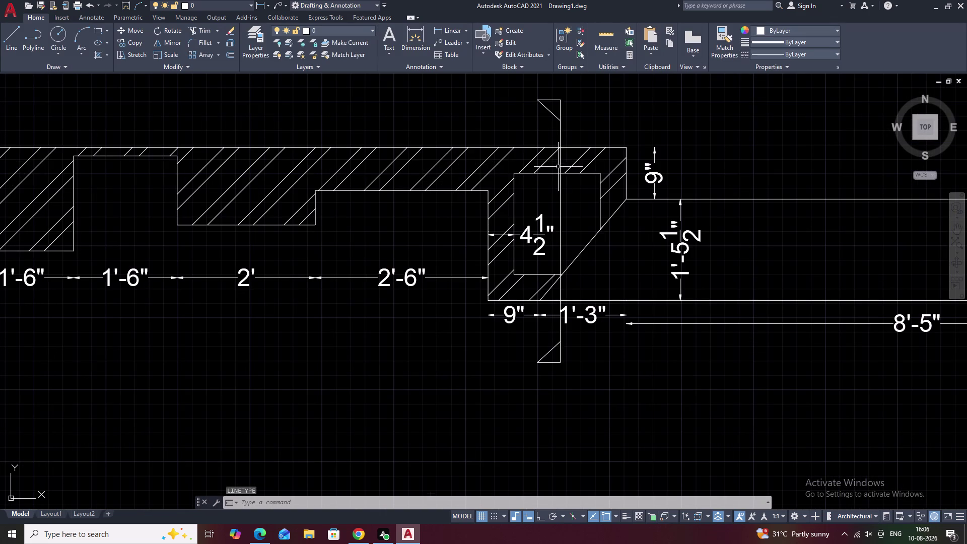
Give both vertical section-cut lines the CENTER linetype from the Properties dropdown.
click(560, 206)
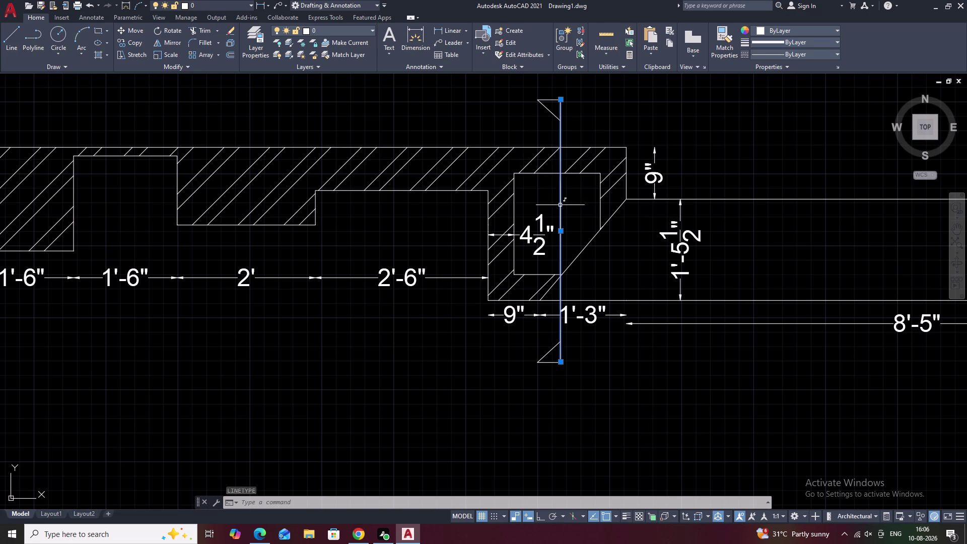
middle_drag(270, 255, 634, 233)
middle_drag(265, 263, 488, 248)
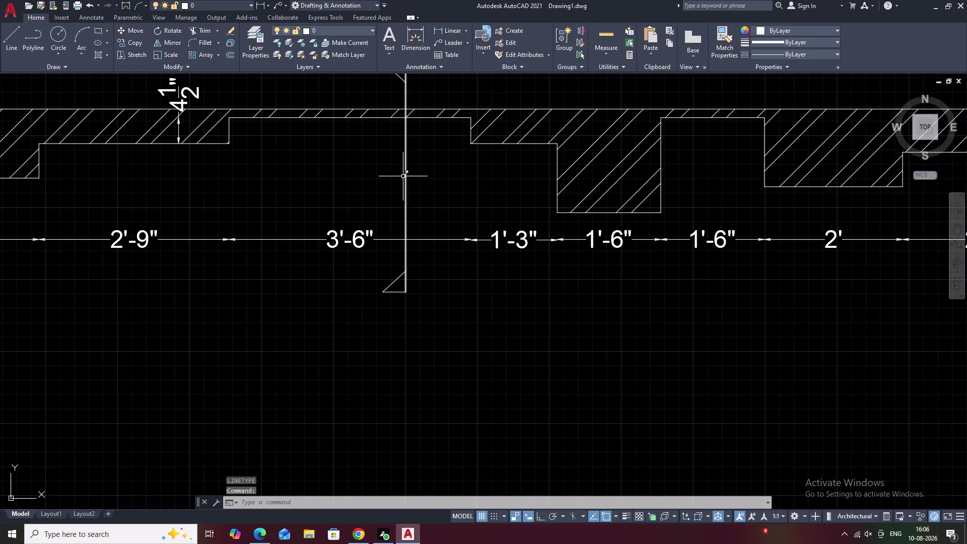
click(405, 175)
click(819, 56)
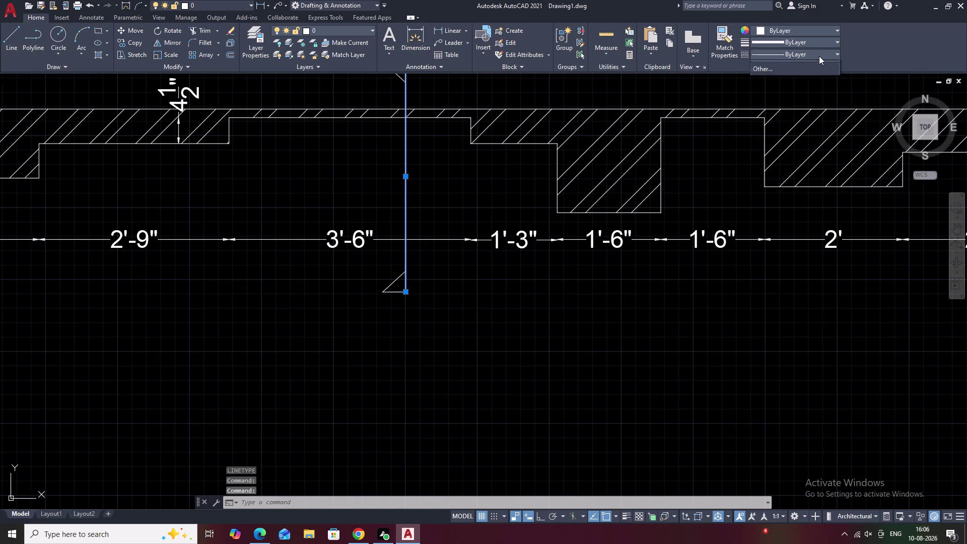
click(812, 92)
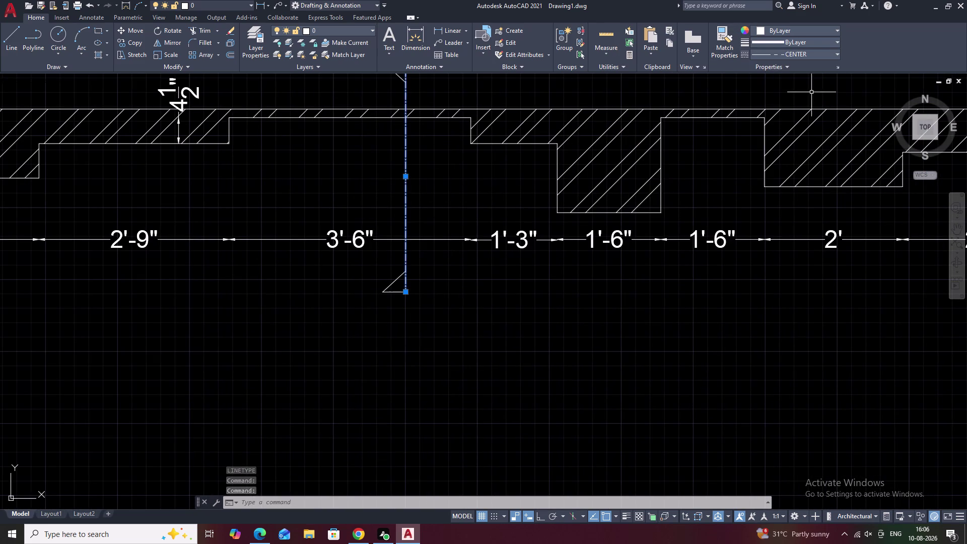
key(Escape)
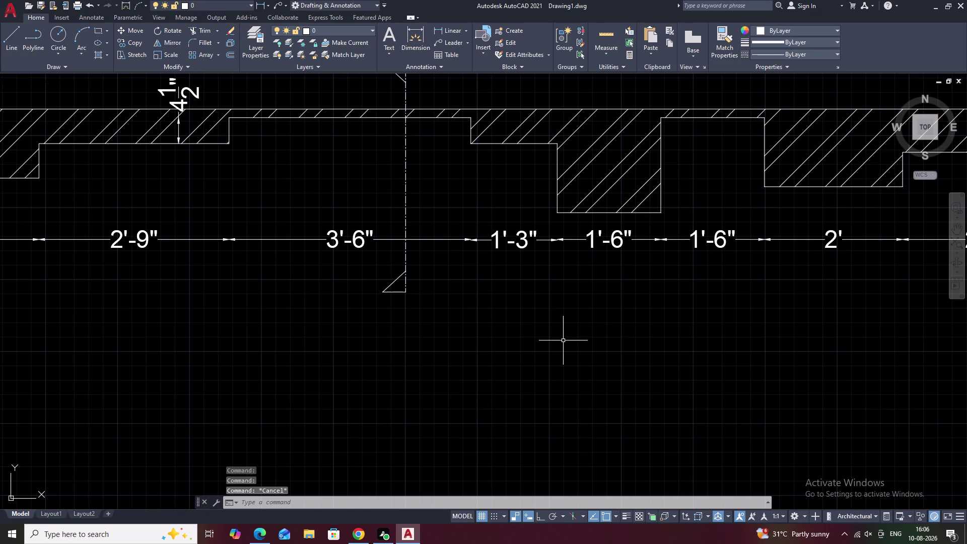
Set the linetype scale (LTSCALE) to 8.
text(lts)
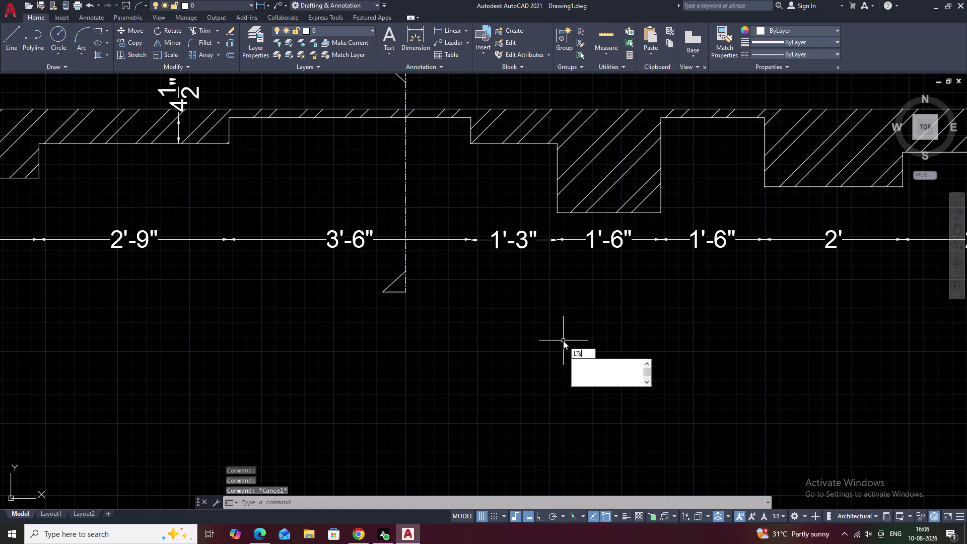
key(space)
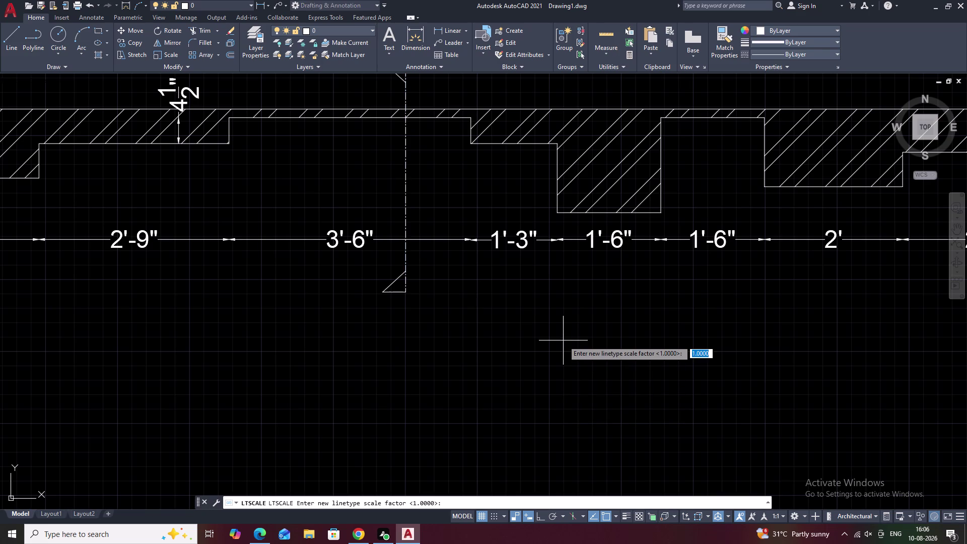
key(8)
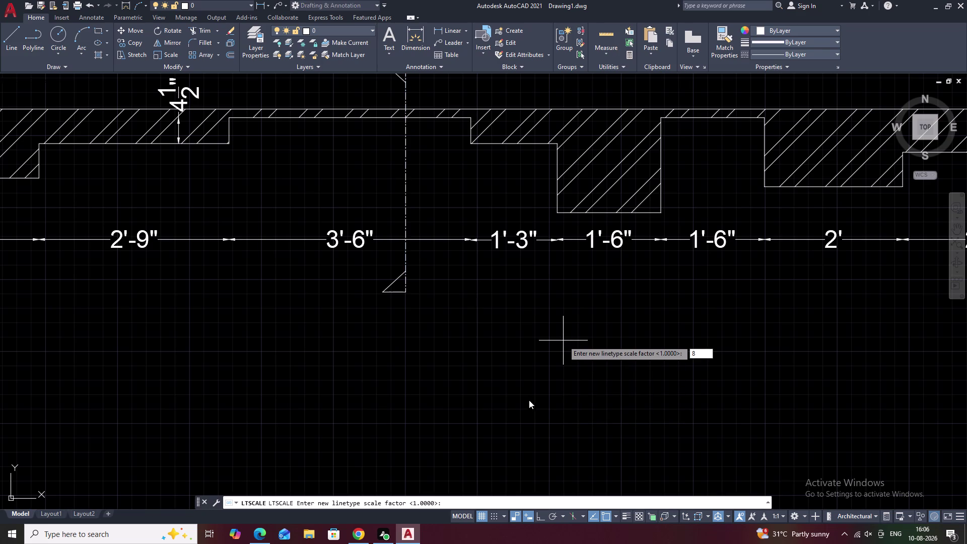
click(532, 402)
click(479, 394)
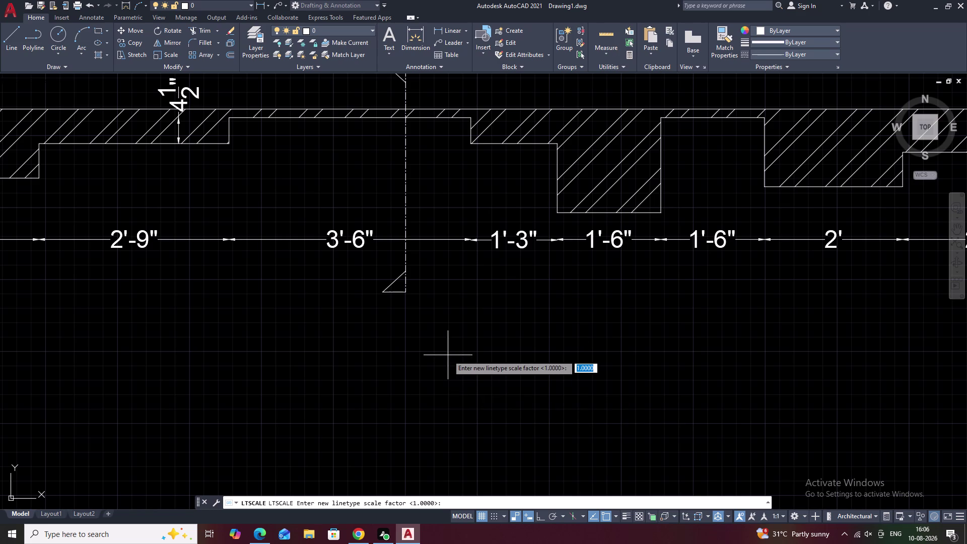
click(448, 355)
key(Escape)
key(space)
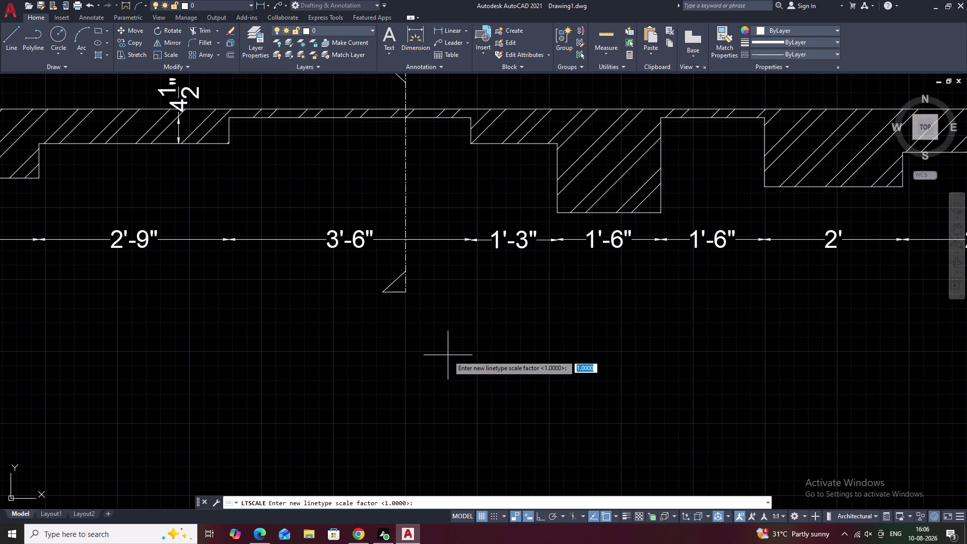
key(8)
key(Return)
scroll(down, 3)
middle_drag(464, 341, 368, 376)
key(Escape)
middle_drag(629, 409, 462, 382)
middle_drag(359, 382, 517, 288)
scroll(down, 3)
middle_drag(446, 308, 379, 322)
middle_drag(322, 325, 536, 265)
middle_drag(442, 360, 591, 259)
middle_drag(540, 311, 563, 230)
middle_drag(546, 340, 548, 262)
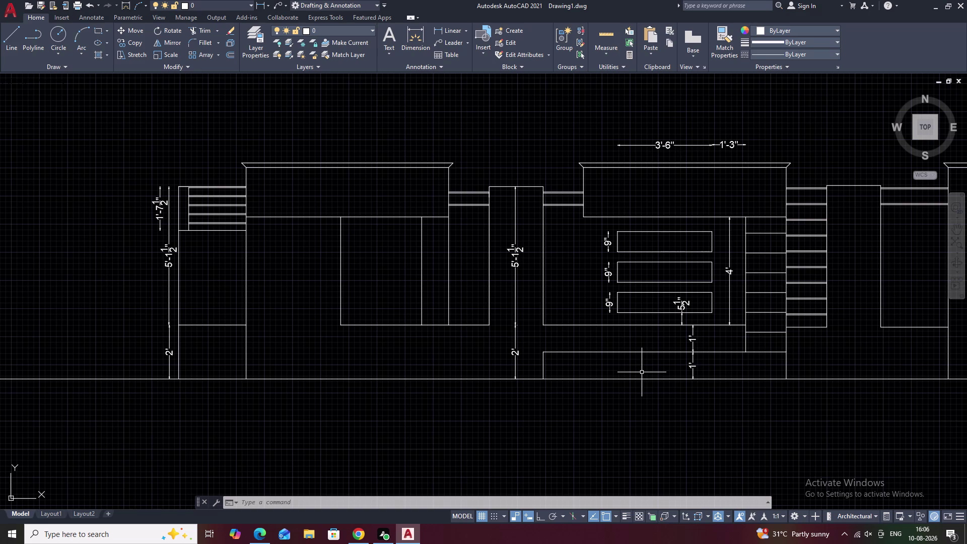
middle_drag(374, 189, 474, 265)
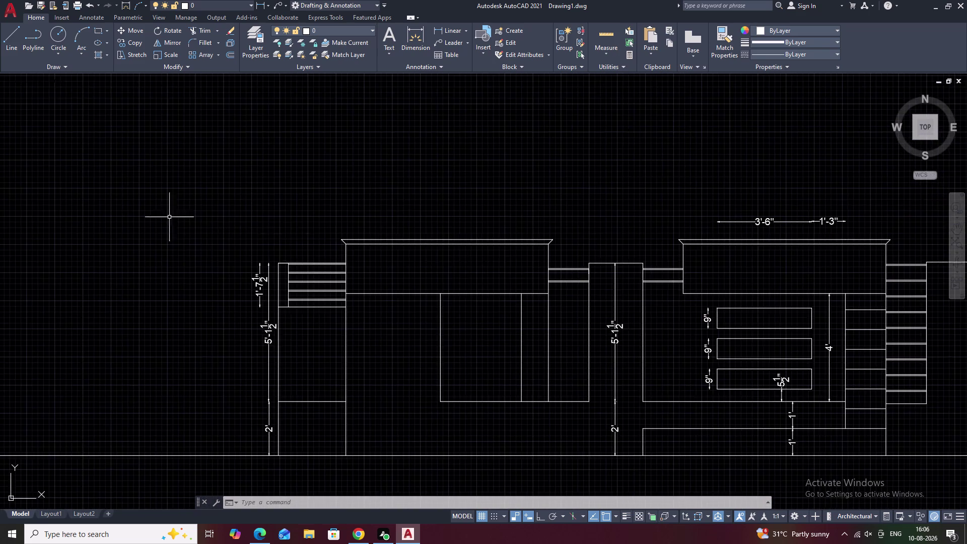
scroll(down, 3)
middle_drag(149, 220, 340, 243)
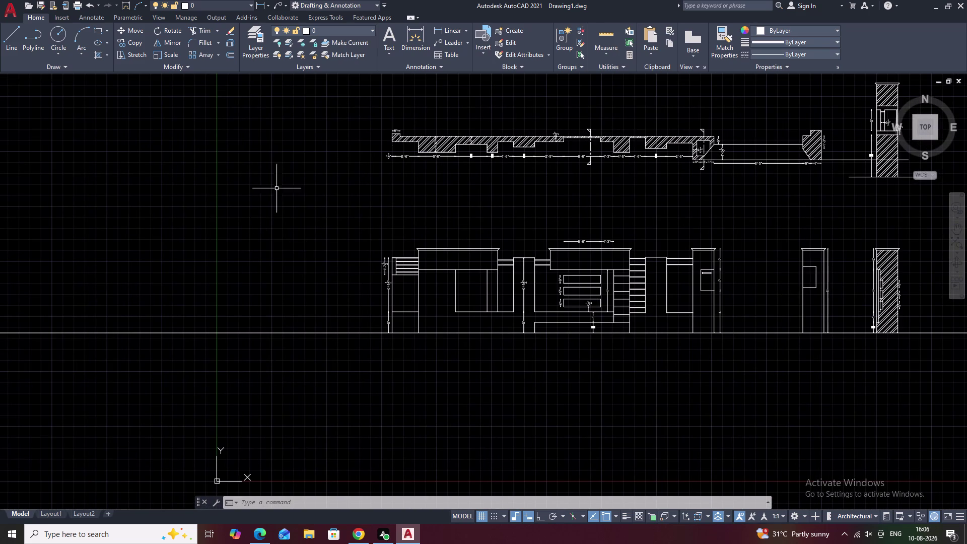
middle_drag(235, 176, 304, 195)
scroll(up, 3)
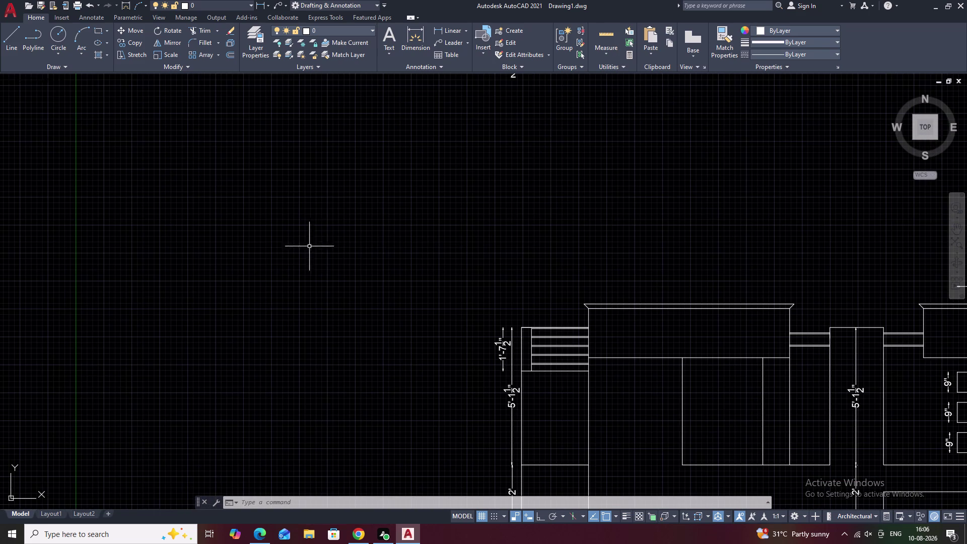
Draw a small square rectangle in blank space.
key(r)
text(ec)
key(space)
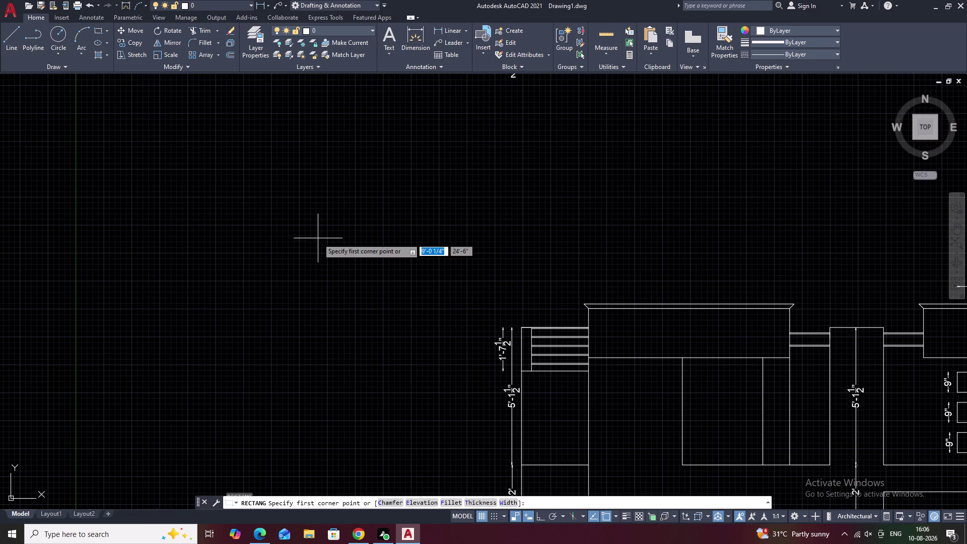
click(213, 227)
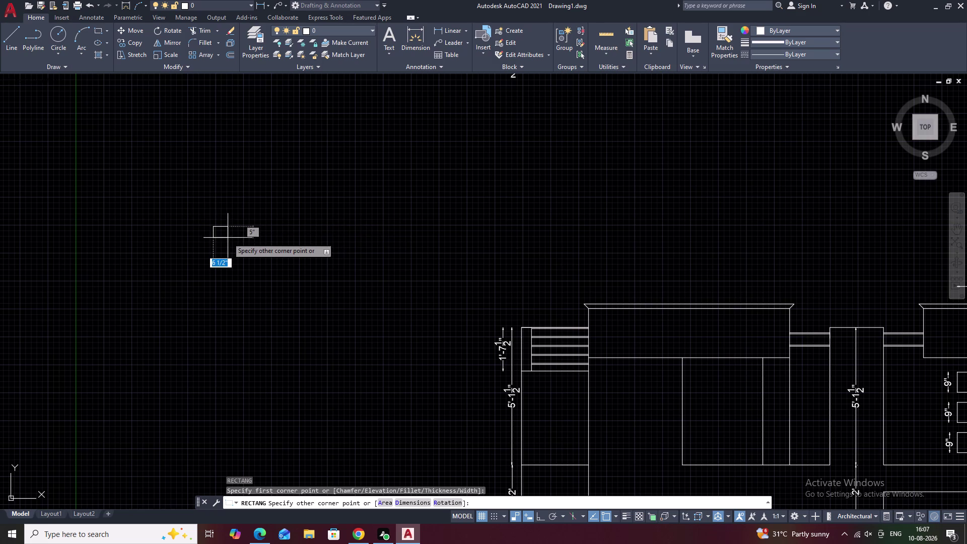
scroll(up, 3)
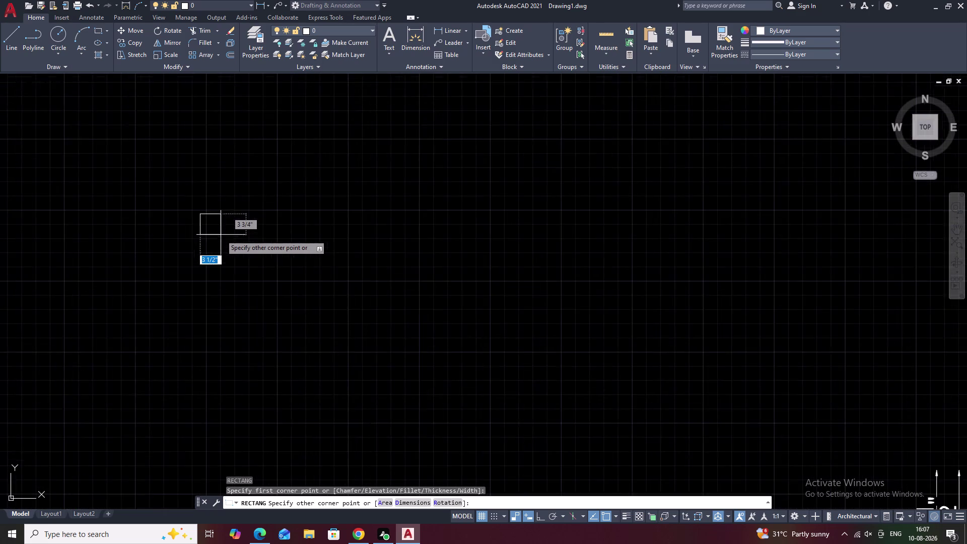
scroll(up, 3)
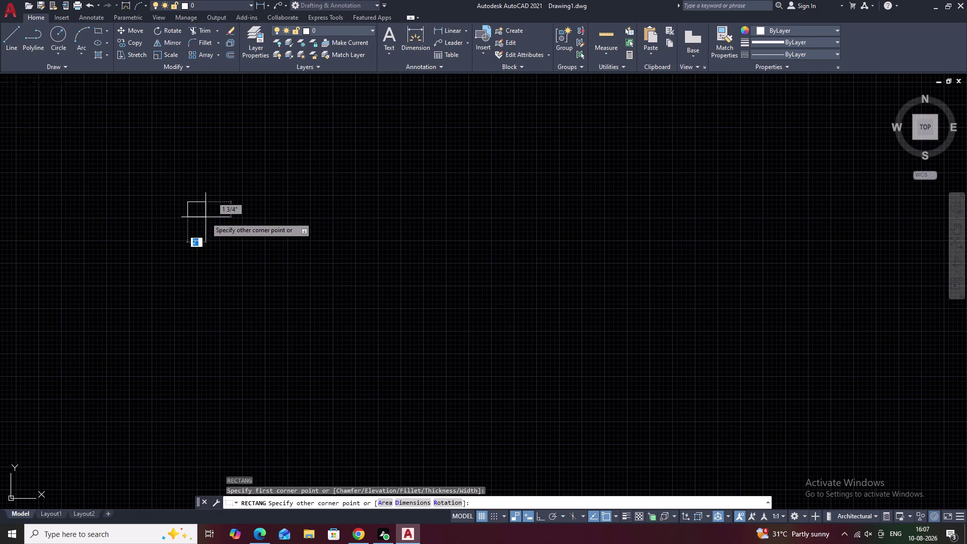
click(207, 219)
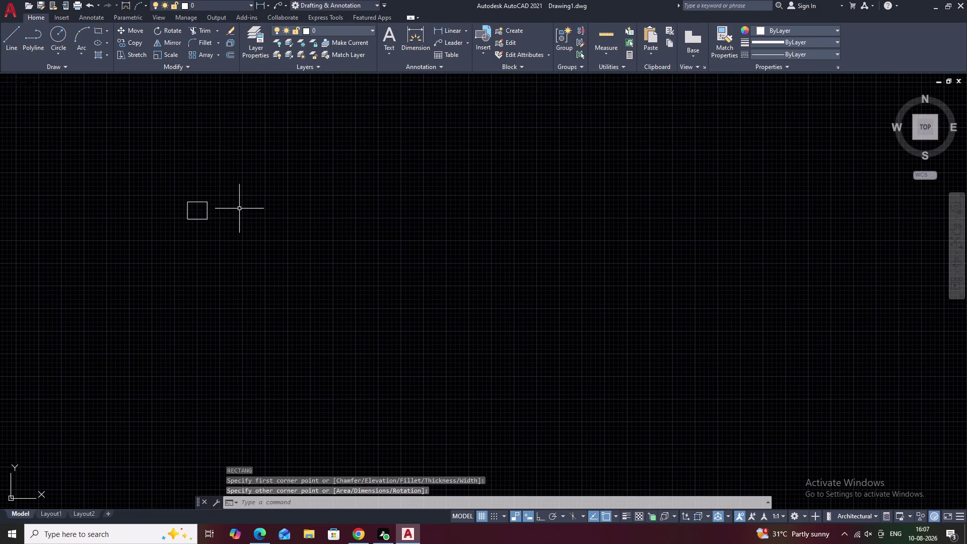
scroll(up, 3)
scroll(up, 3)
middle_drag(214, 213, 286, 219)
key(Escape)
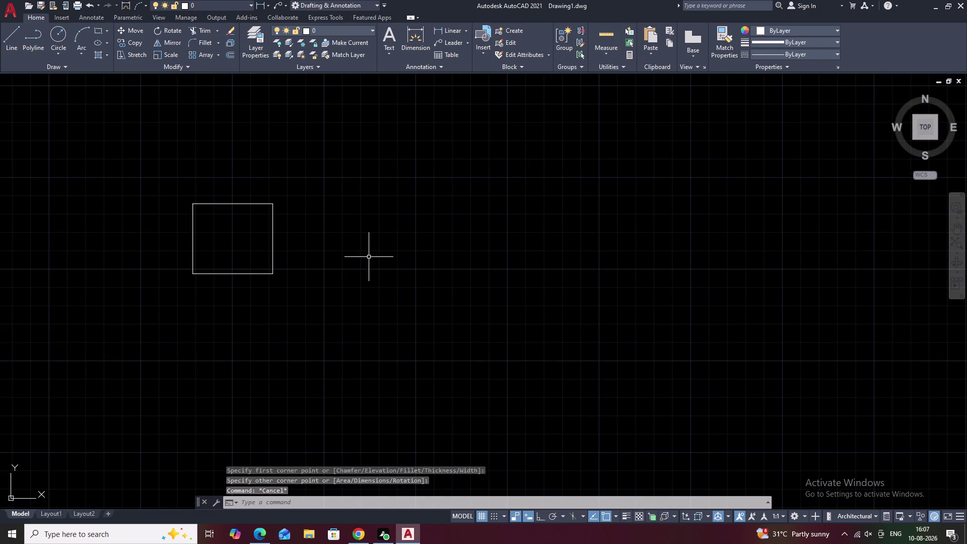
Explode the square into separate lines.
click(254, 202)
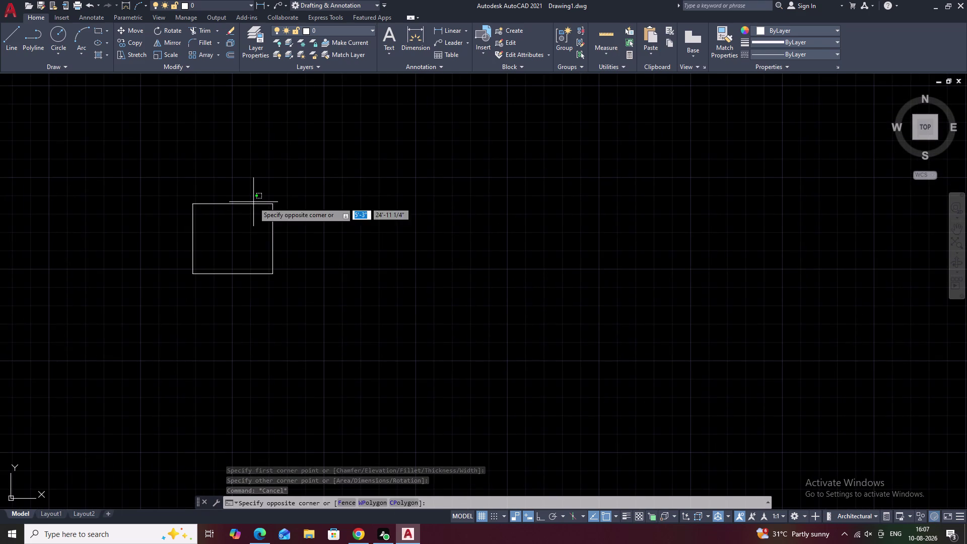
drag(276, 182, 242, 300)
drag(310, 191, 213, 303)
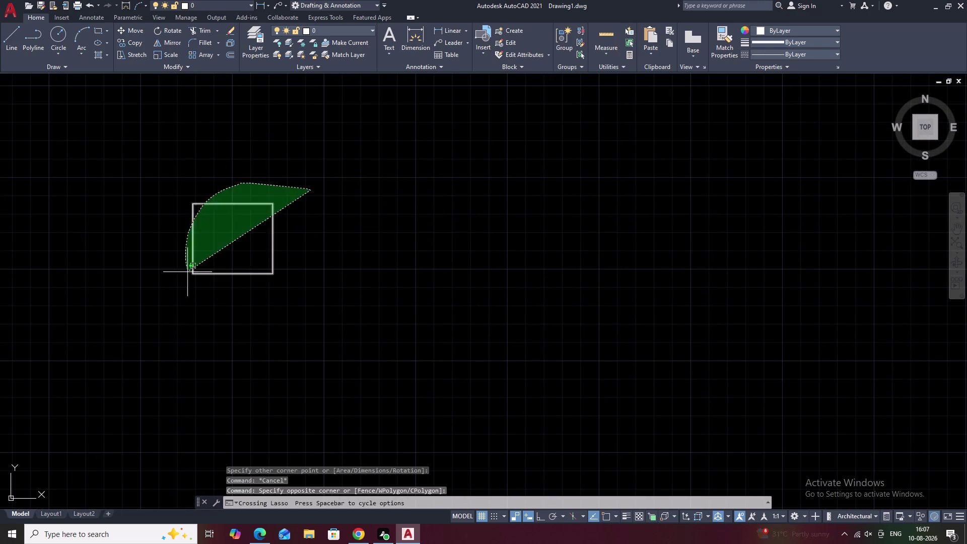
drag(213, 303, 245, 318)
text(x)
key(space)
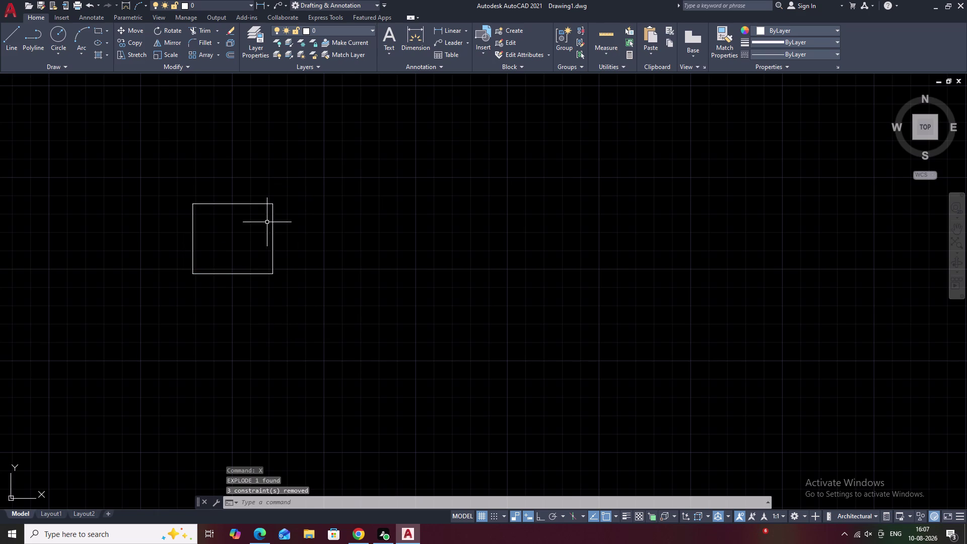
Draw a vertical line up from the square's top-right corner.
text(l)
key(space)
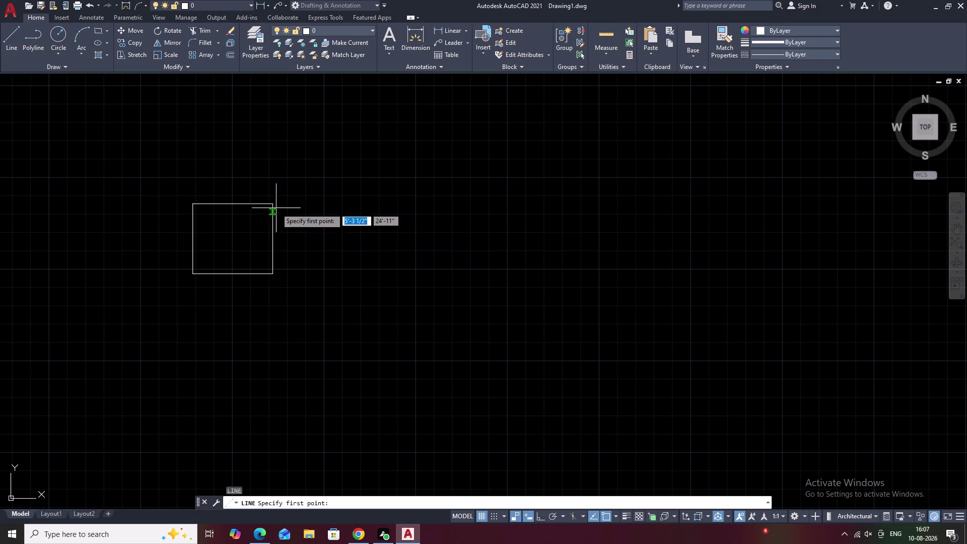
click(270, 203)
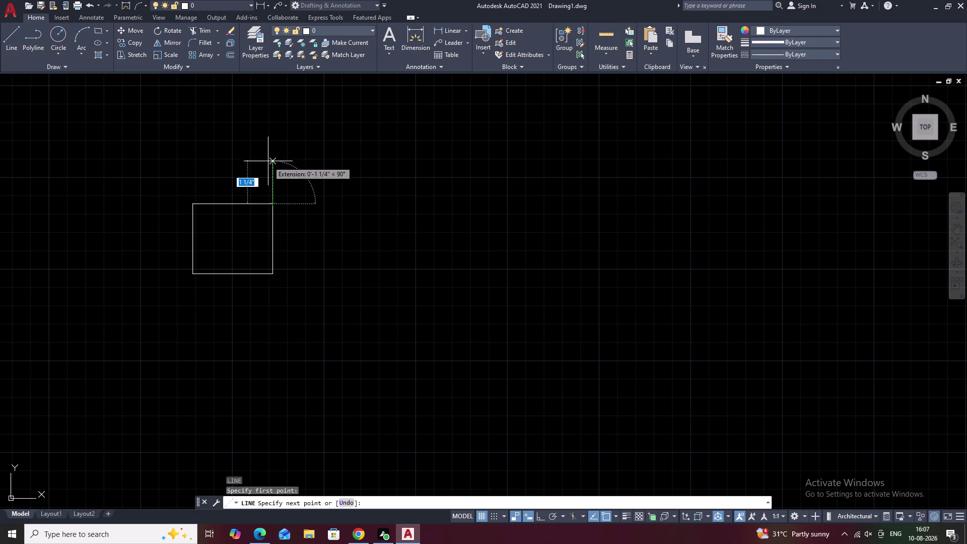
click(272, 171)
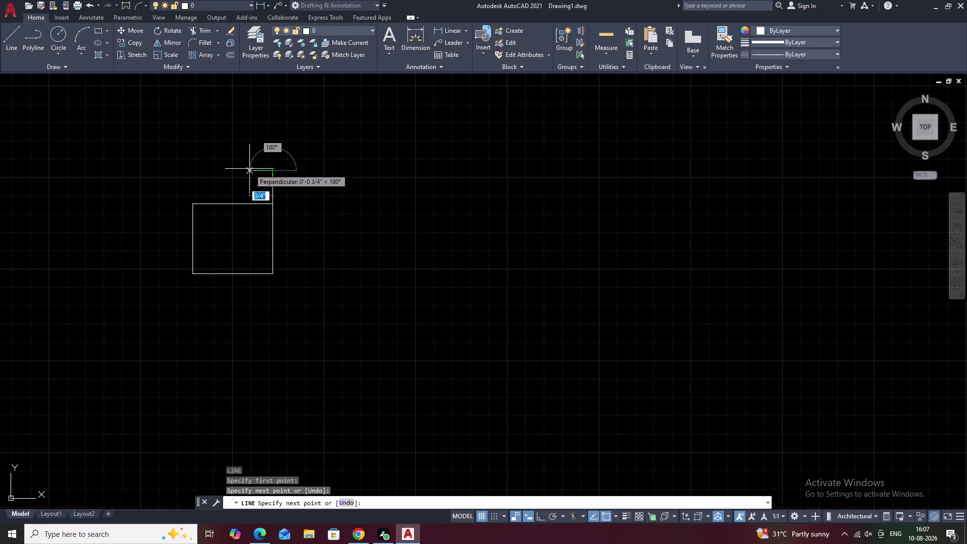
key(Escape)
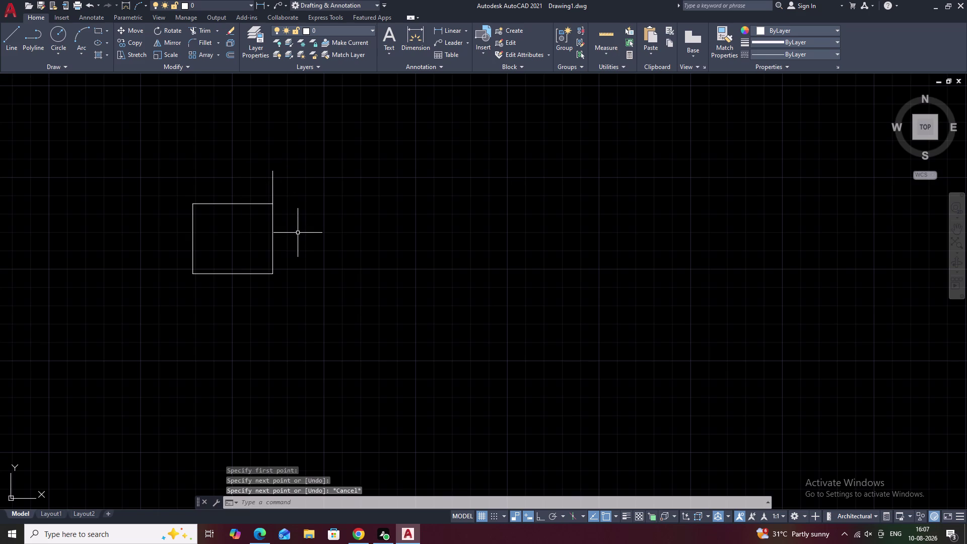
Bring up the drawing's linetype settings in Linetype Manager.
key(apostrophe)
key(BackSpace)
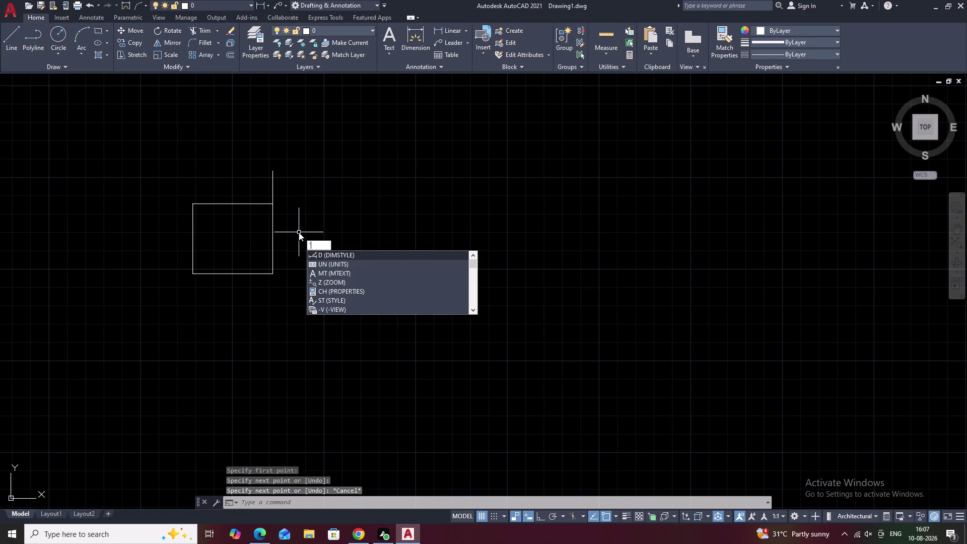
text(l)
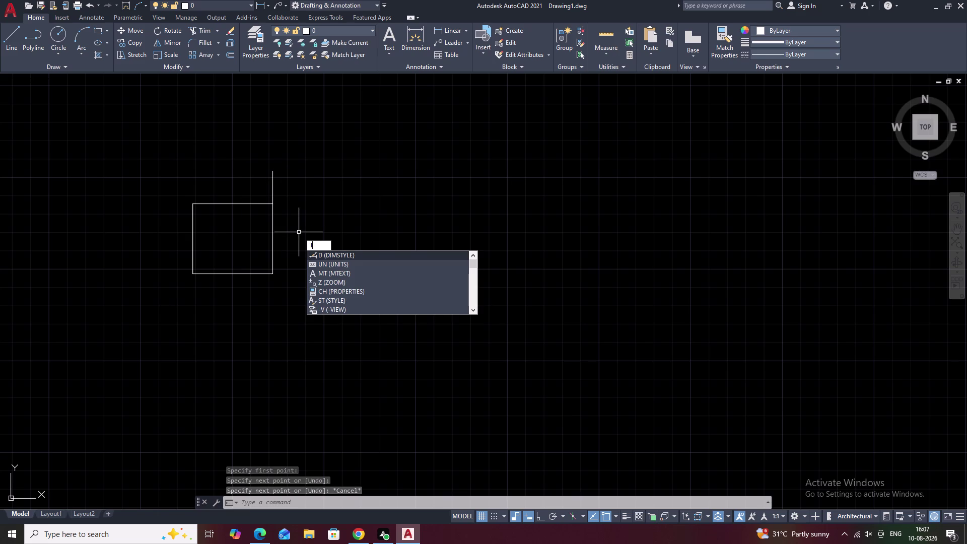
key(space)
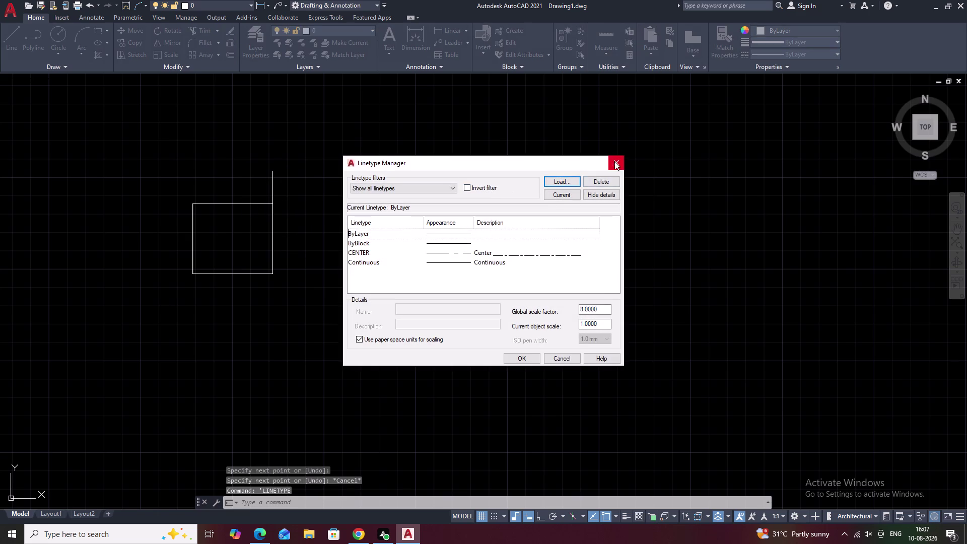
Close Linetype Manager, then draw a trial short vertical line and erase it.
click(615, 161)
text(l)
key(space)
scroll(up, 3)
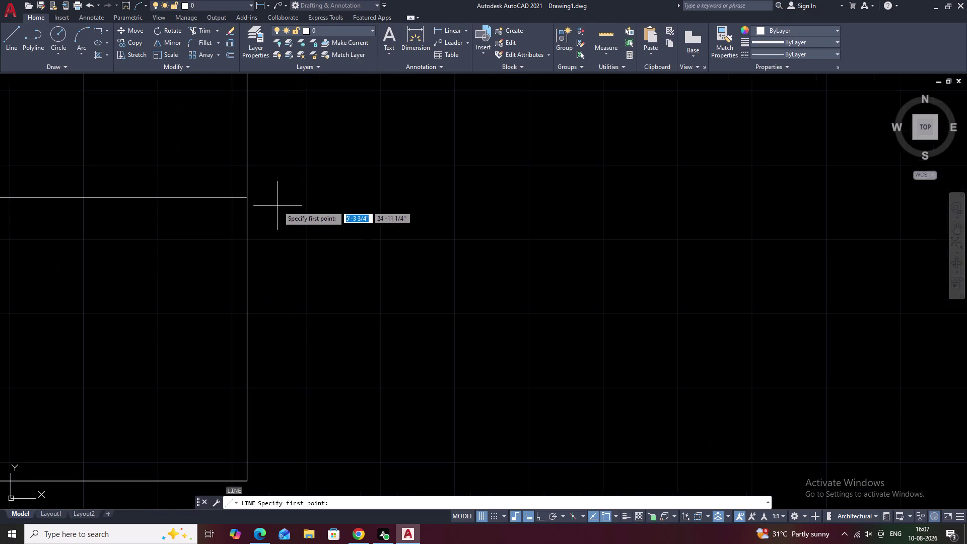
click(223, 198)
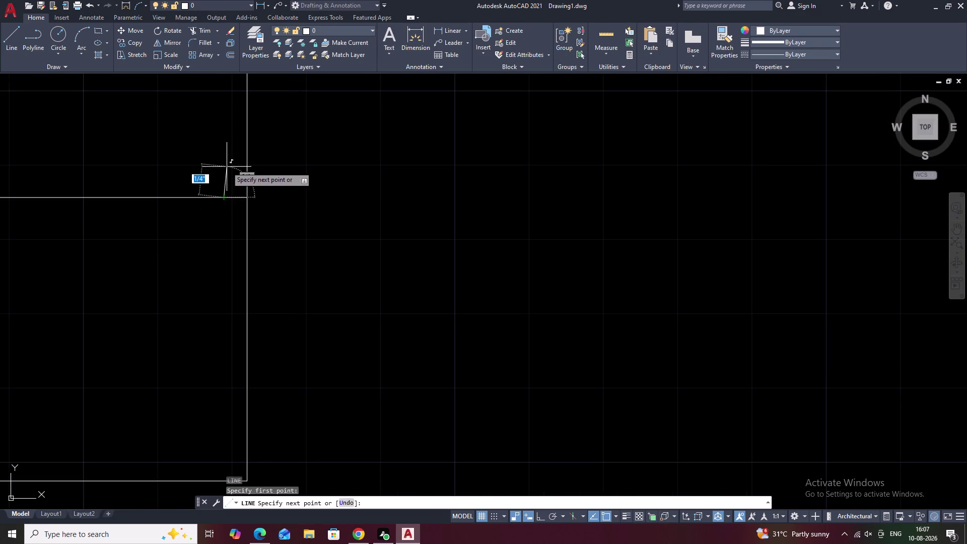
key(F8)
middle_drag(228, 131, 232, 253)
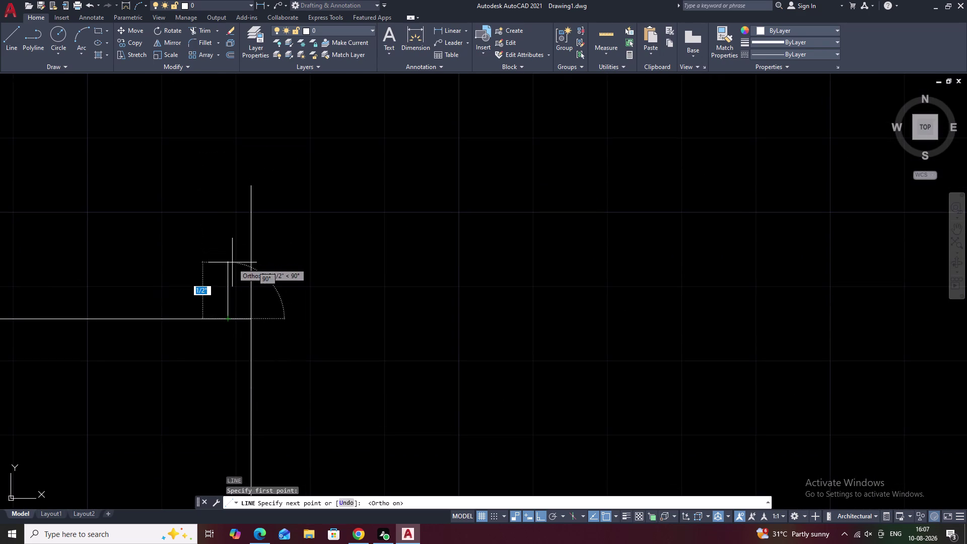
click(232, 263)
key(Escape)
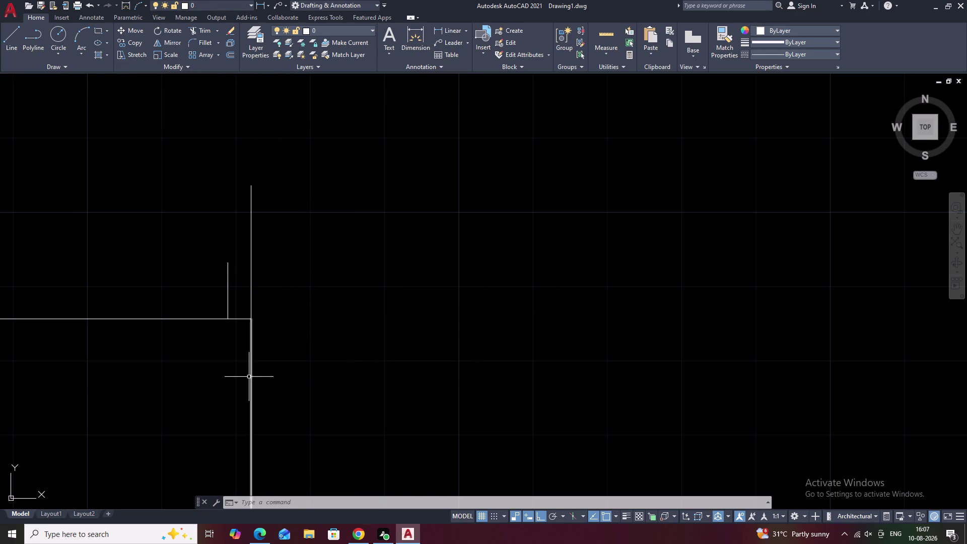
click(228, 285)
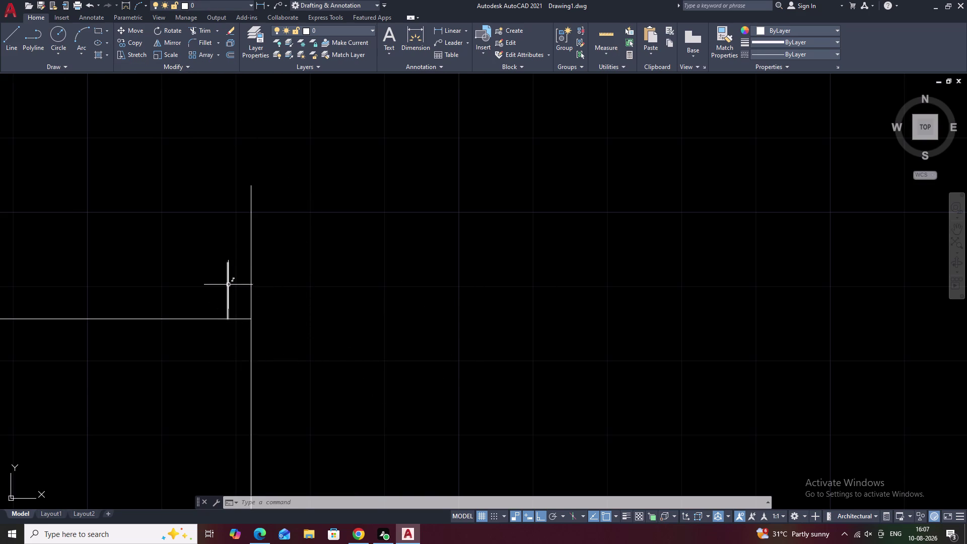
text(e)
key(space)
Draw a vertical line up from the wall top near the corner.
middle_drag(134, 346, 409, 334)
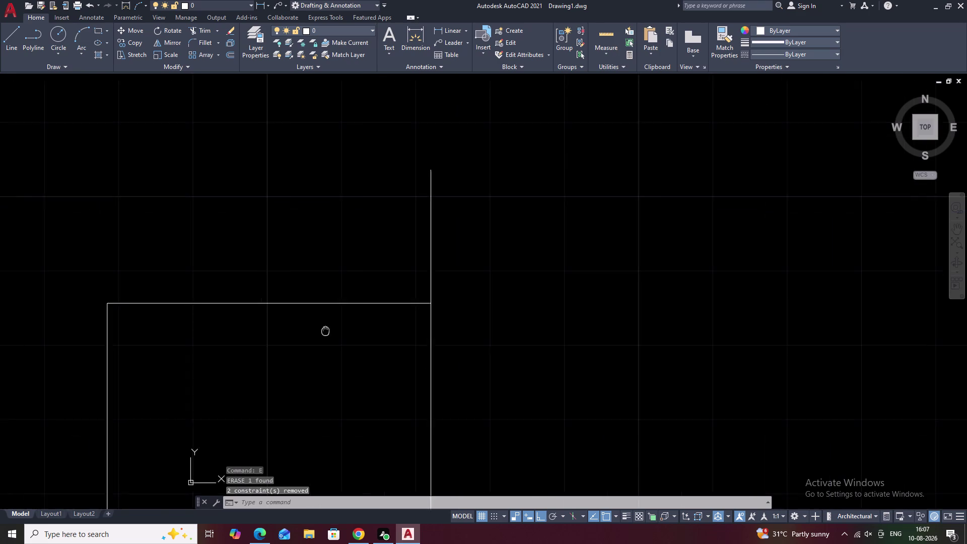
key(Escape)
text(l)
key(space)
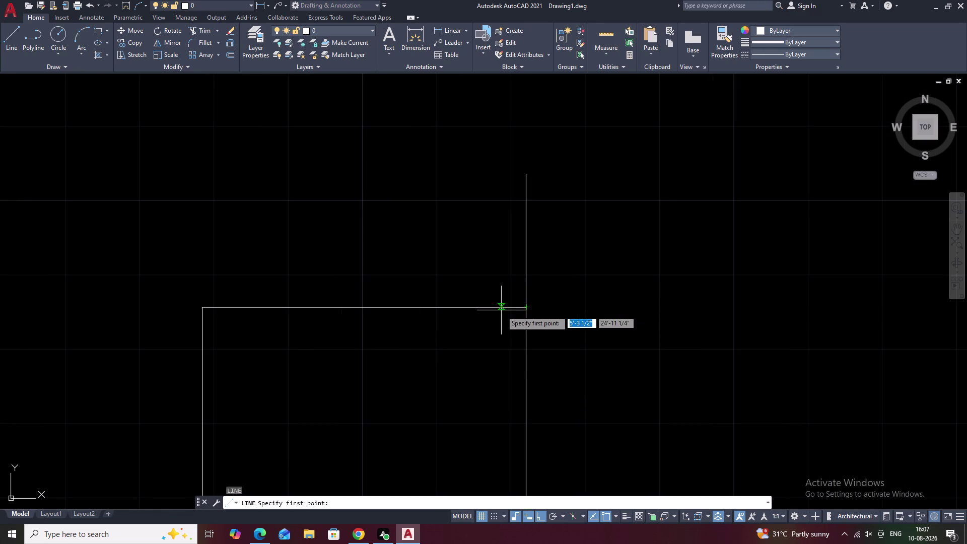
click(506, 310)
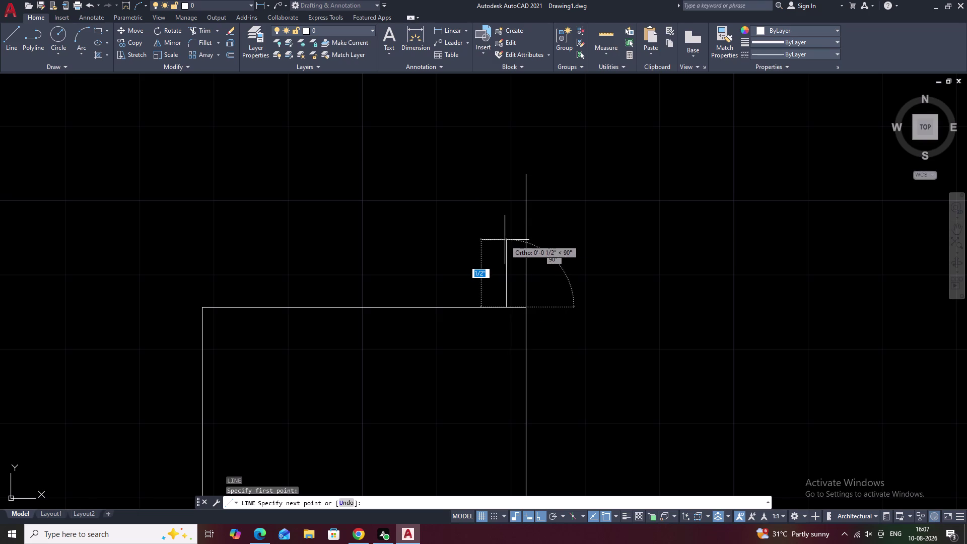
click(506, 240)
key(F1)
click(605, 163)
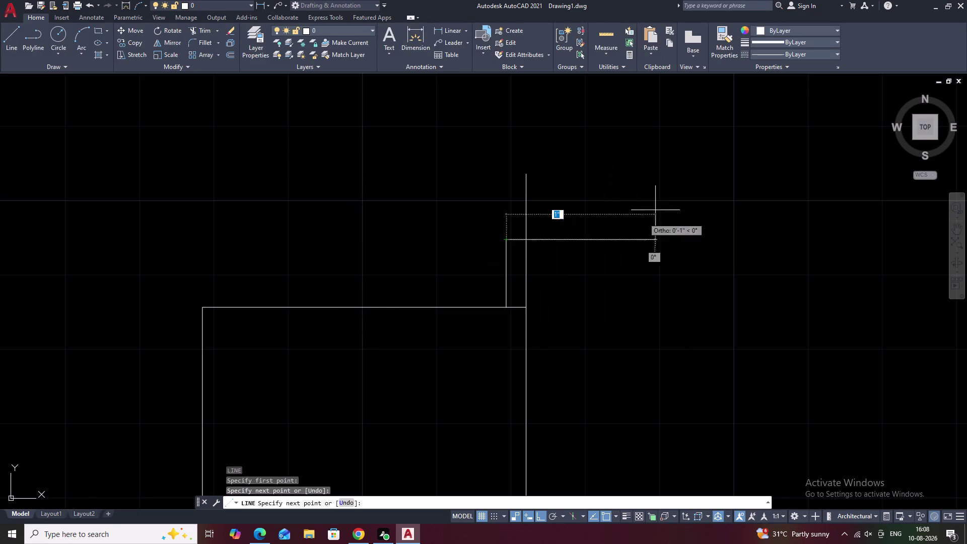
key(F1)
key(F1)
click(593, 311)
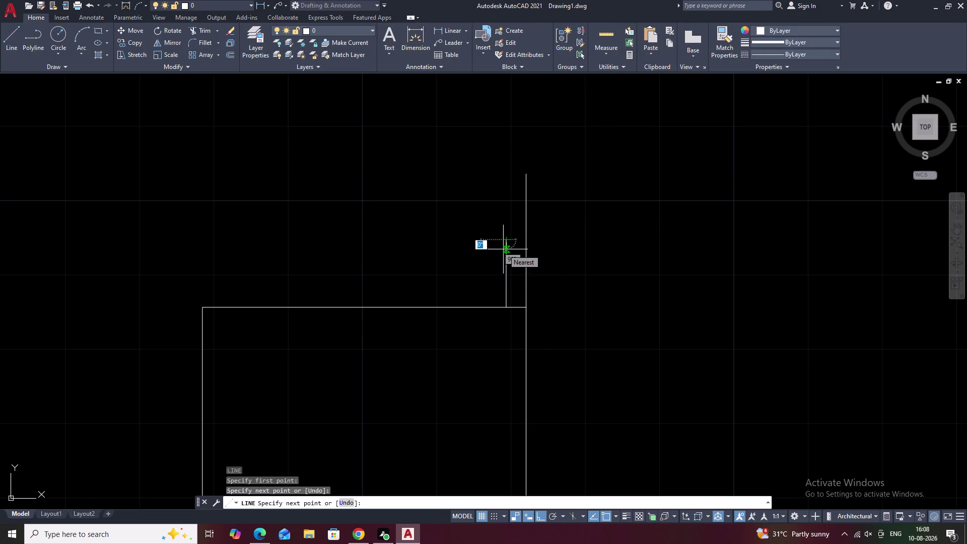
key(Escape)
key(Escape)
Start FILLET and set its radius to 10.
text(f)
key(space)
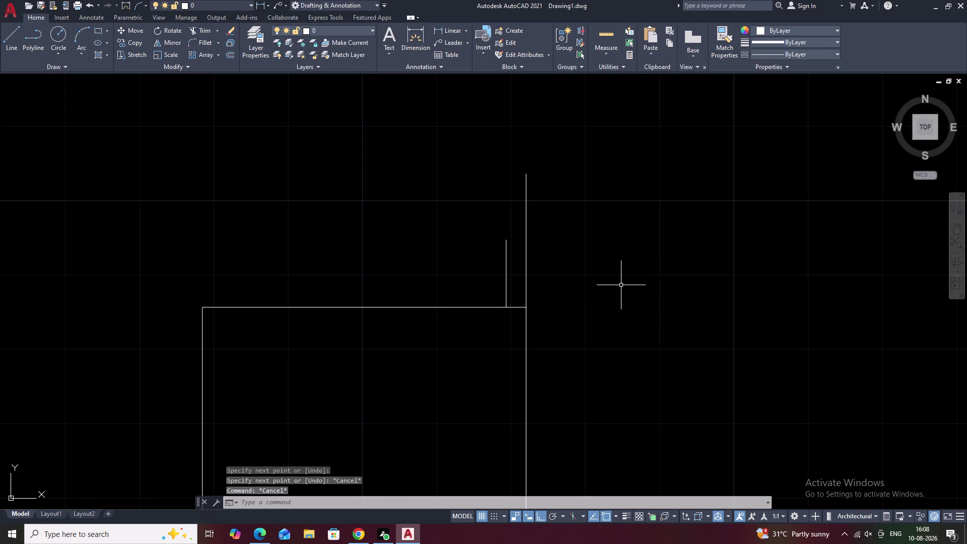
key(Escape)
key(Escape)
key(Escape)
key(Escape)
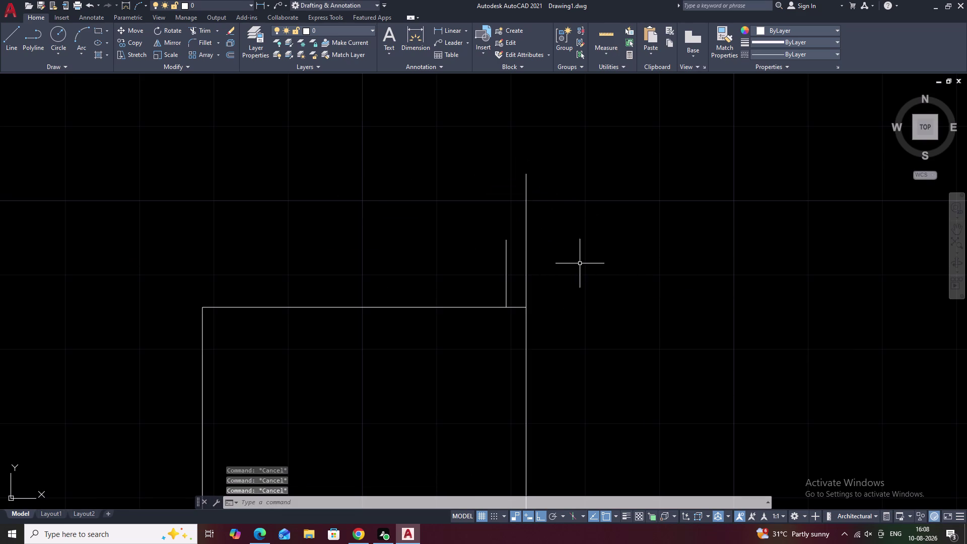
text(f)
key(space)
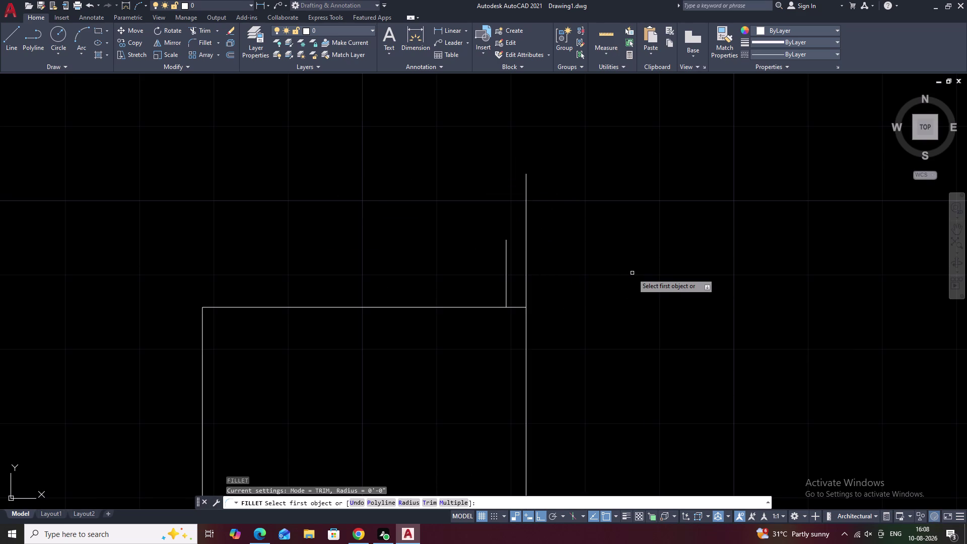
text(r 10)
key(space)
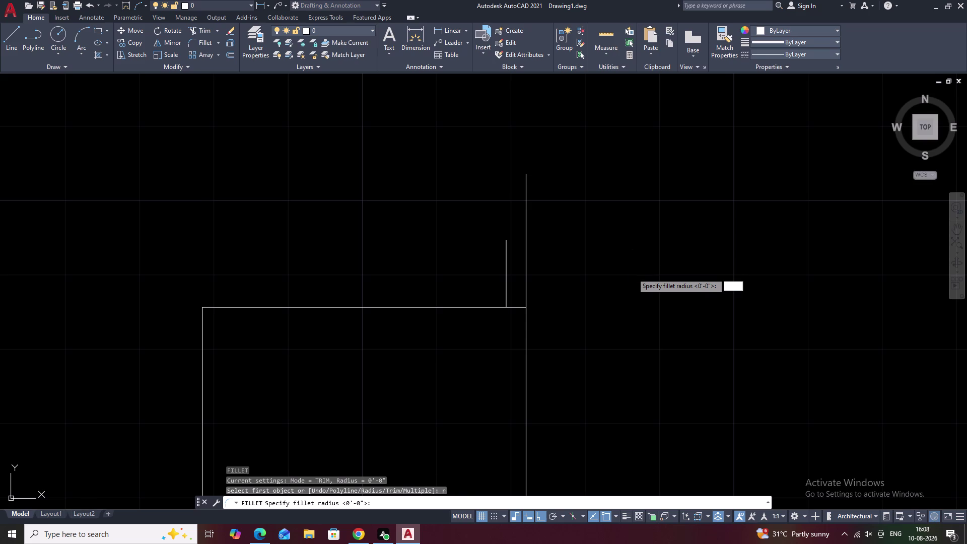
Pick the short vertical line for rounding, then cancel and begin trimming.
click(527, 188)
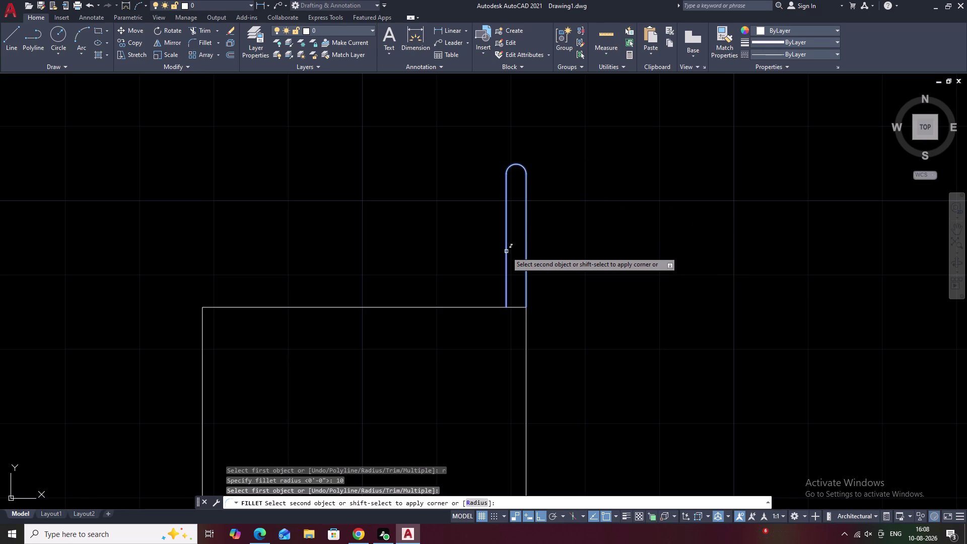
key(Escape)
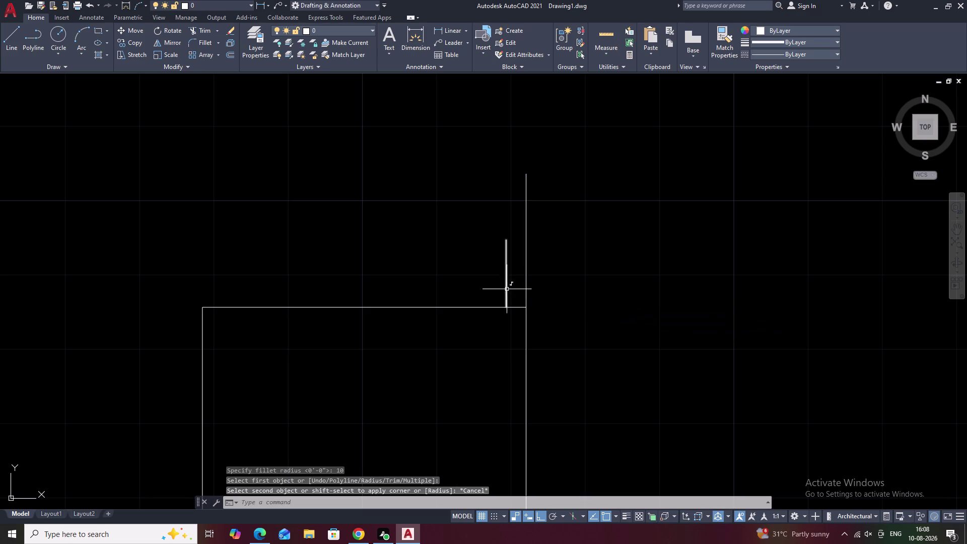
text(t)
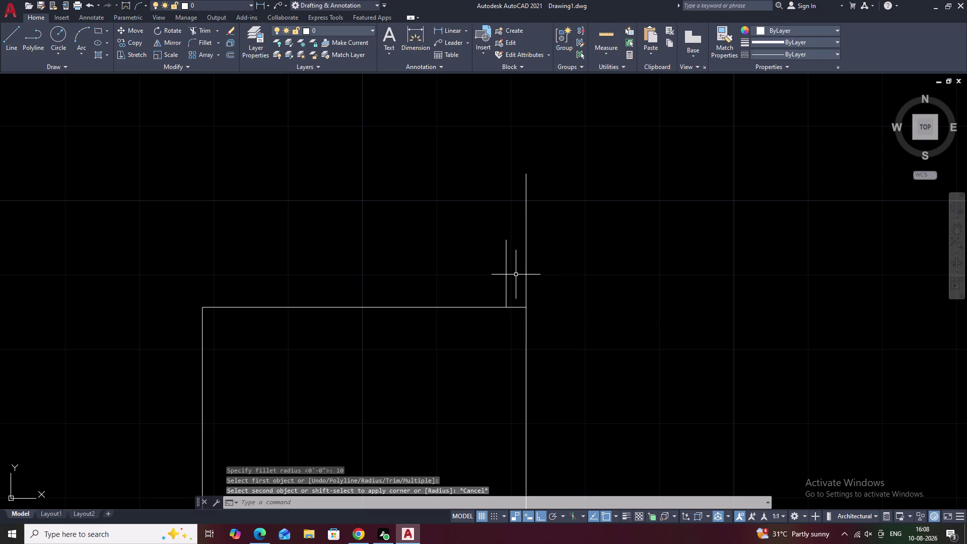
text(r)
key(space)
Trim the tall right-edge line, then fillet a new corner vertical into a rounded cap.
click(525, 273)
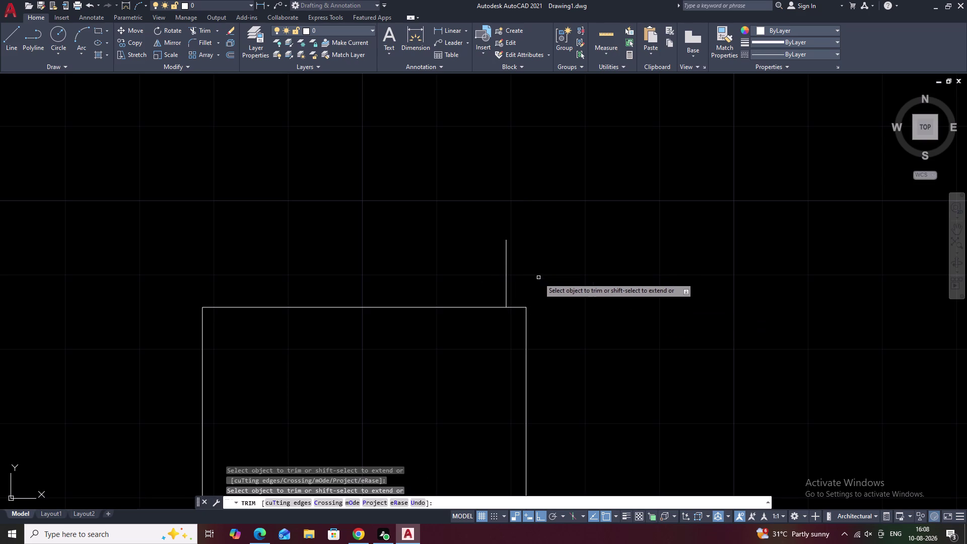
key(Escape)
text(l)
key(space)
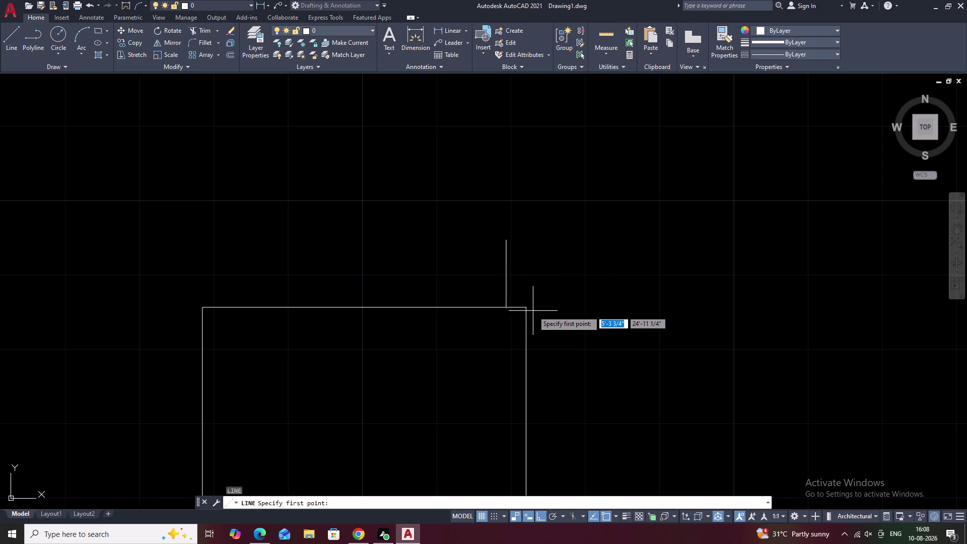
click(528, 307)
double_click(525, 284)
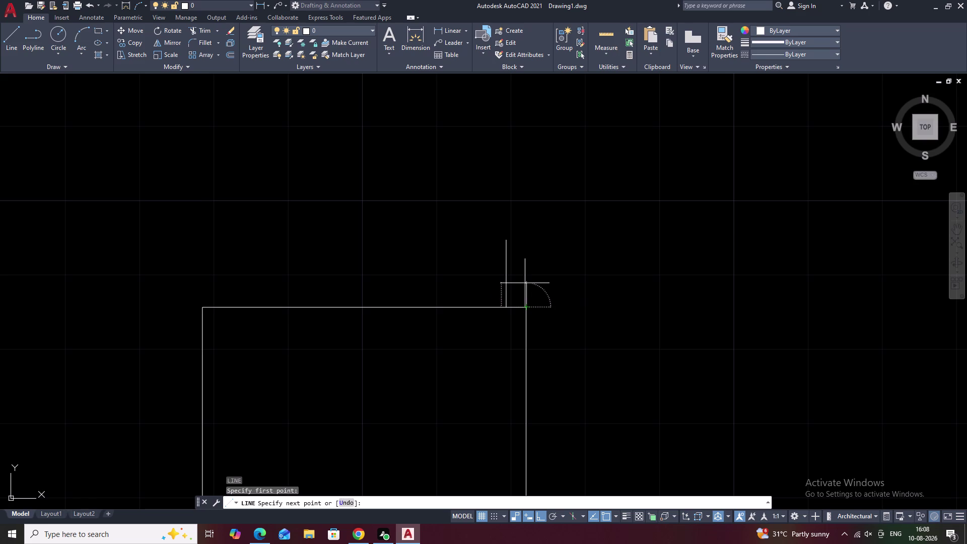
key(Escape)
key(f)
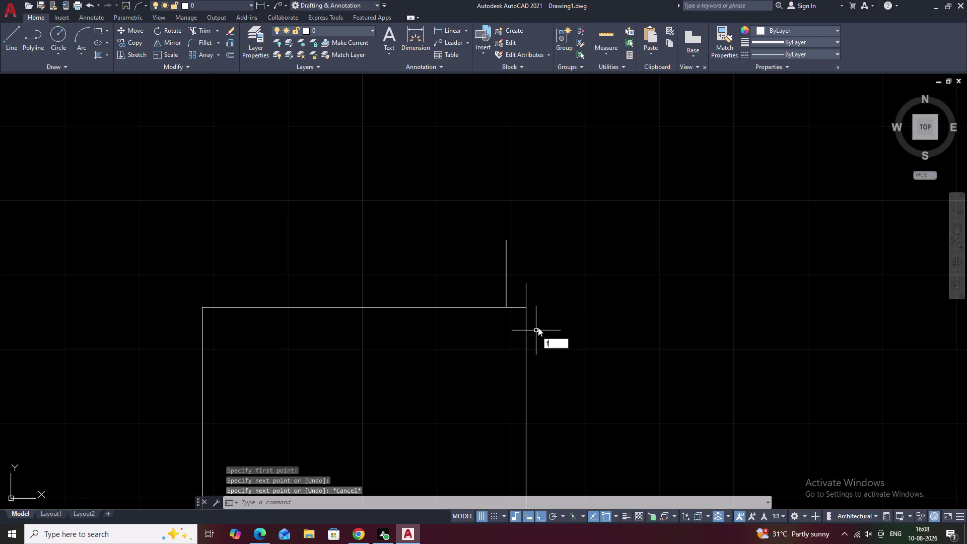
key(space)
click(527, 286)
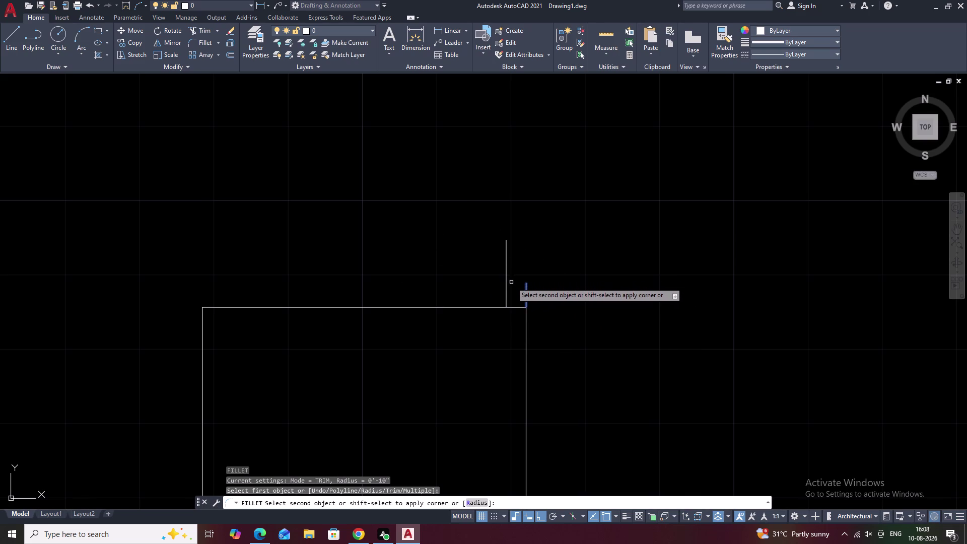
click(506, 285)
key(Escape)
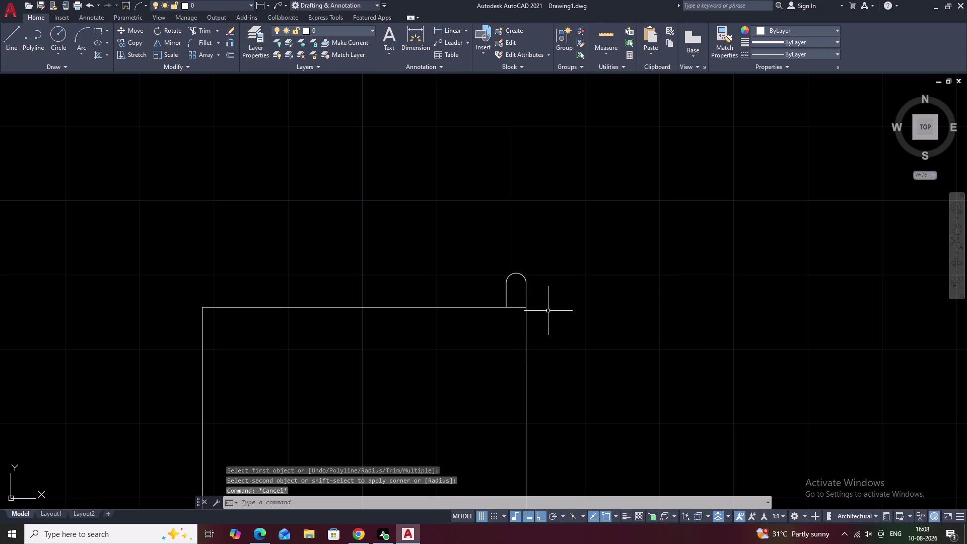
Trim away the wall-top piece inside the rounded cap.
text(tr)
key(space)
click(515, 308)
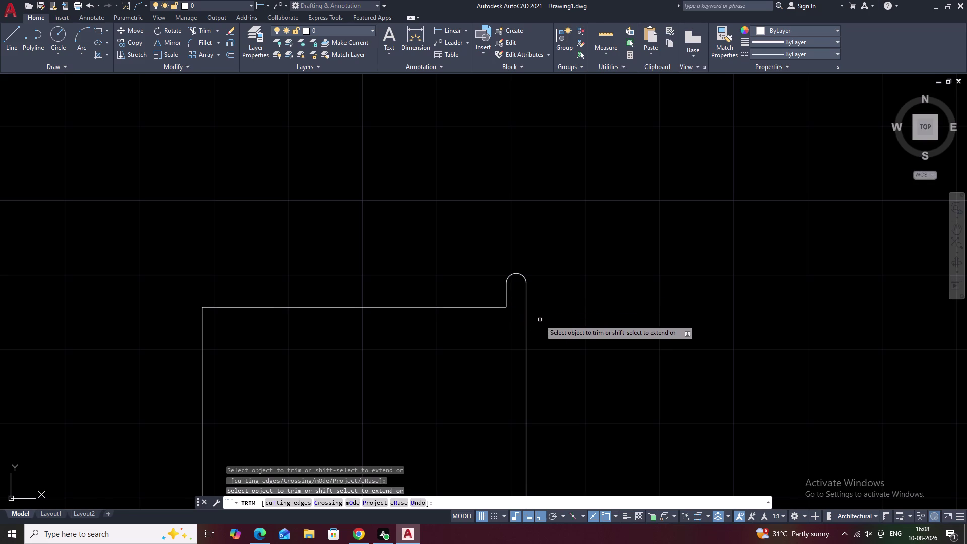
scroll(down, 3)
middle_drag(598, 325, 559, 324)
key(Escape)
scroll(up, 3)
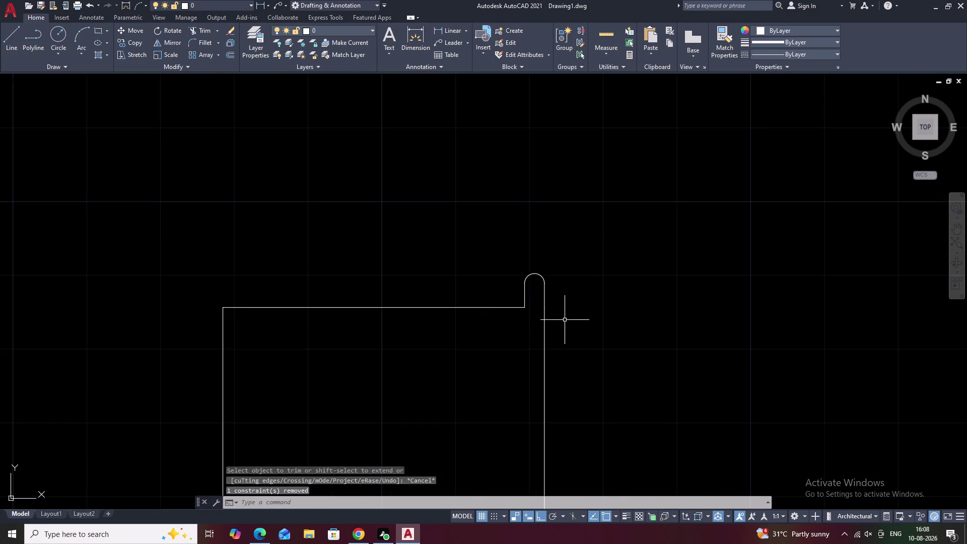
Draw two more verticals on the wall top and fillet them into a taller rounded projection.
text(l)
key(space)
click(506, 308)
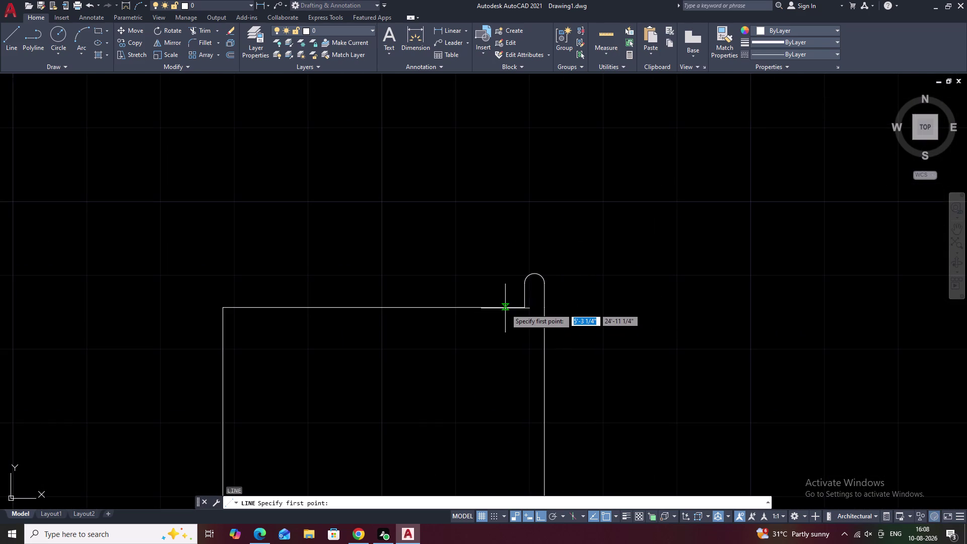
click(503, 261)
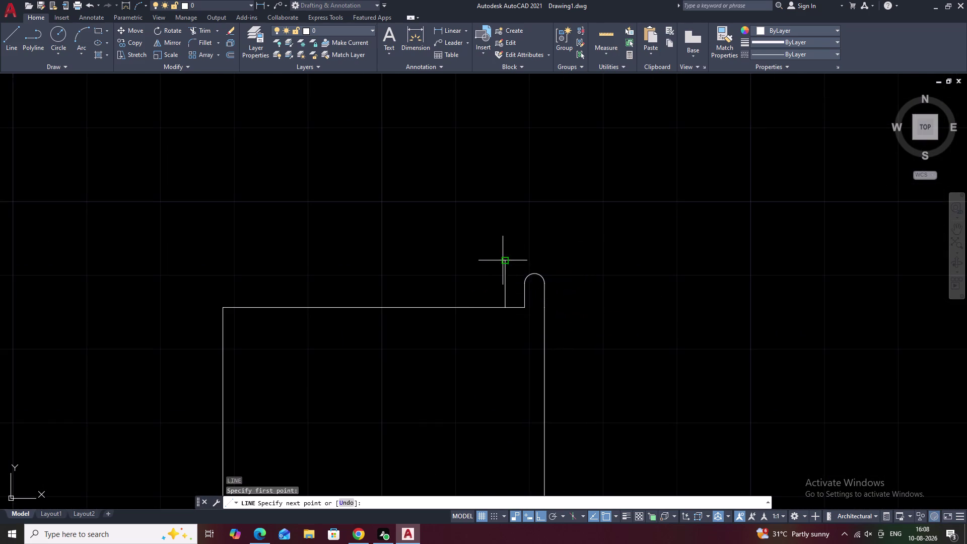
key(space)
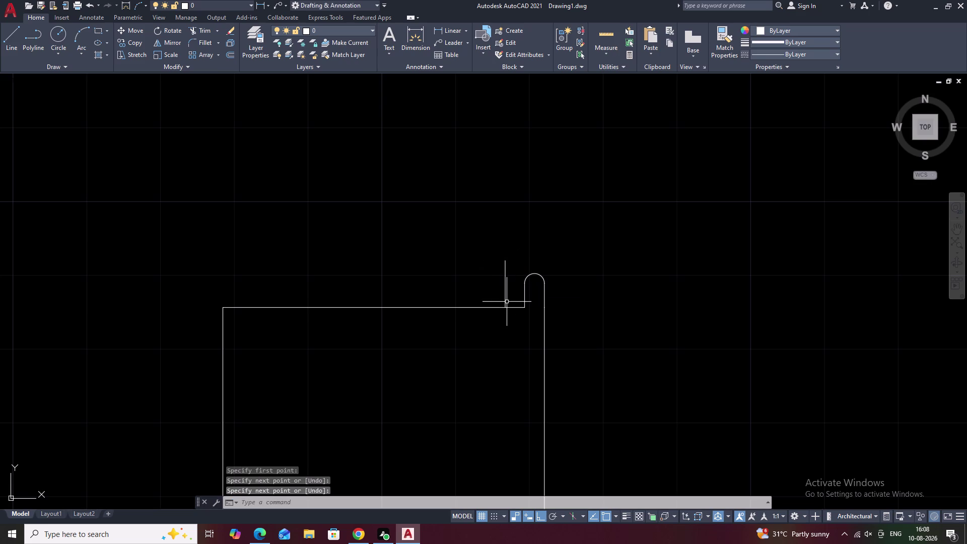
key(space)
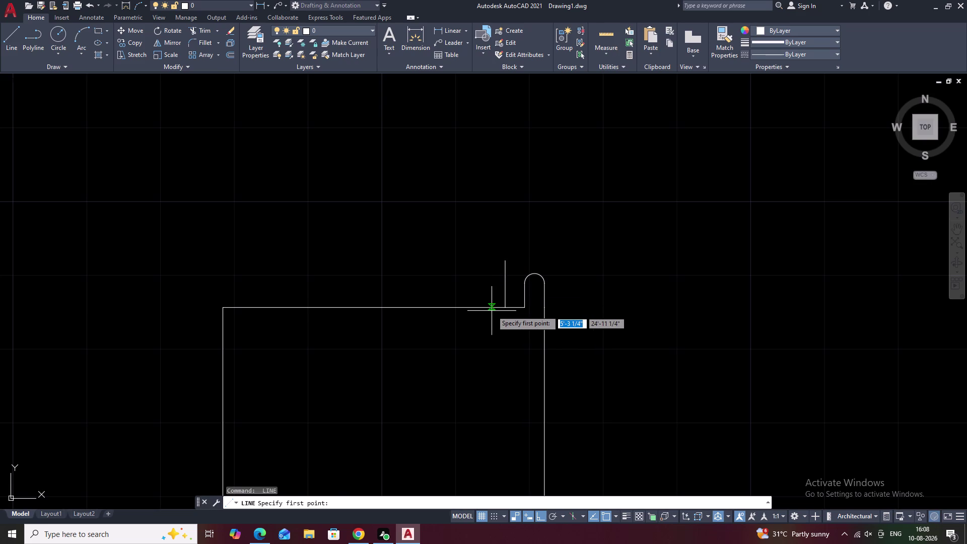
click(490, 309)
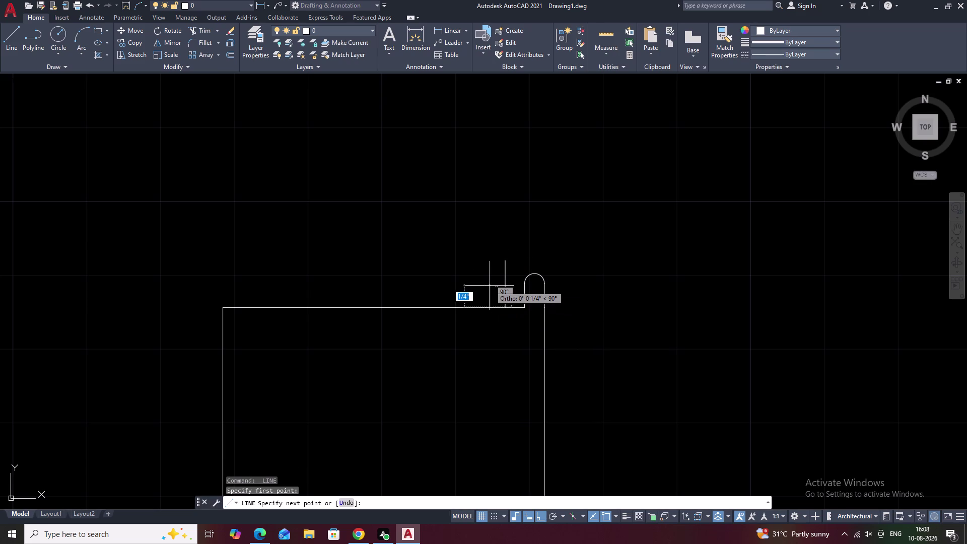
key(Escape)
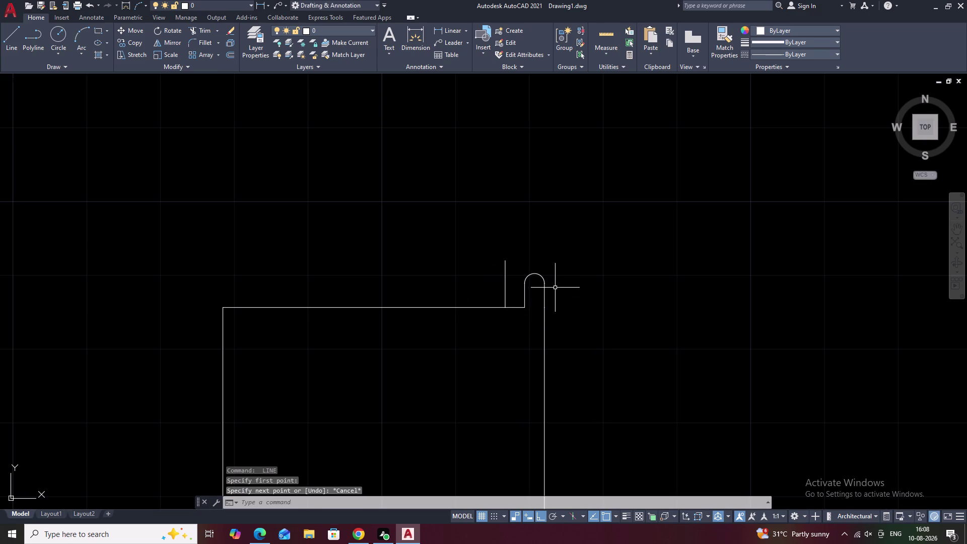
text(f)
key(space)
click(506, 268)
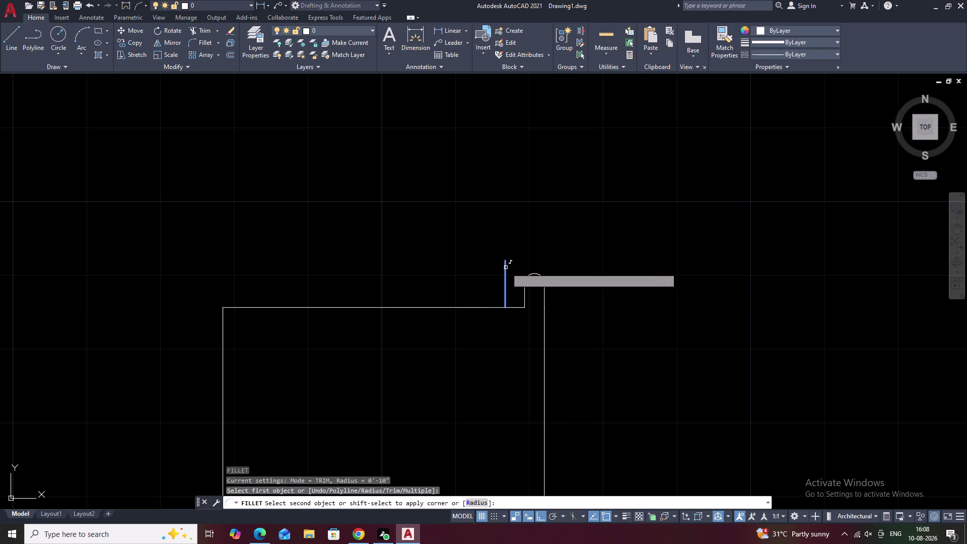
click(524, 292)
key(Escape)
Trim the two leftover line segments below the new projection.
text(tr)
key(space)
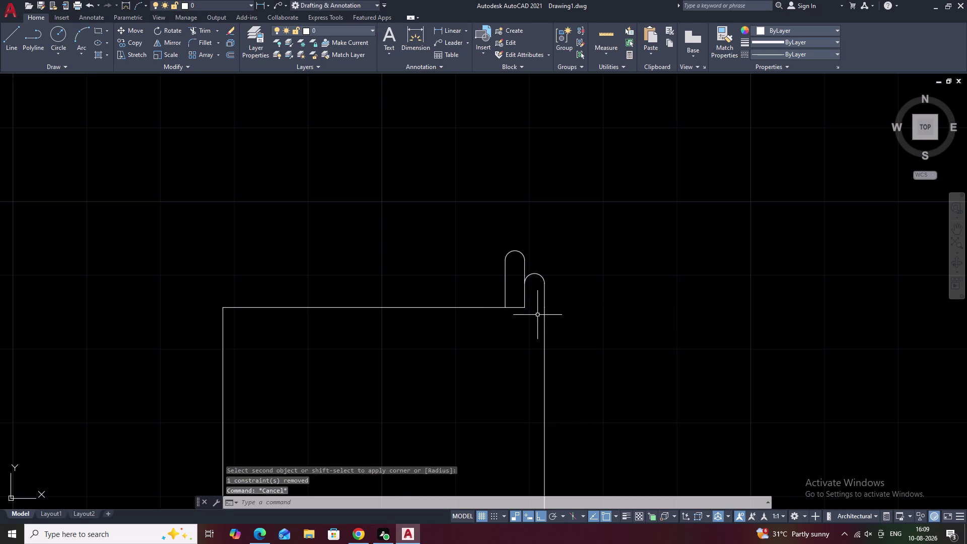
click(516, 309)
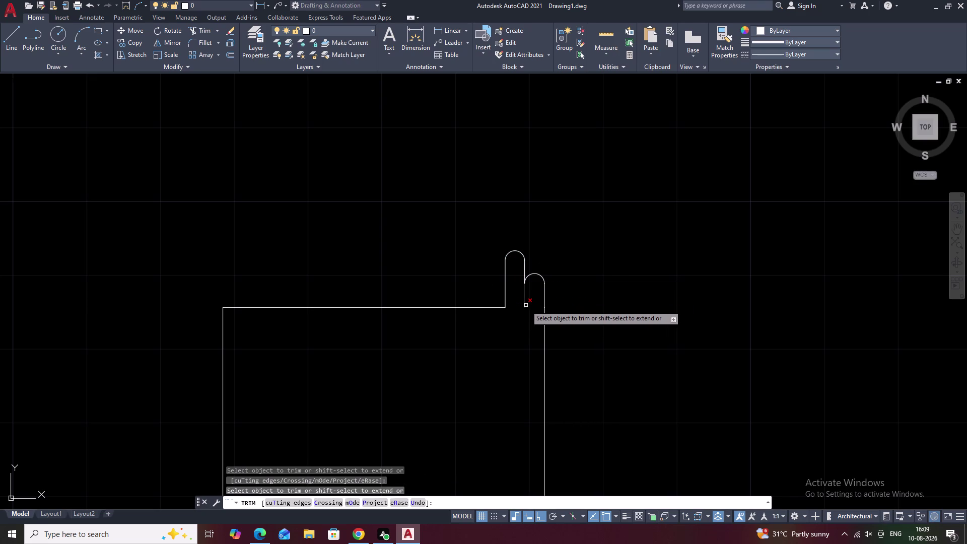
click(525, 304)
scroll(down, 3)
middle_drag(617, 322, 541, 318)
key(Escape)
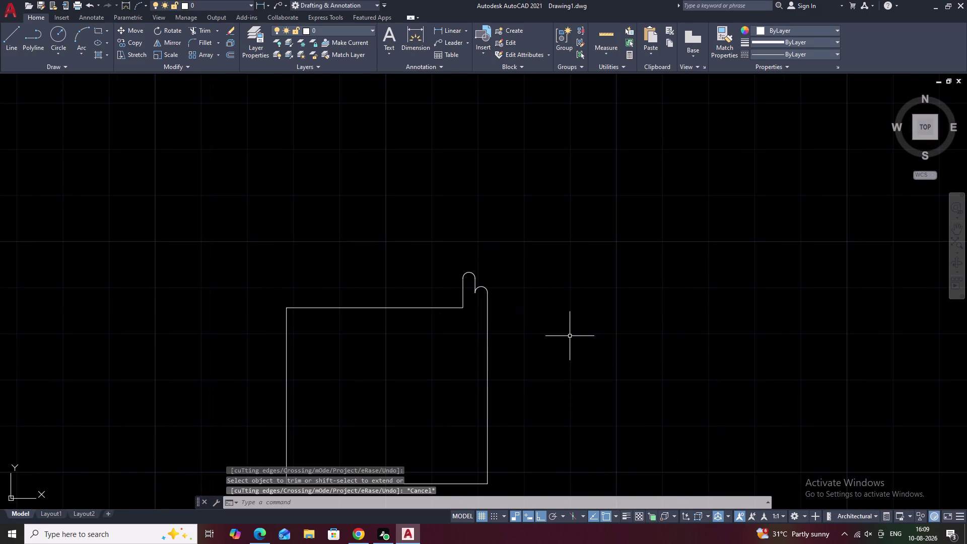
middle_drag(383, 328, 488, 338)
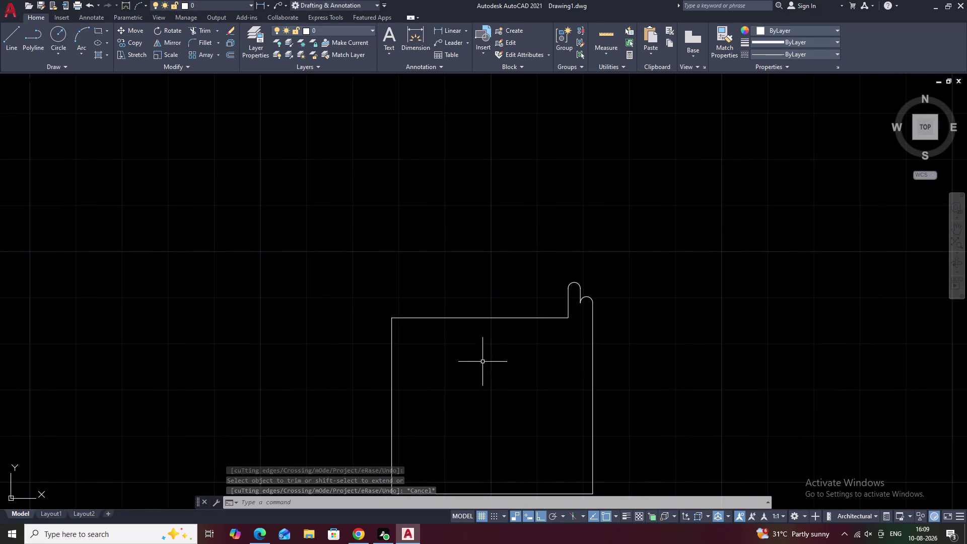
middle_drag(440, 355, 496, 355)
scroll(down, 3)
middle_drag(536, 374, 506, 366)
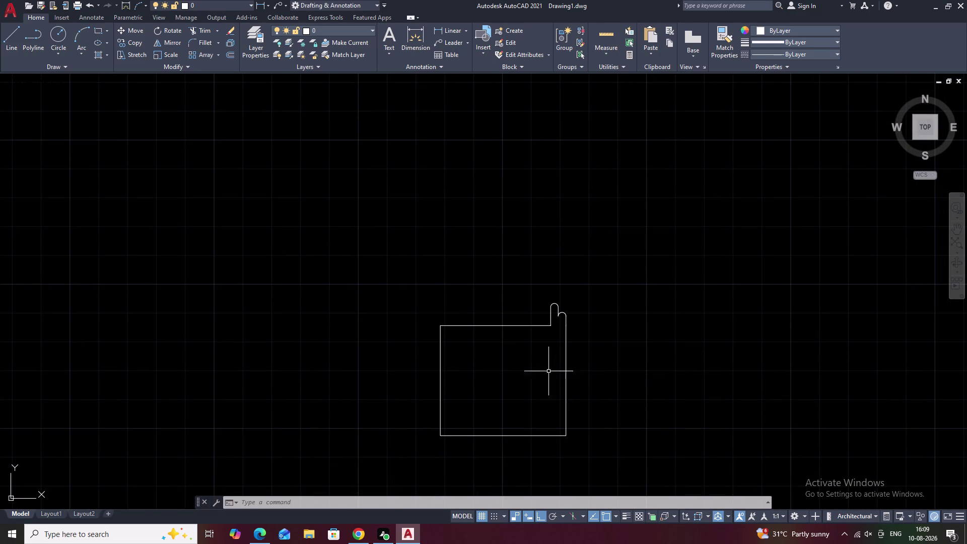
scroll(up, 3)
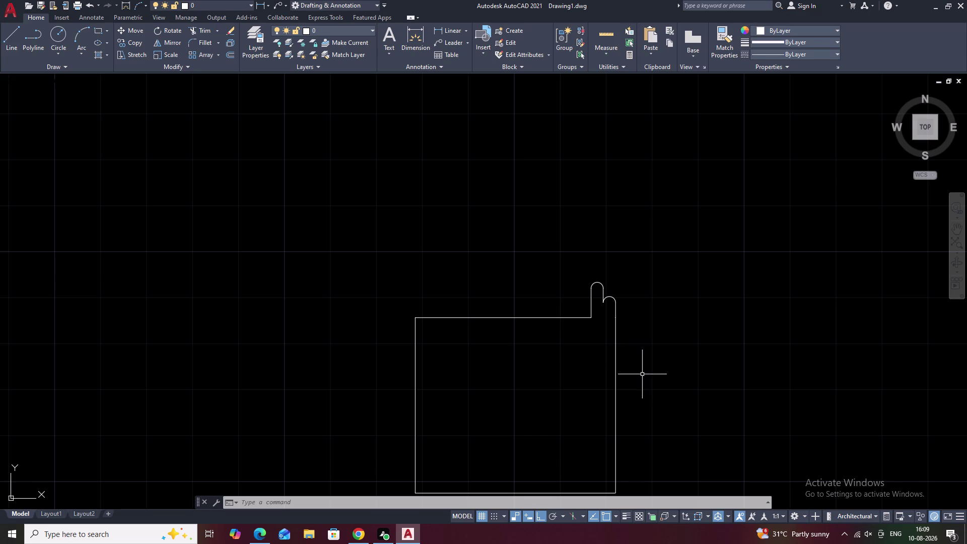
middle_drag(483, 349, 467, 308)
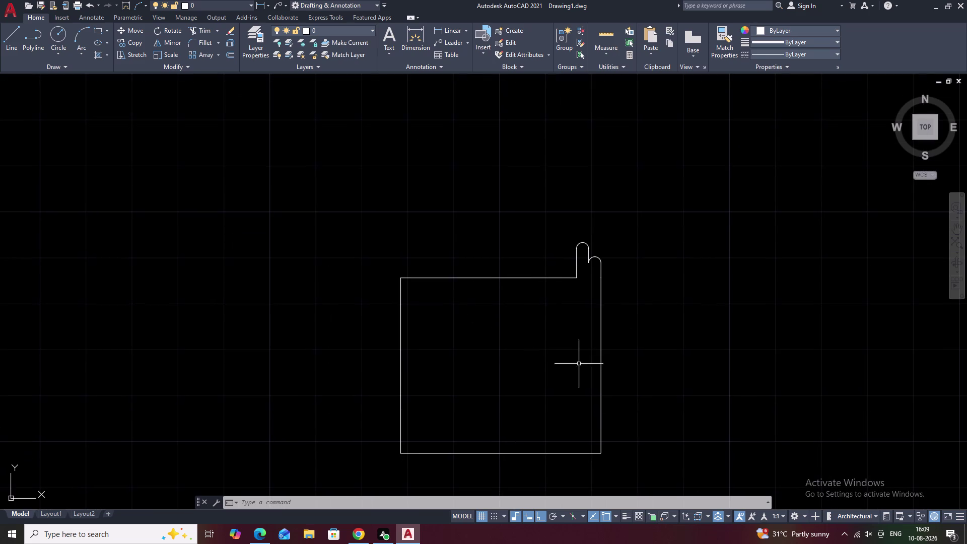
text(l)
key(space)
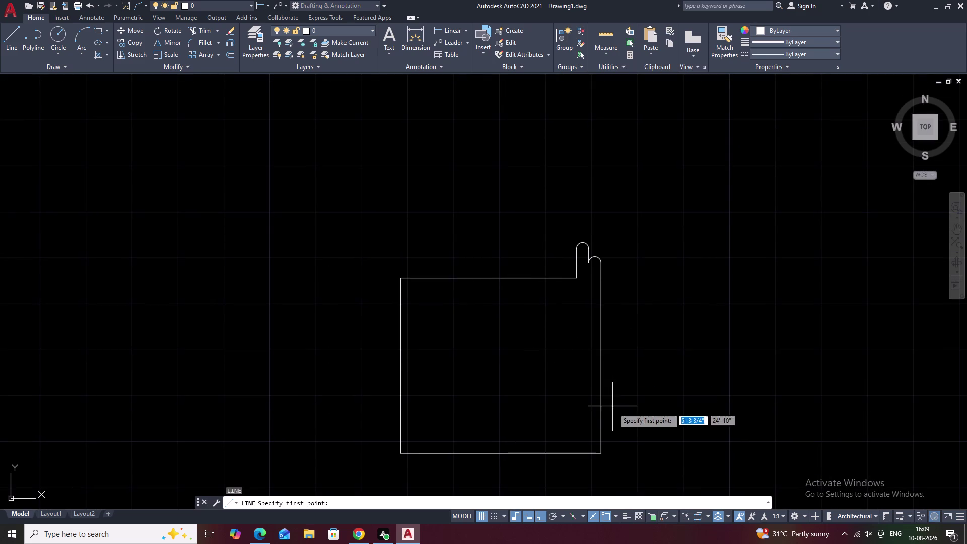
click(599, 451)
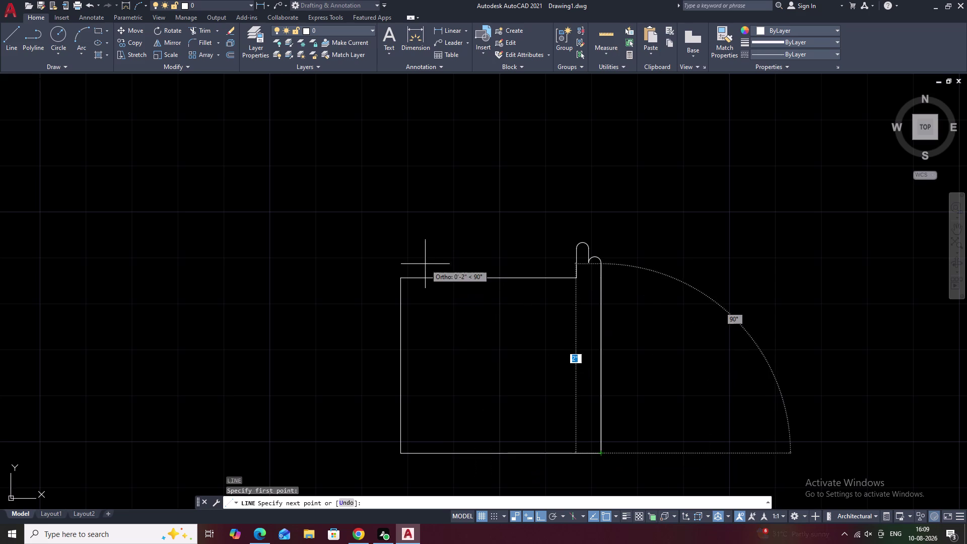
key(F8)
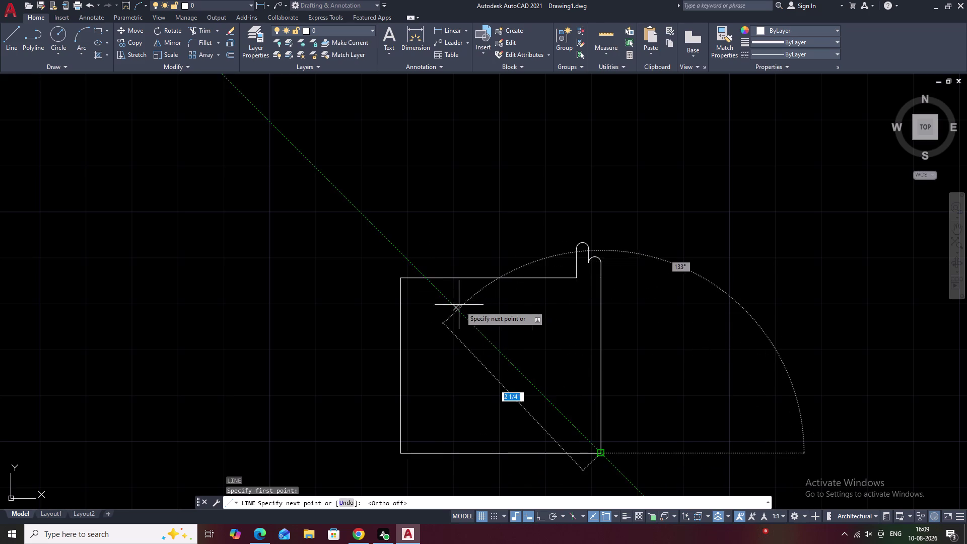
key(Escape)
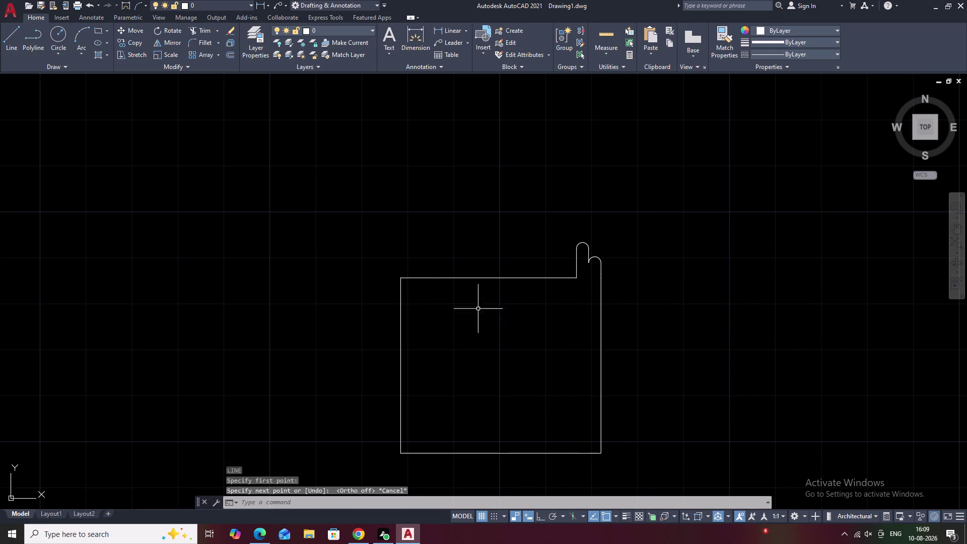
scroll(down, 3)
scroll(down, 3)
middle_drag(674, 348, 482, 318)
scroll(down, 3)
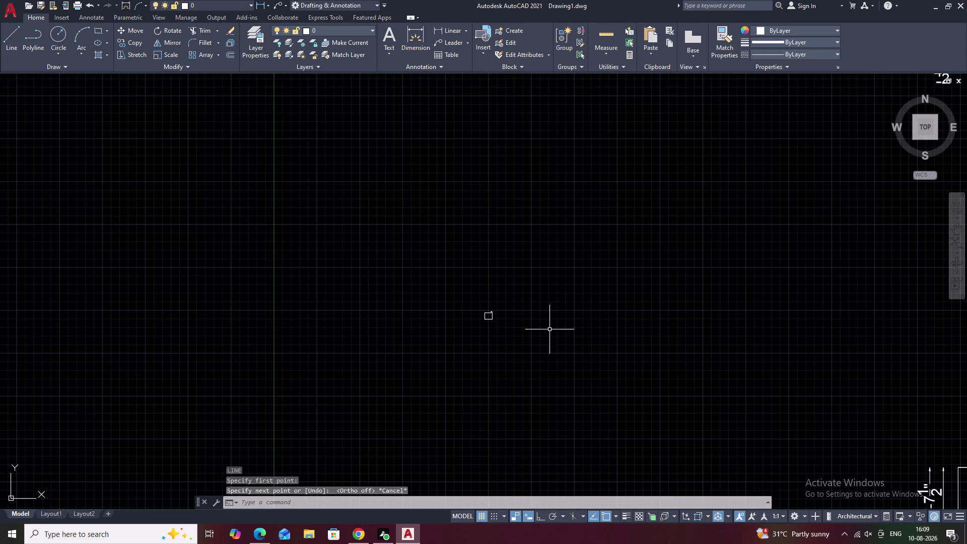
Select the round-topped square profile and start copying it from its base corner.
middle_drag(550, 329, 406, 291)
drag(366, 267, 322, 290)
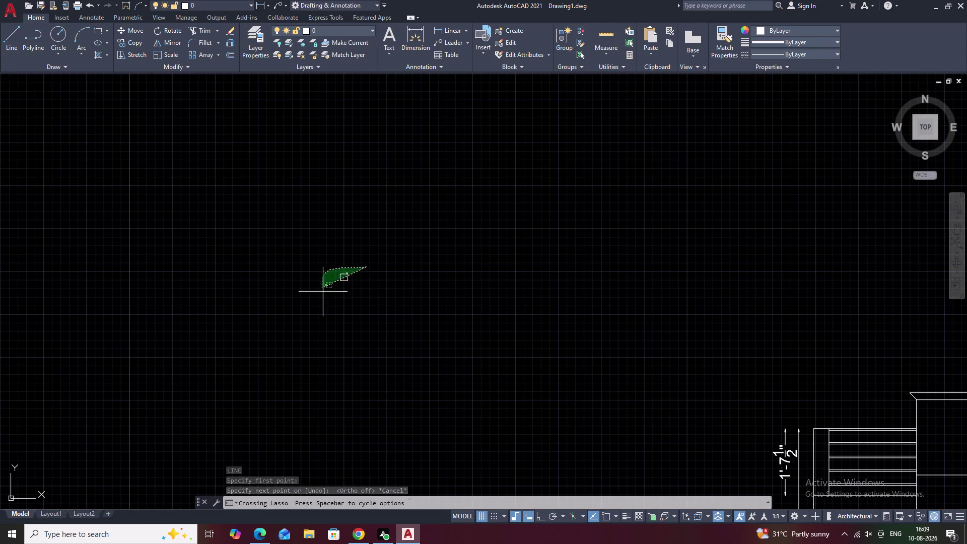
drag(323, 291, 383, 318)
text(co)
key(space)
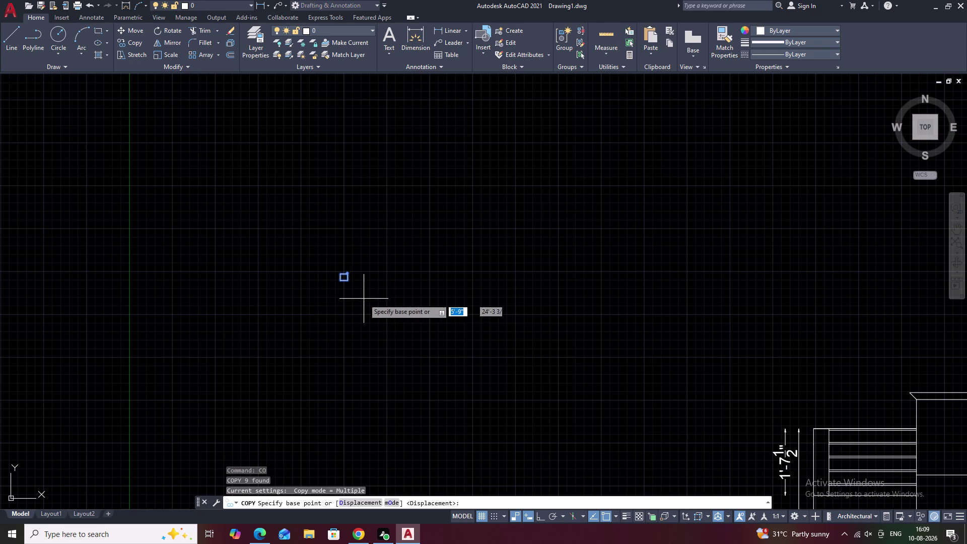
scroll(up, 3)
click(340, 269)
Place the profile copy on the coping's top edge near its left end.
scroll(down, 3)
scroll(down, 3)
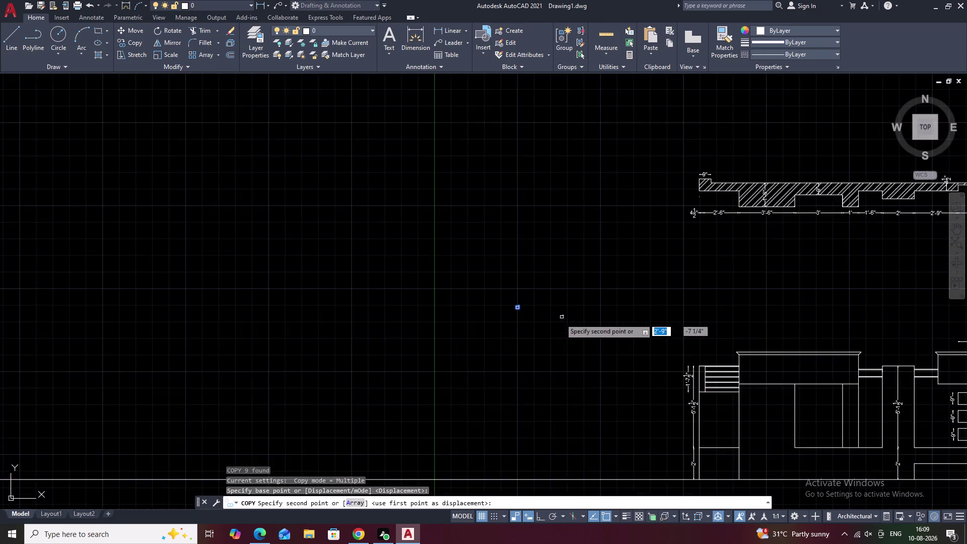
middle_drag(609, 326, 310, 287)
scroll(up, 3)
middle_drag(283, 342, 299, 264)
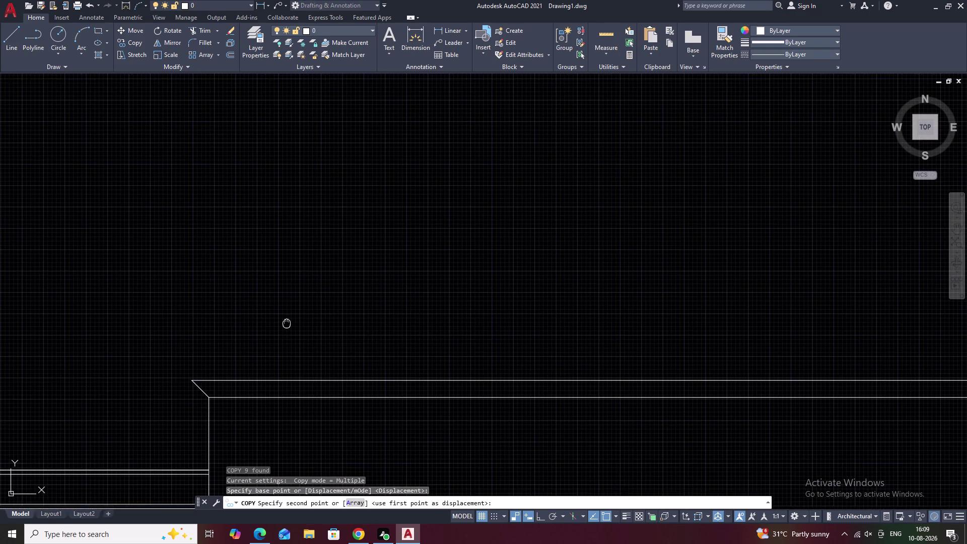
middle_drag(298, 264, 299, 260)
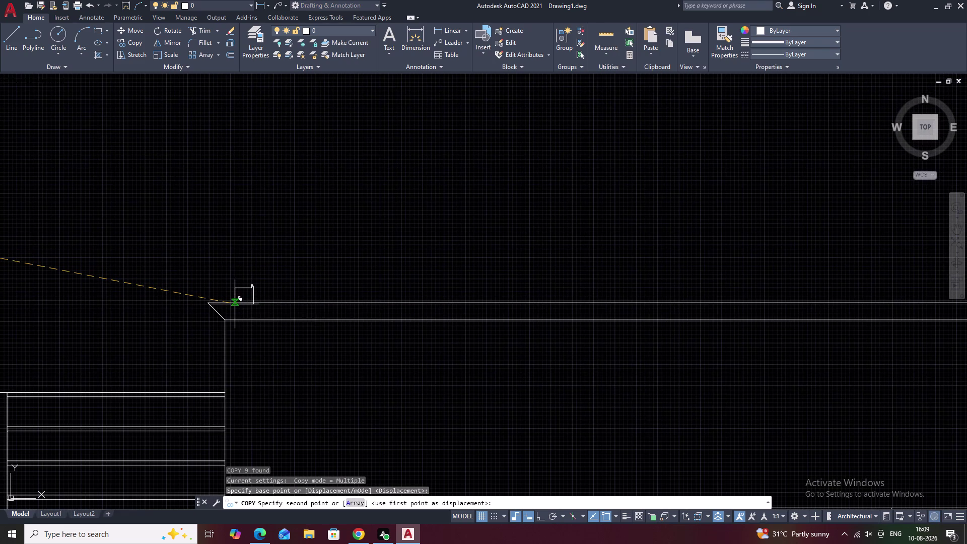
scroll(up, 3)
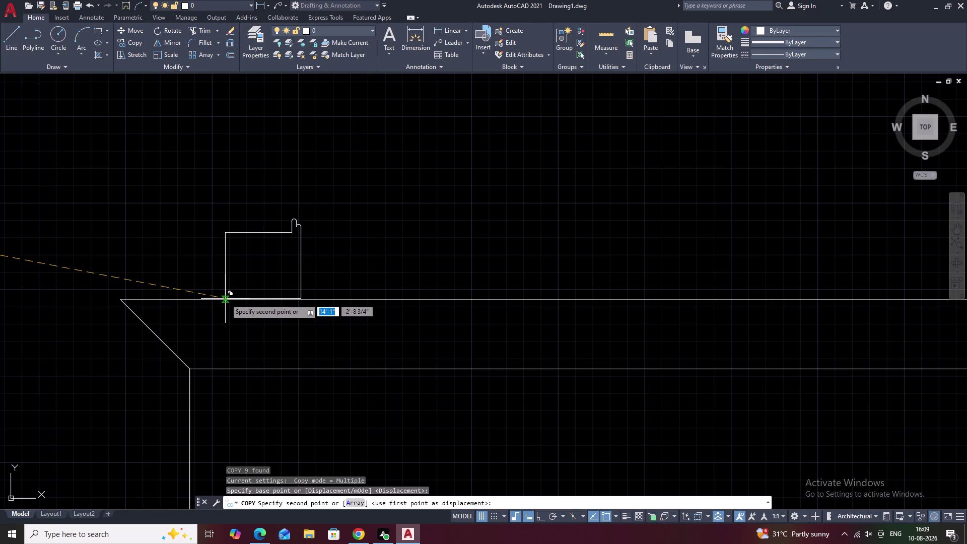
click(190, 299)
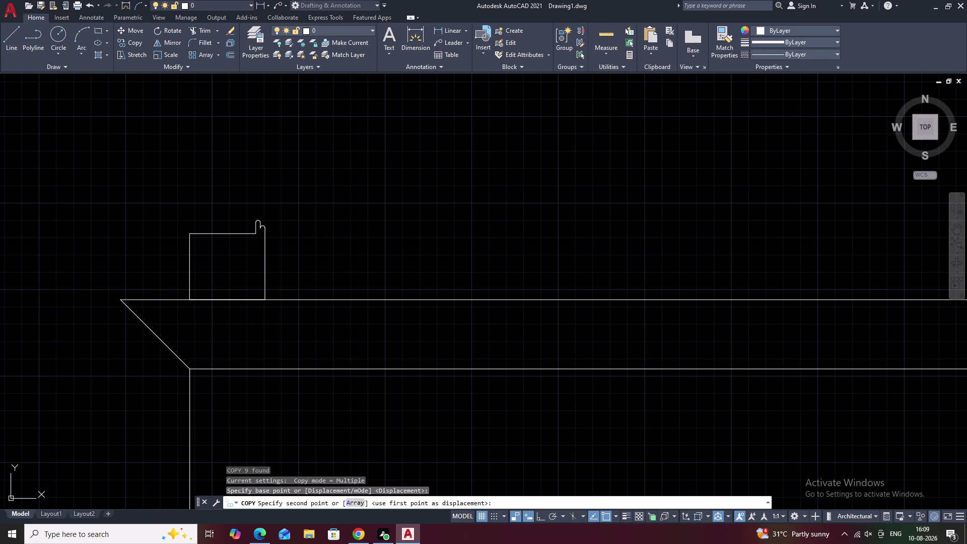
key(Escape)
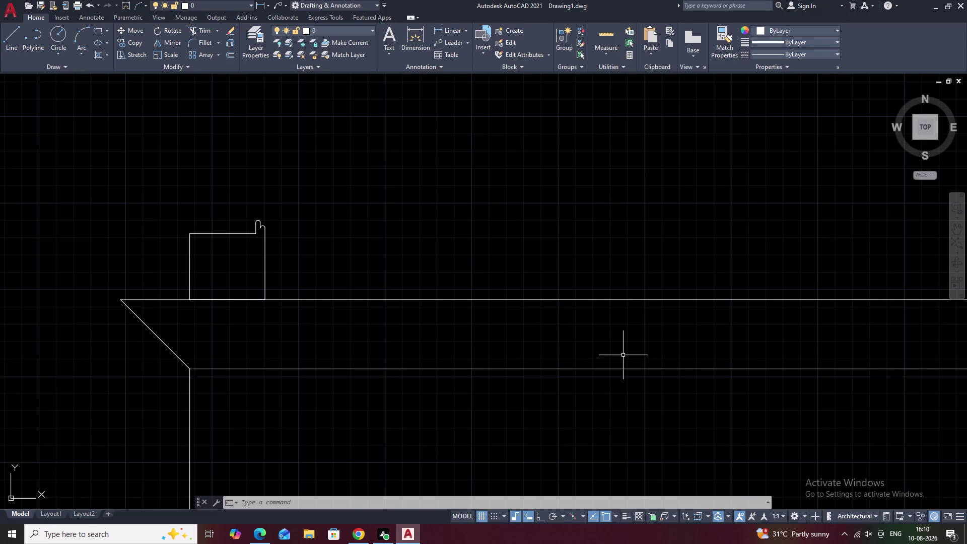
scroll(down, 3)
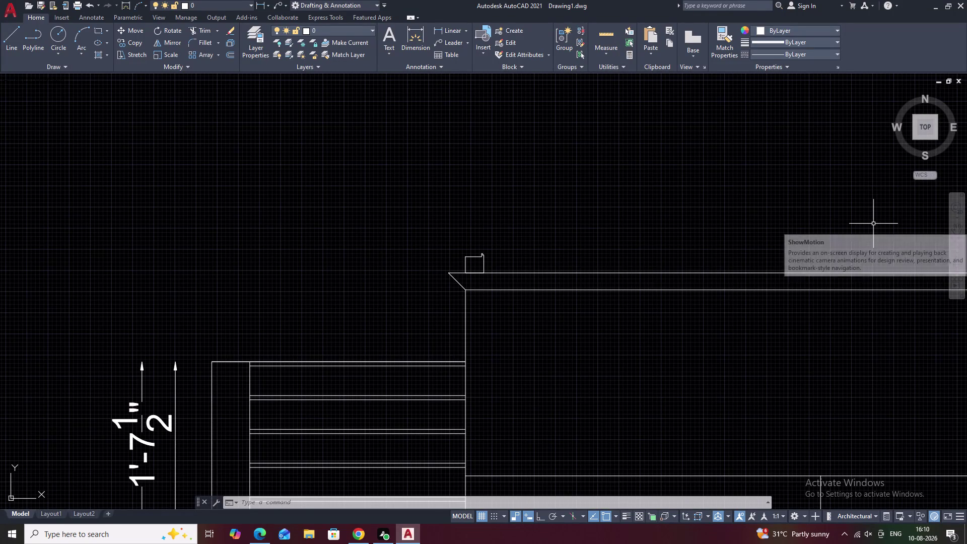
scroll(down, 3)
middle_drag(931, 287, 823, 199)
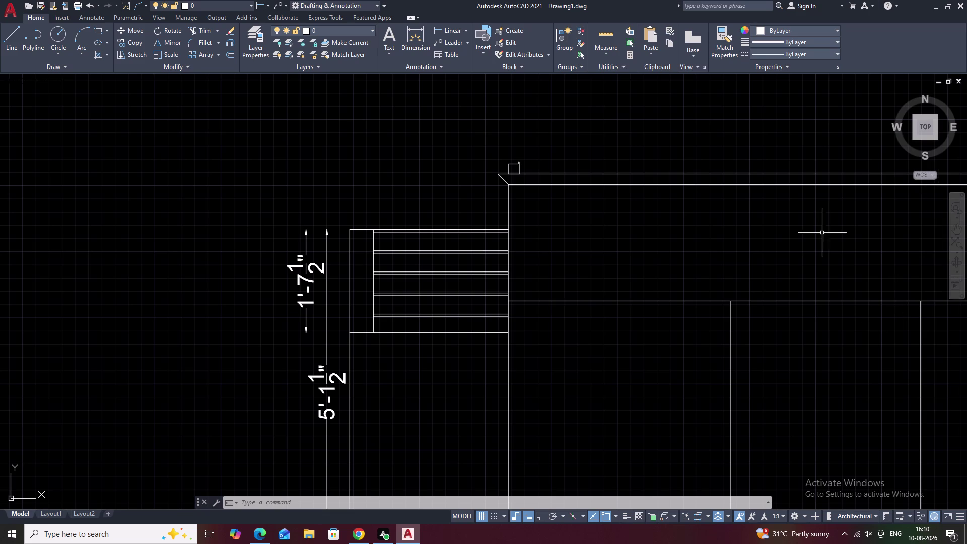
scroll(up, 3)
middle_click(479, 160)
scroll(up, 3)
scroll(up, 3)
middle_drag(676, 185, 488, 194)
scroll(up, 3)
middle_drag(379, 167, 569, 273)
middle_drag(412, 201, 519, 251)
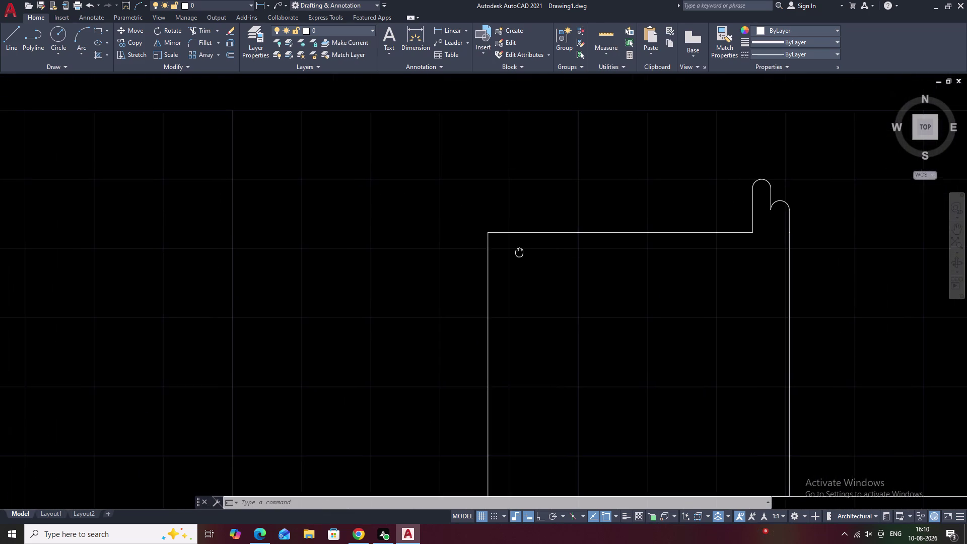
middle_drag(649, 268, 501, 274)
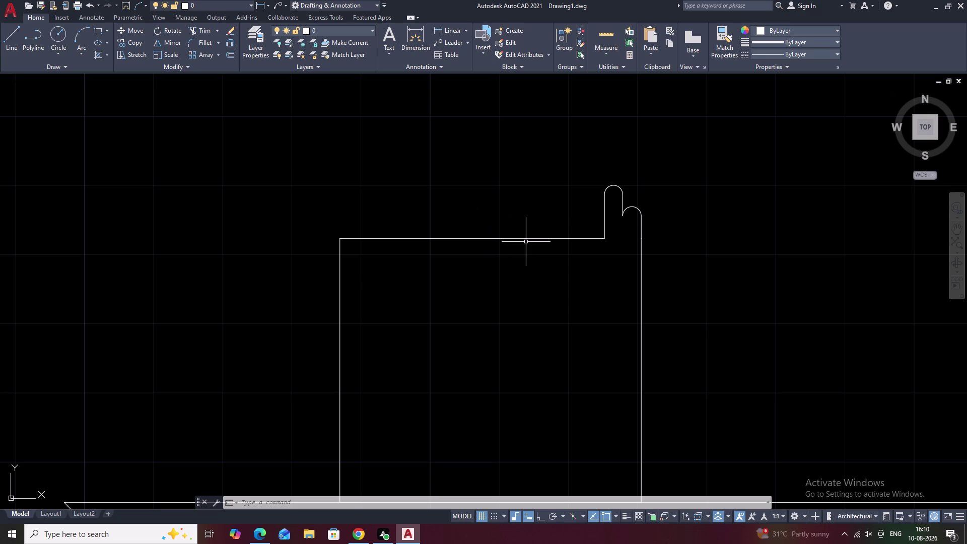
middle_drag(448, 364, 481, 201)
middle_drag(393, 321, 406, 305)
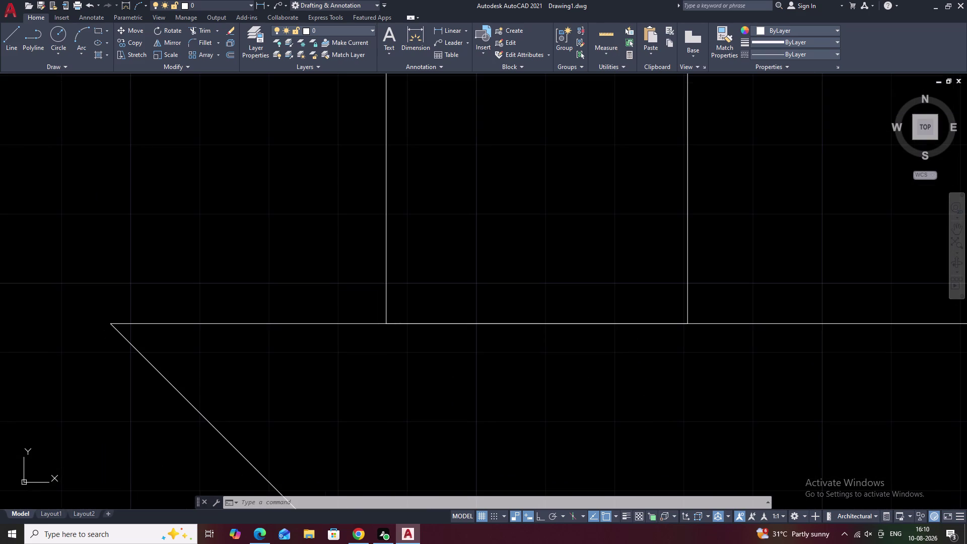
With Ortho on, draw a short vertical line up from the coping beside the wall.
text(l)
key(space)
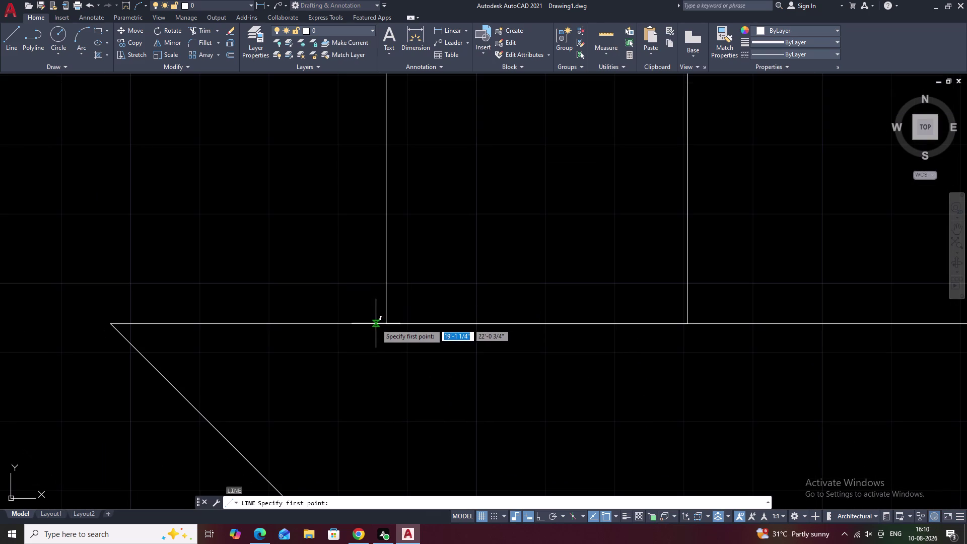
click(376, 323)
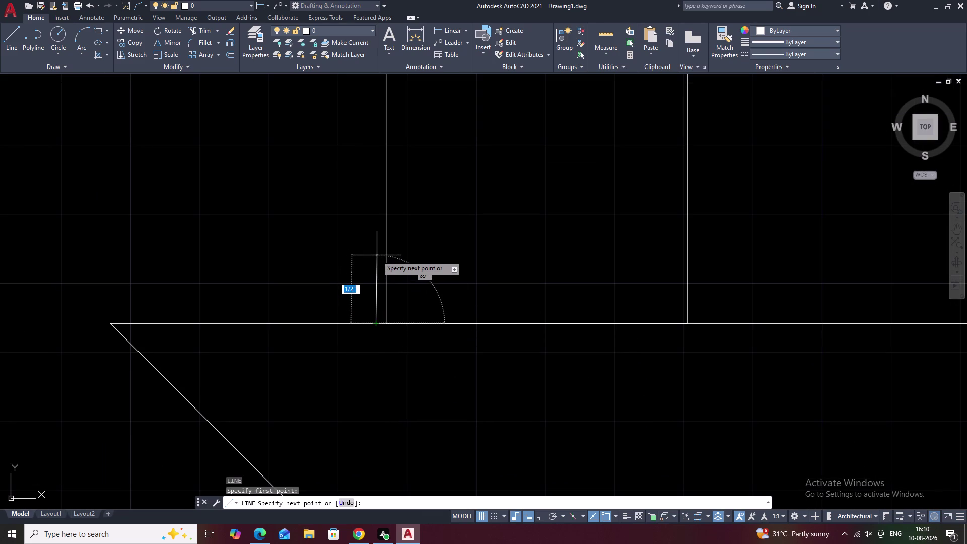
key(F8)
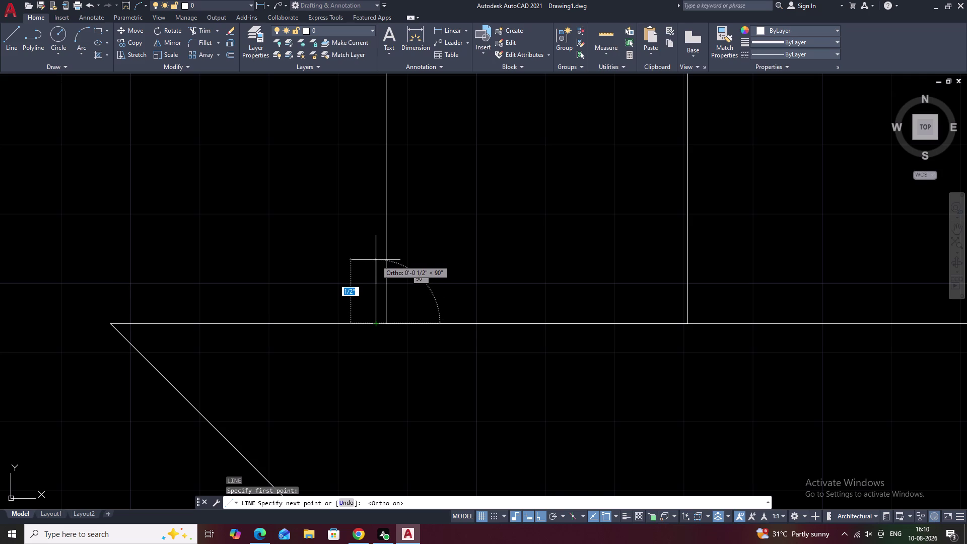
click(376, 260)
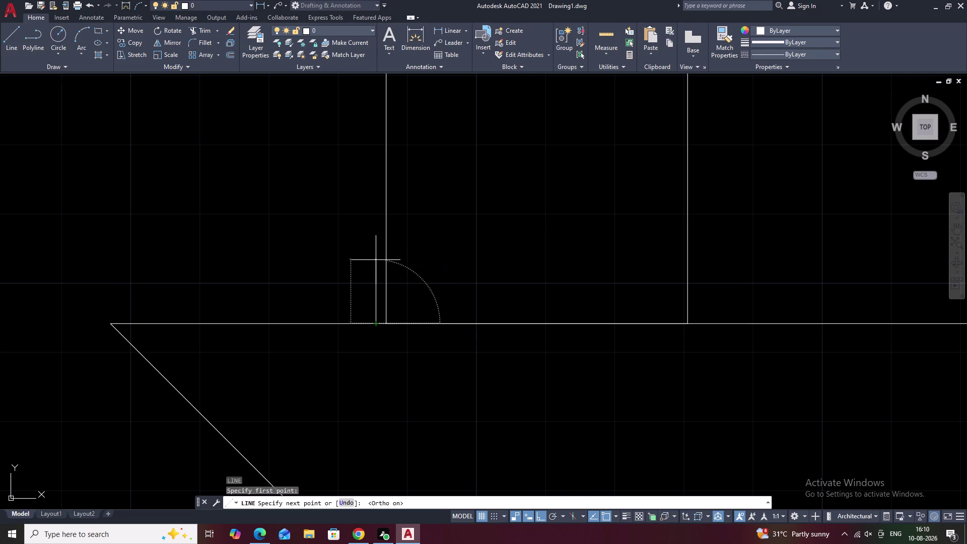
key(F1)
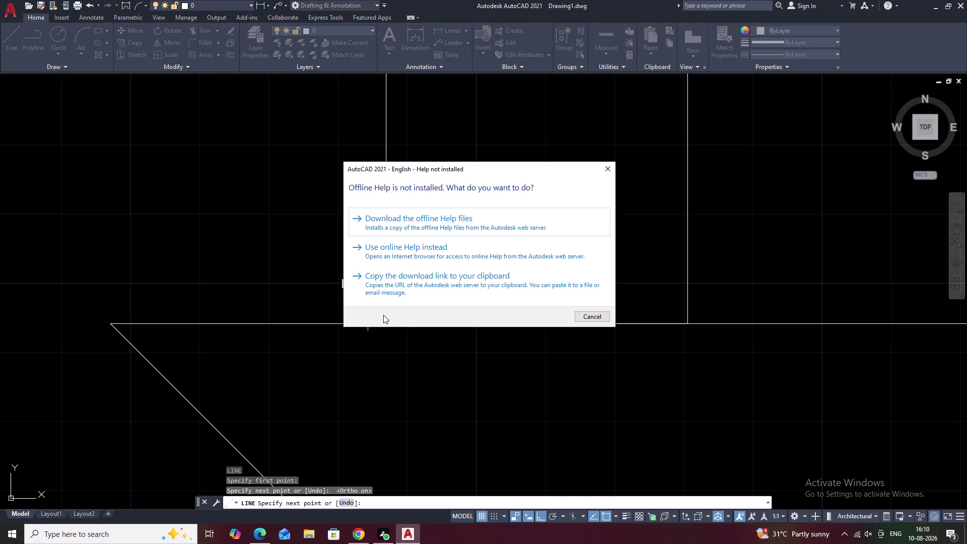
click(604, 170)
key(Escape)
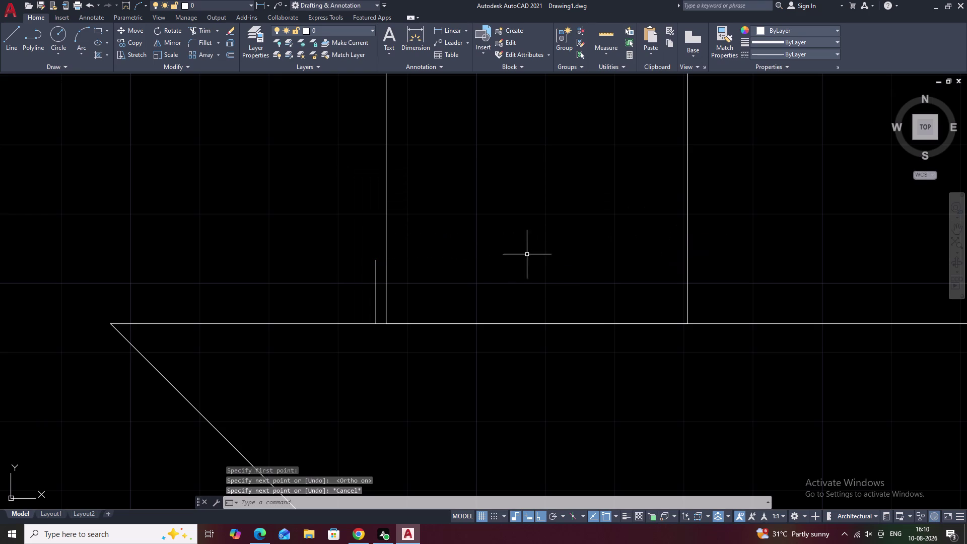
Draw a second short vertical line just left of the first.
text(l)
key(space)
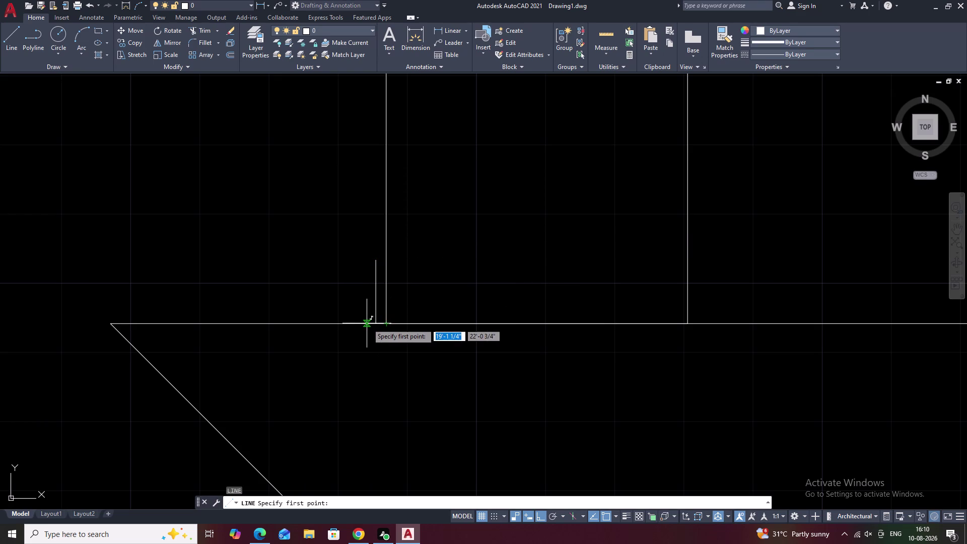
click(367, 323)
click(366, 294)
key(Escape)
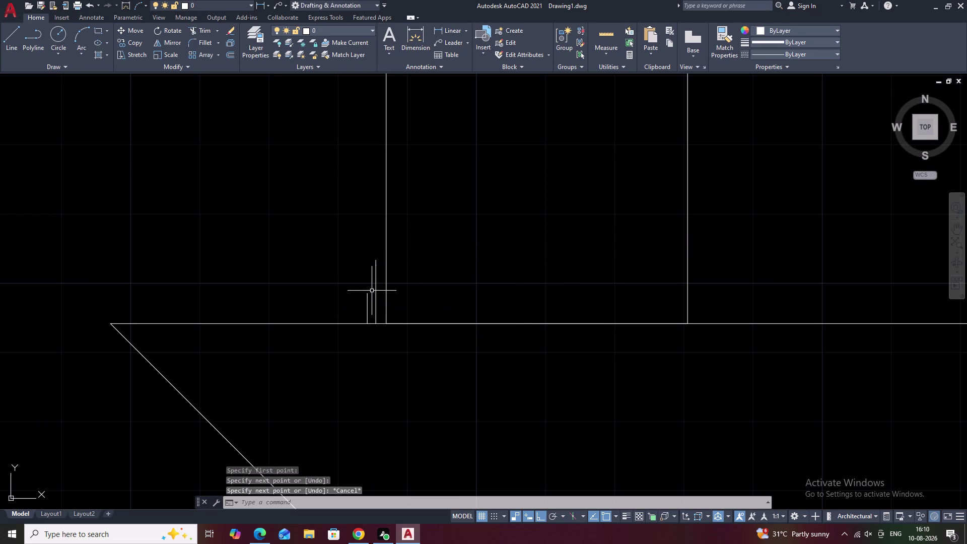
Fillet the two vertical lines to join their tops with a rounded end.
text(f)
key(space)
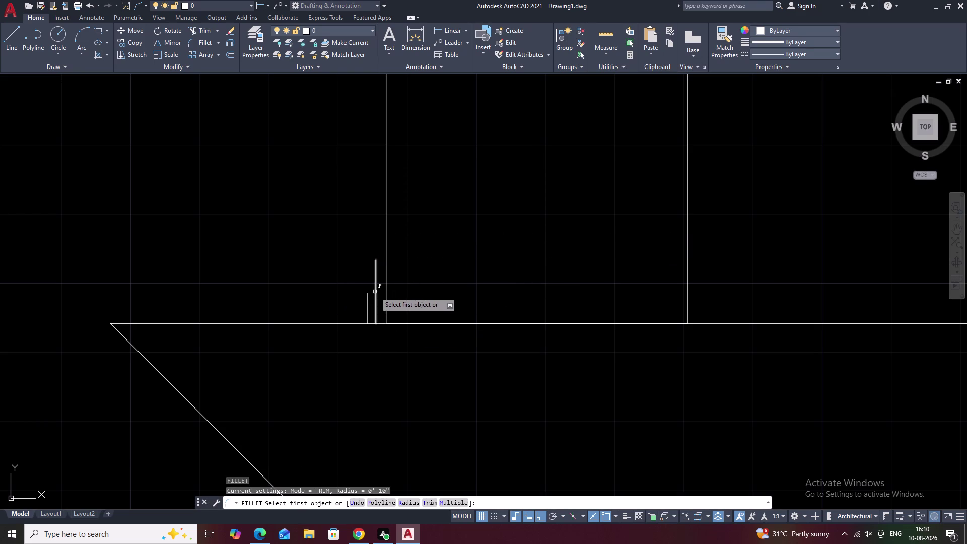
click(375, 292)
click(367, 304)
key(Escape)
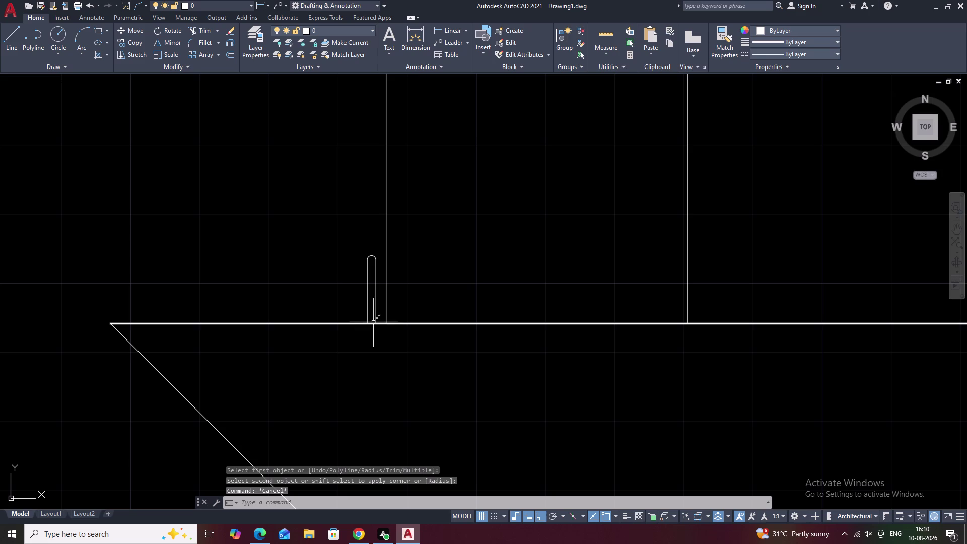
Pan the view to empty space left of the wall.
text(l)
key(space)
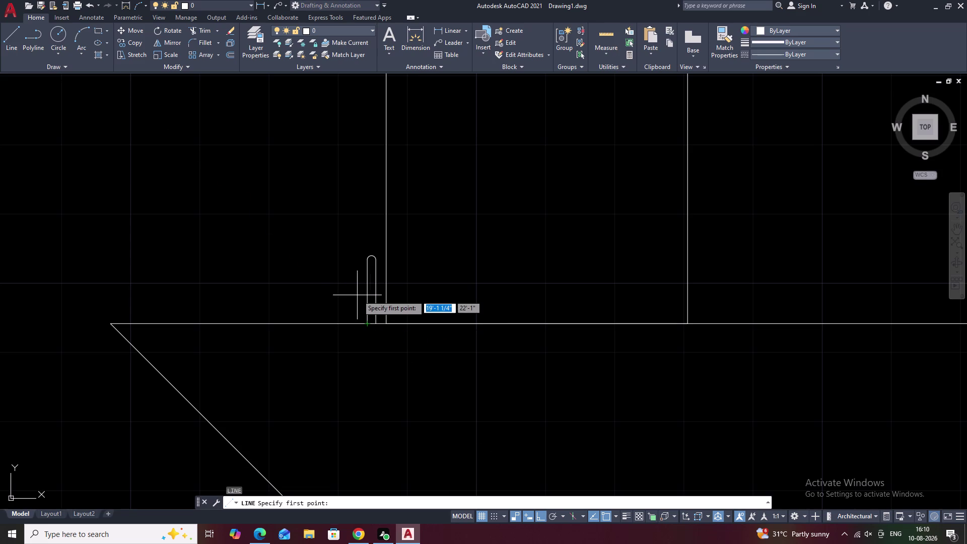
key(Escape)
scroll(down, 3)
scroll(down, 3)
middle_drag(446, 296, 429, 302)
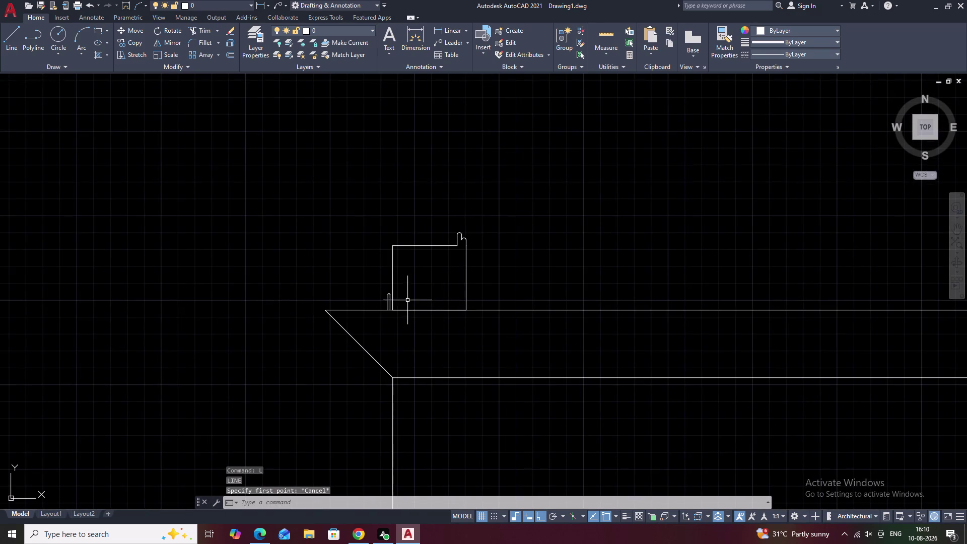
scroll(up, 3)
scroll(up, 3)
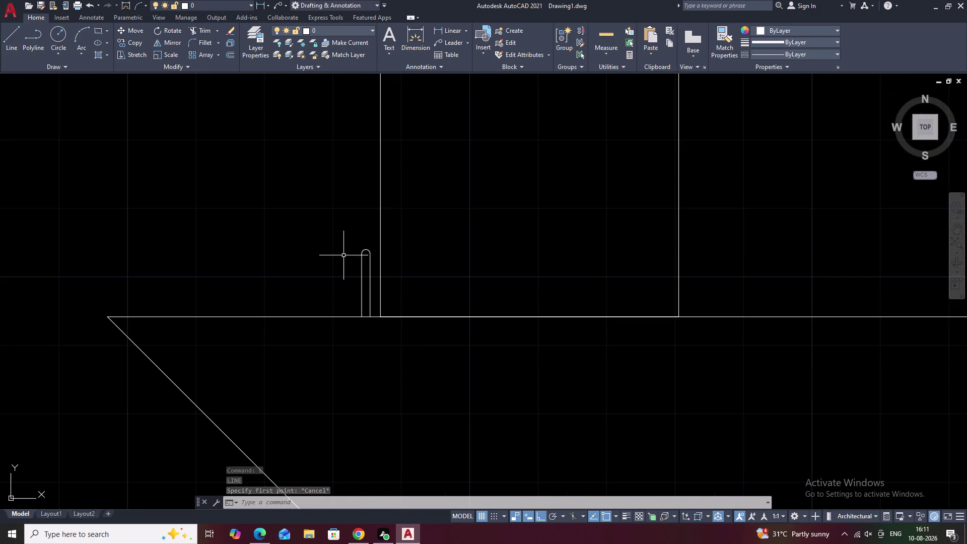
key(Escape)
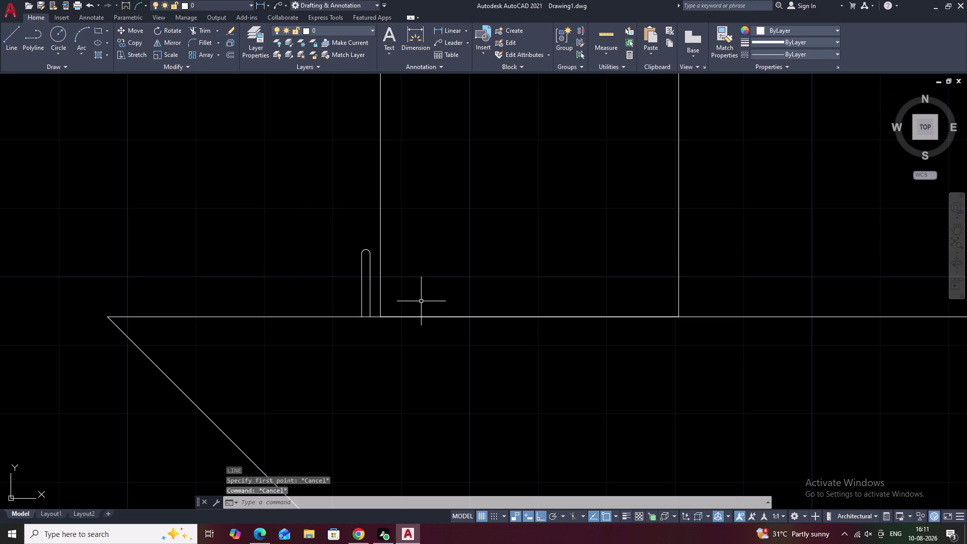
scroll(down, 3)
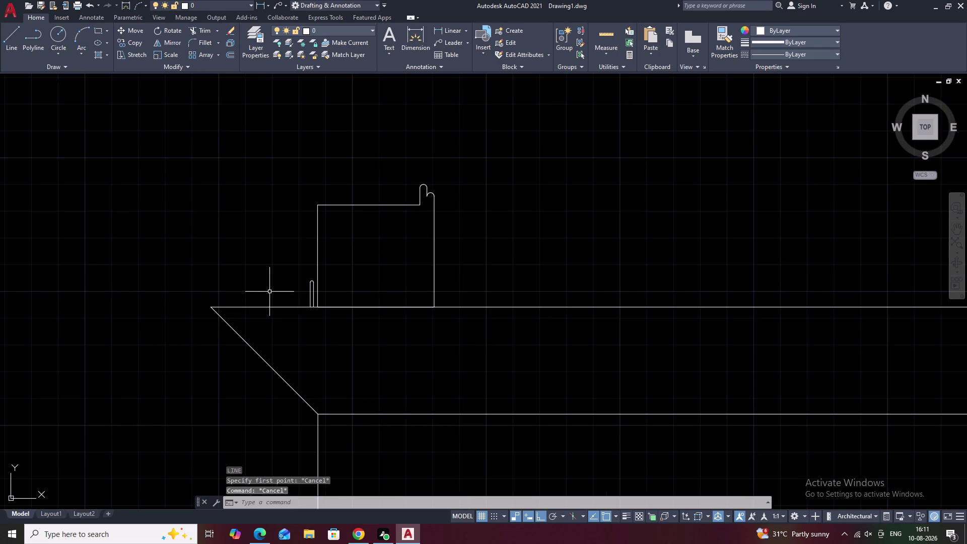
middle_drag(281, 290, 534, 318)
middle_drag(340, 278, 460, 298)
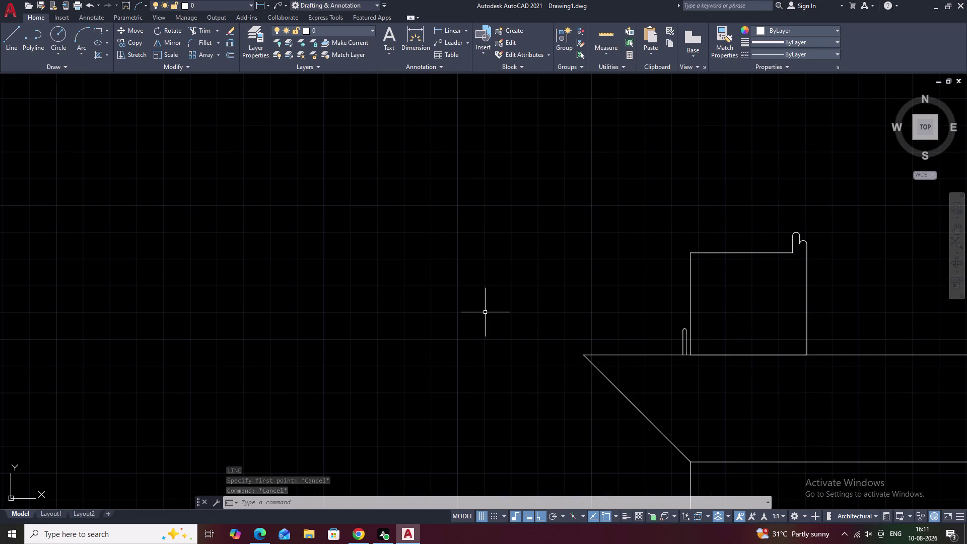
Turn Ortho off and draw a small circle with a larger overlapping circle above it.
key(F8)
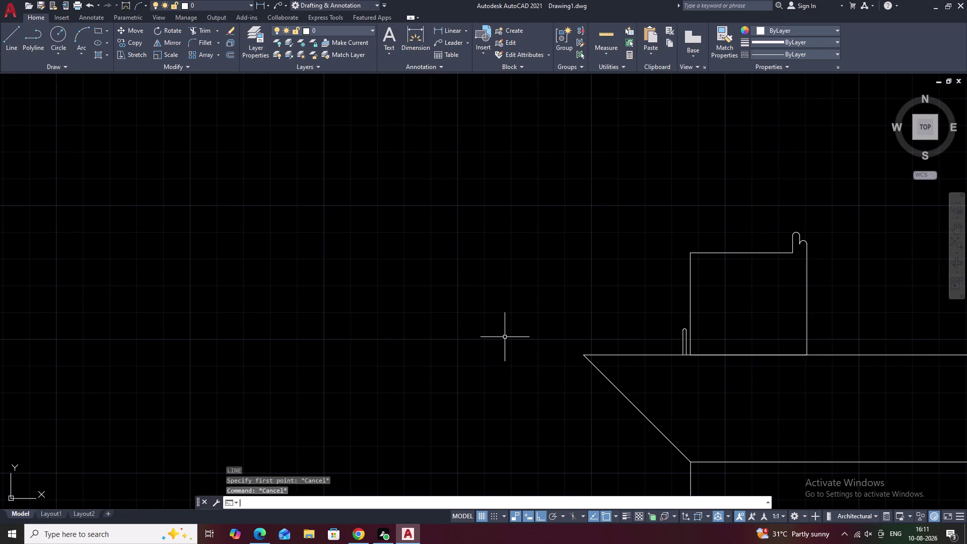
key(Escape)
key(l)
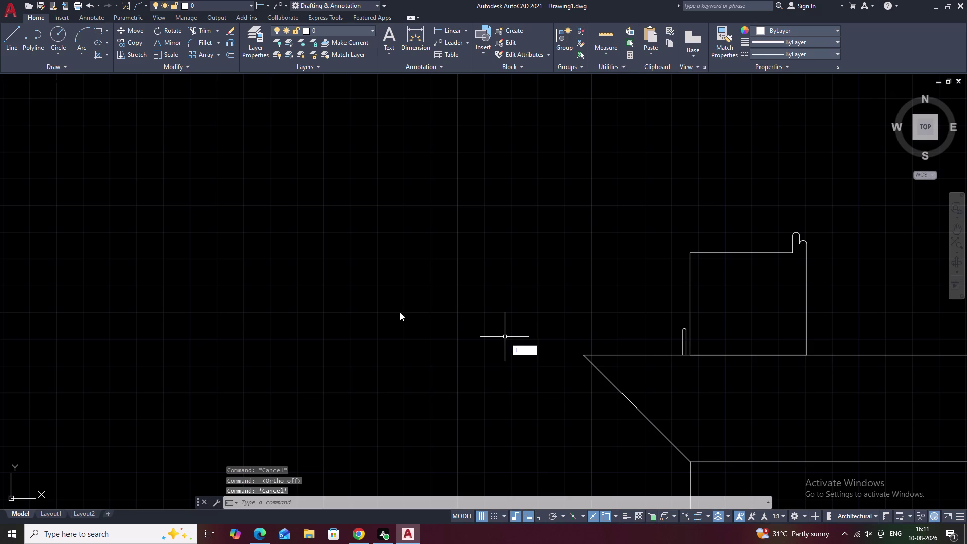
key(space)
key(Escape)
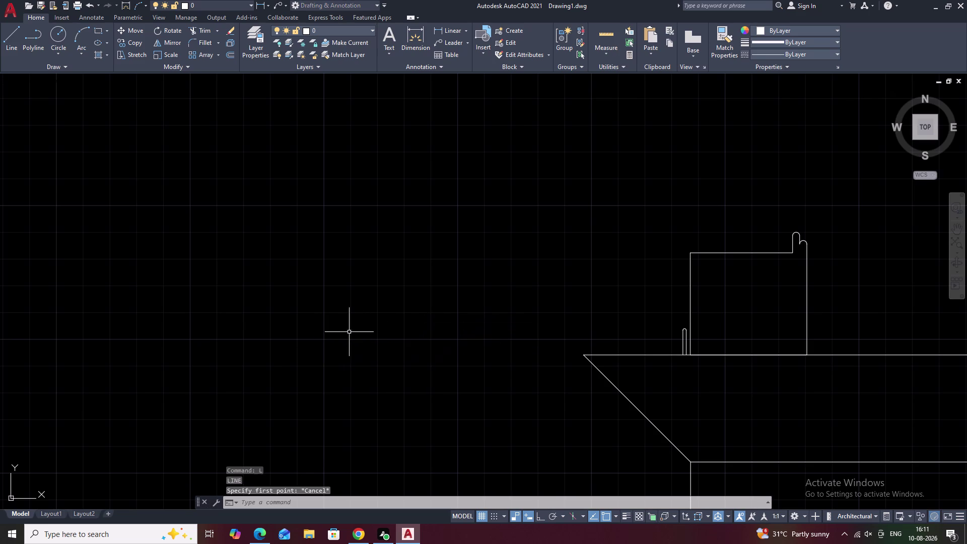
text(c)
key(space)
click(277, 253)
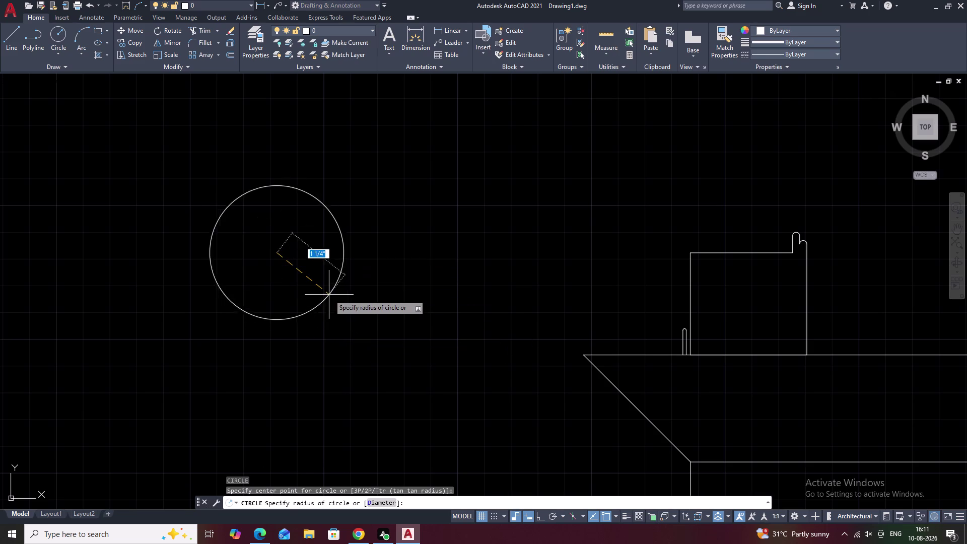
click(260, 279)
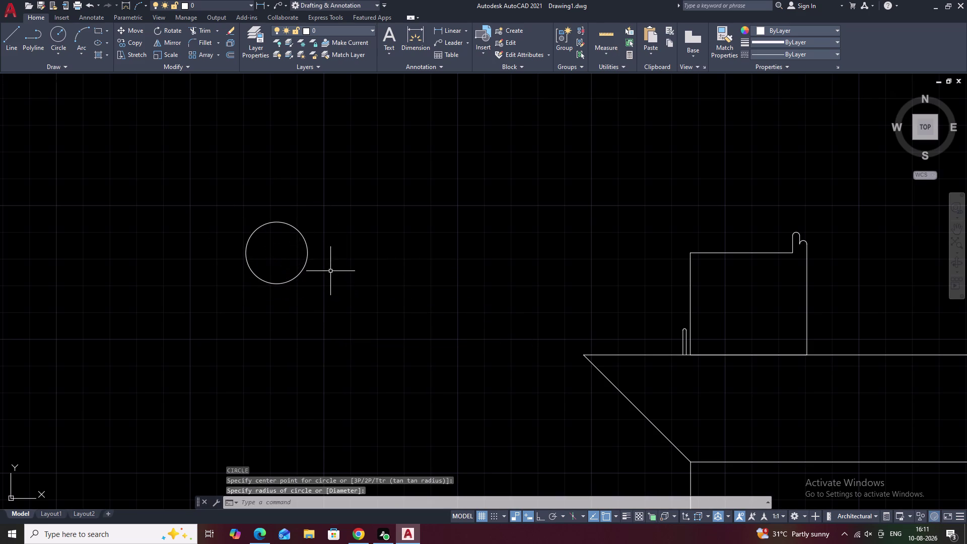
key(space)
click(286, 227)
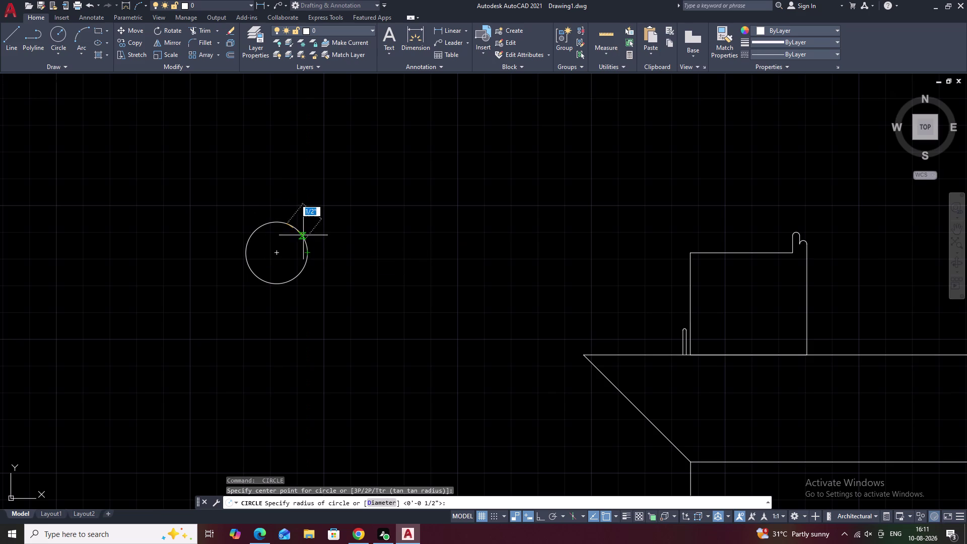
click(283, 170)
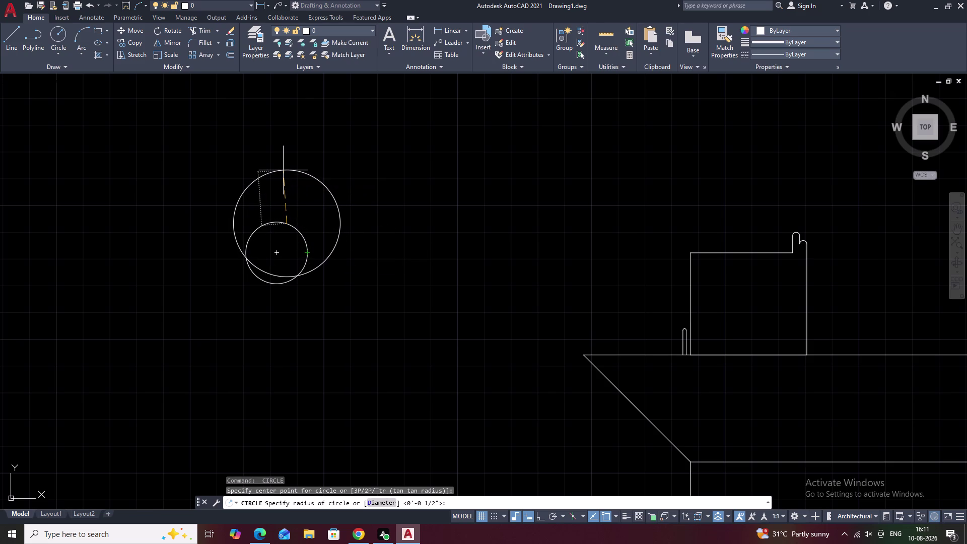
key(Escape)
Trim the overlapping circles down to a thin crescent.
text(tr)
key(space)
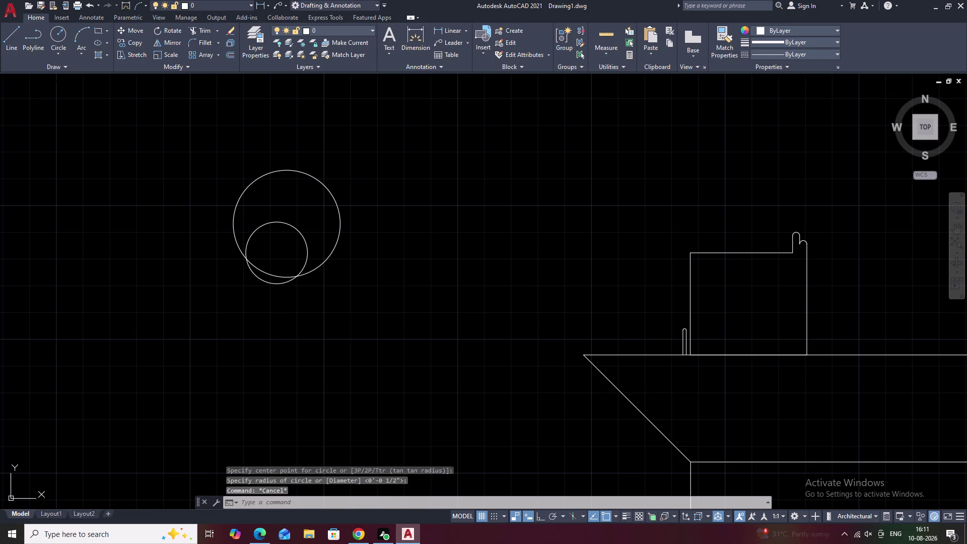
drag(361, 271, 246, 230)
middle_drag(279, 250, 335, 236)
key(Escape)
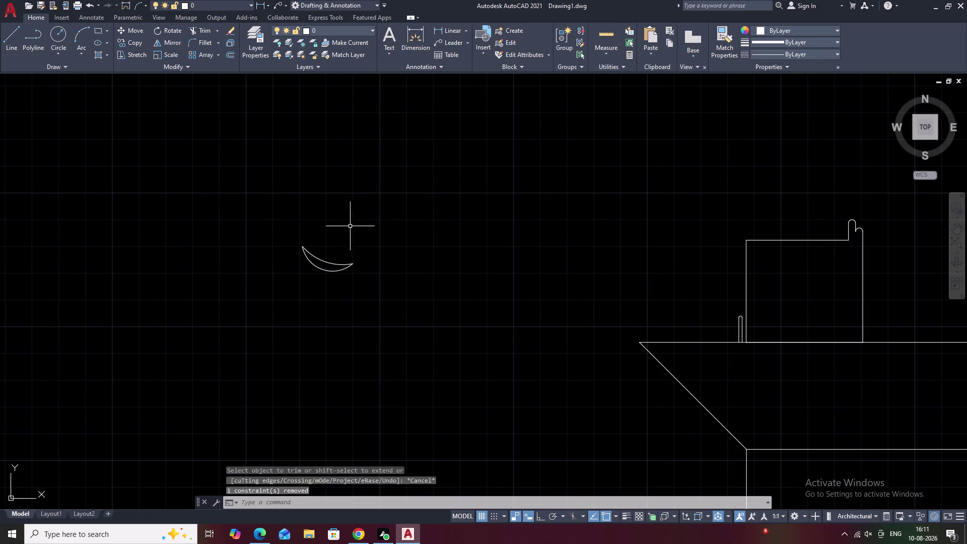
Rotate the crescent so it stands upright.
drag(332, 221, 325, 221)
drag(321, 221, 334, 300)
scroll(up, 3)
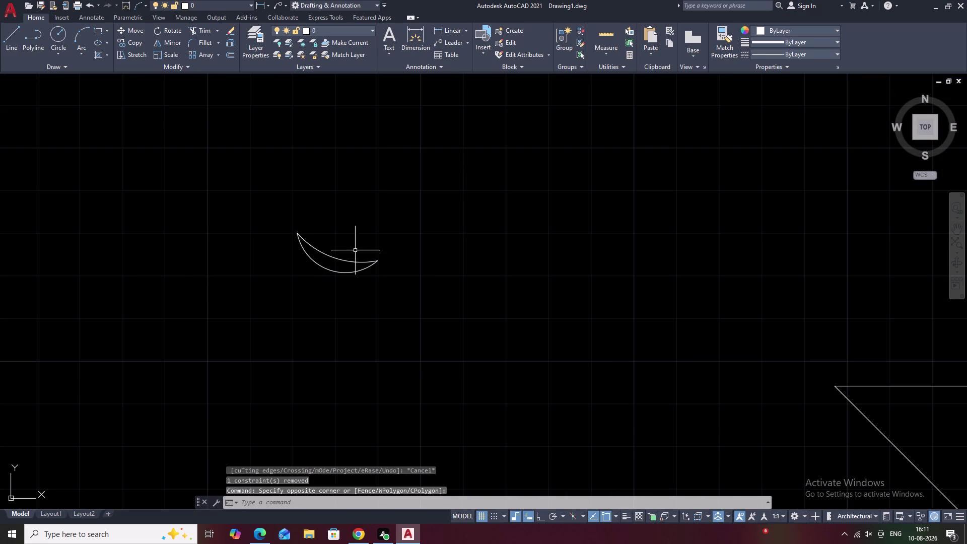
drag(347, 221, 353, 327)
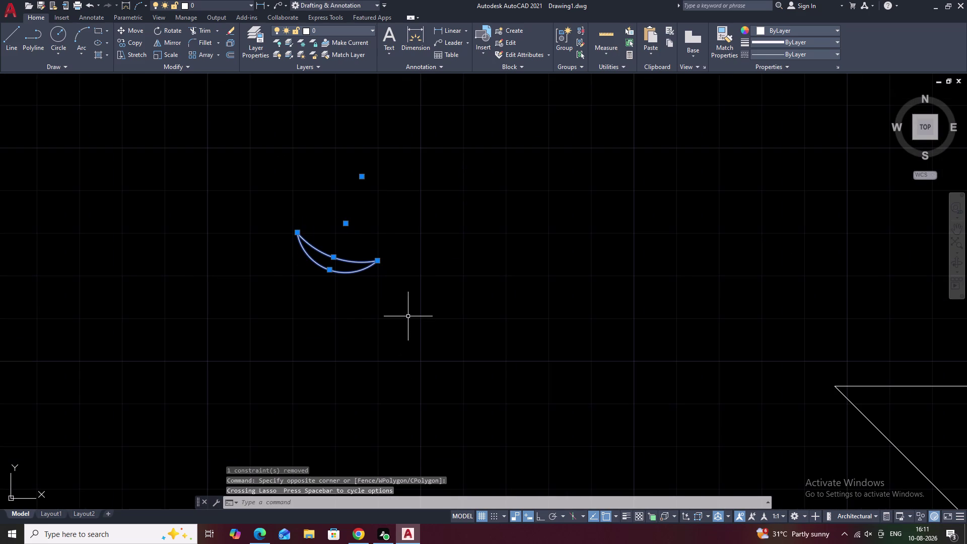
key(e)
key(BackSpace)
text(ro)
key(space)
click(378, 263)
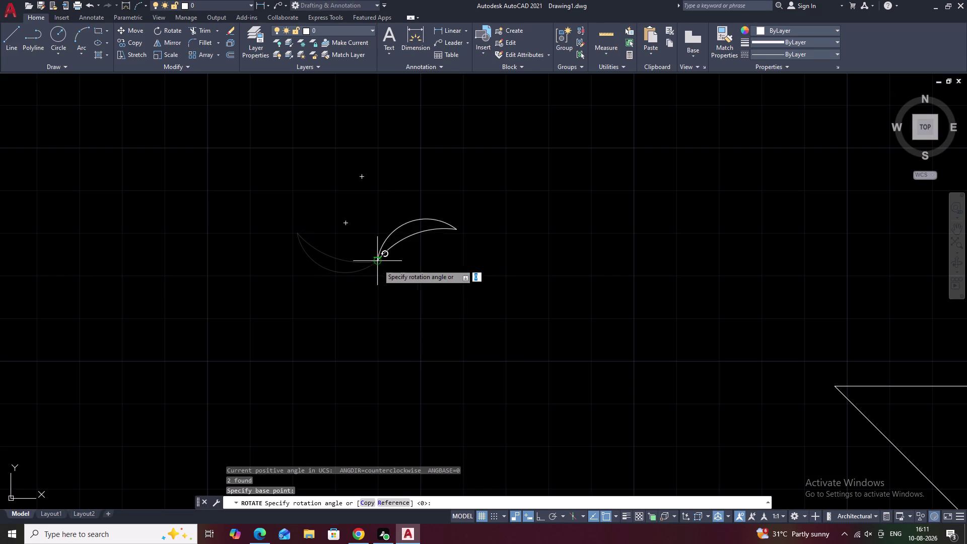
click(381, 277)
key(Escape)
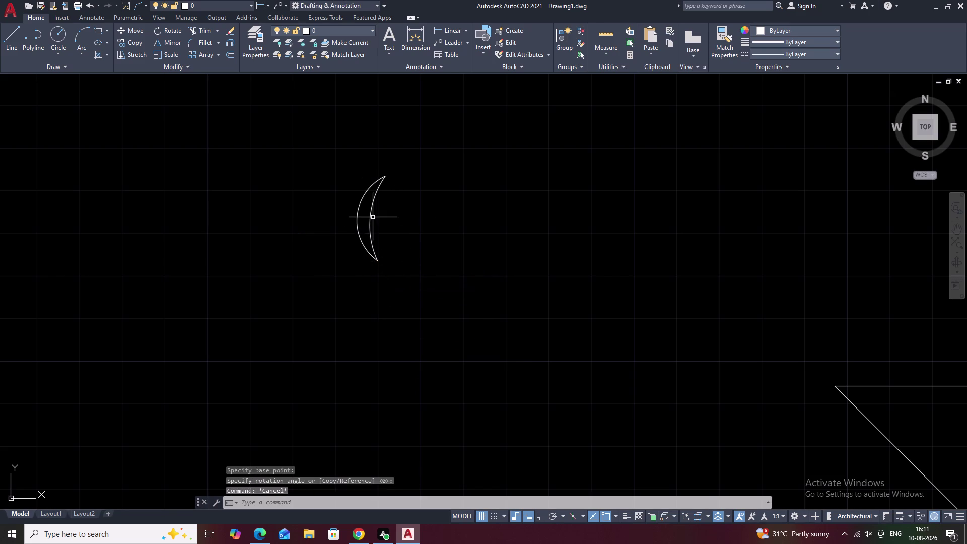
Erase the crescent's inner arc, leaving a single arc.
scroll(up, 3)
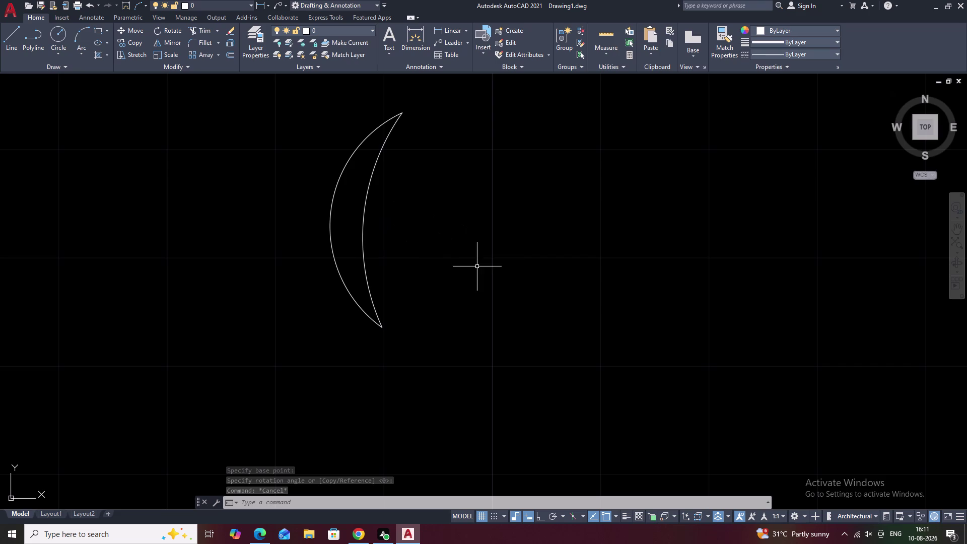
click(366, 198)
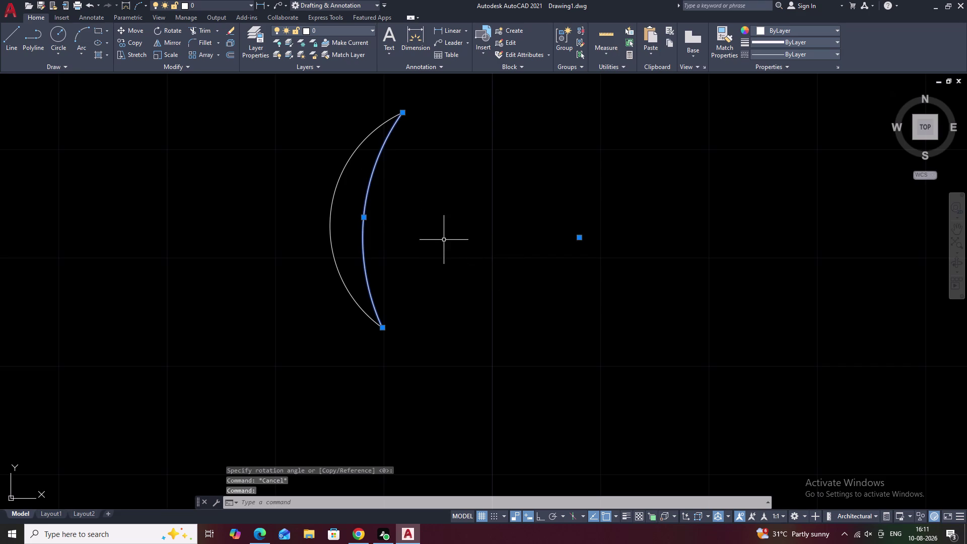
text(e)
key(space)
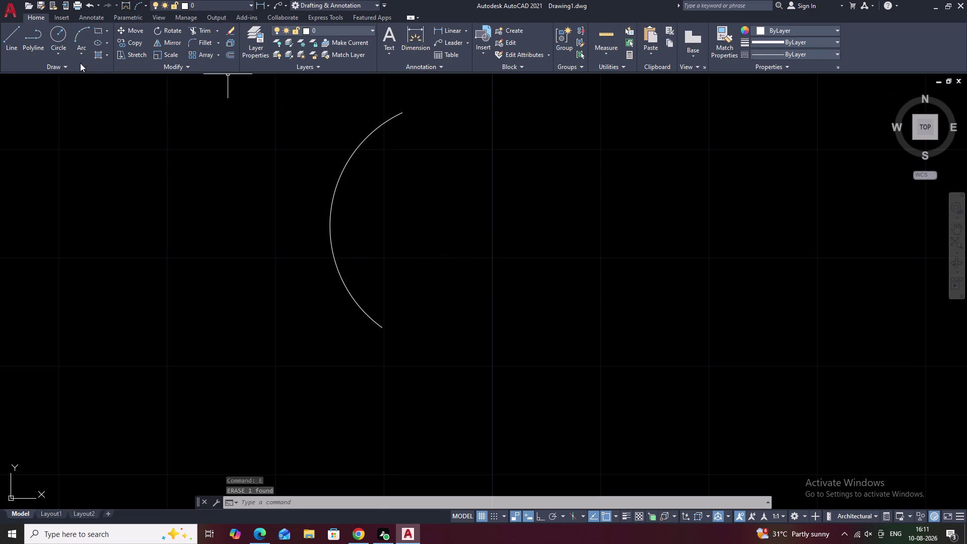
Draw a Start-End-Direction arc between the arc's top and bottom endpoints, then select both arcs.
click(56, 54)
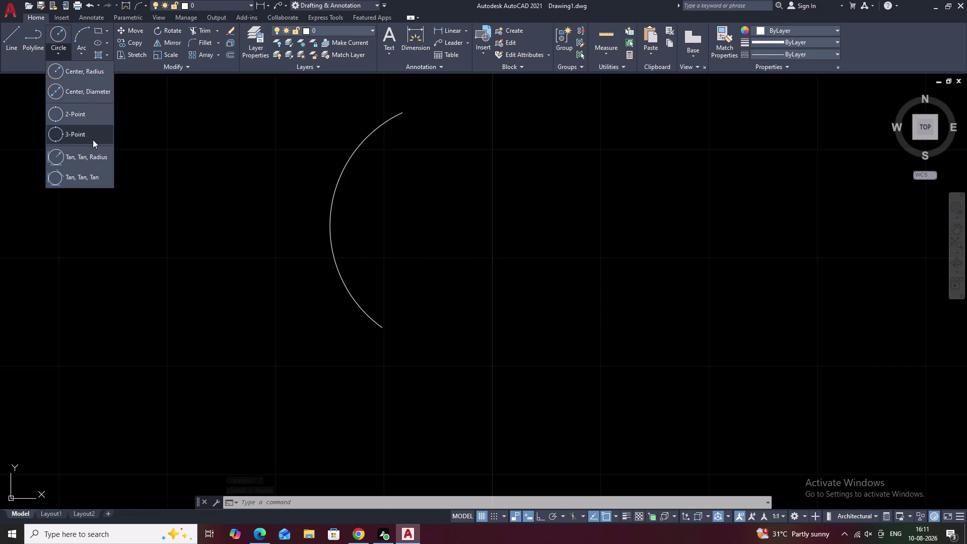
click(137, 143)
click(81, 50)
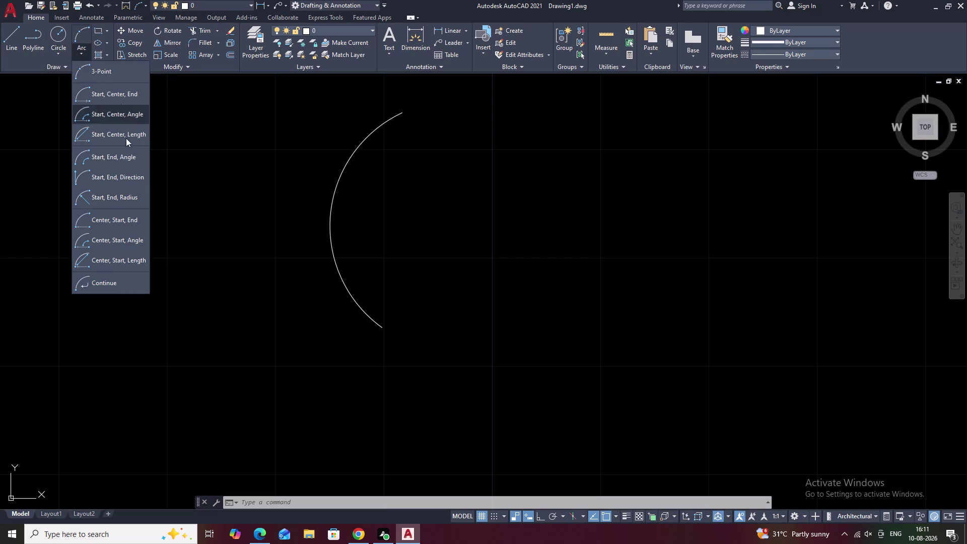
click(126, 177)
click(402, 111)
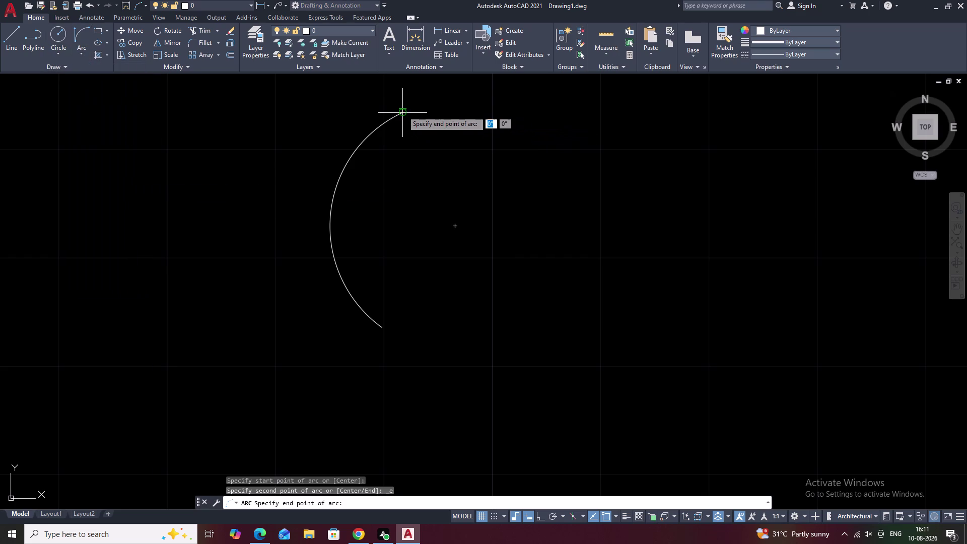
click(383, 329)
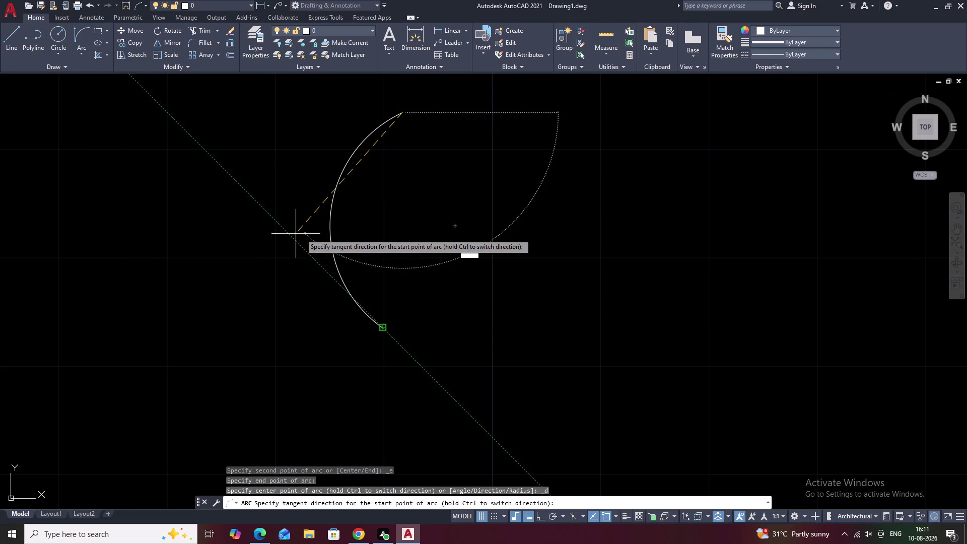
click(257, 236)
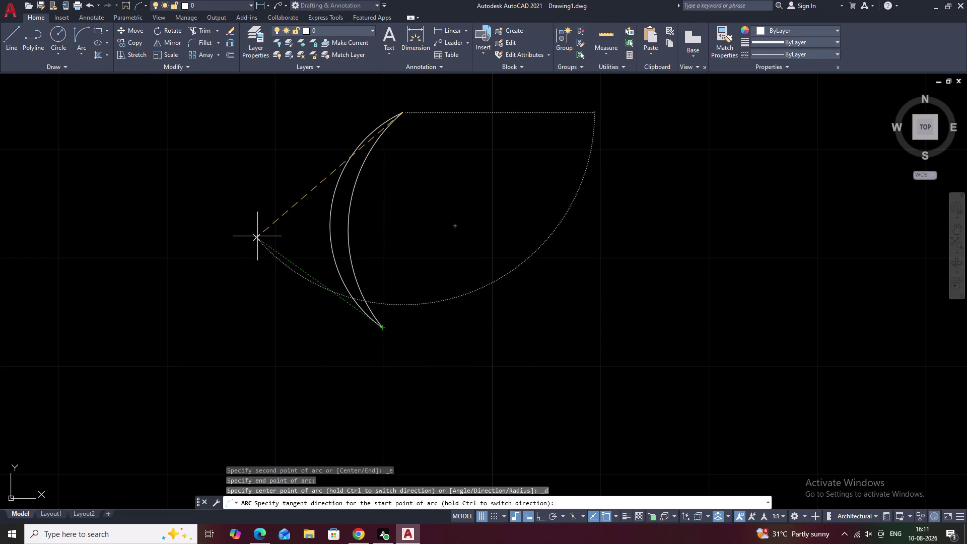
key(Escape)
drag(416, 113, 336, 120)
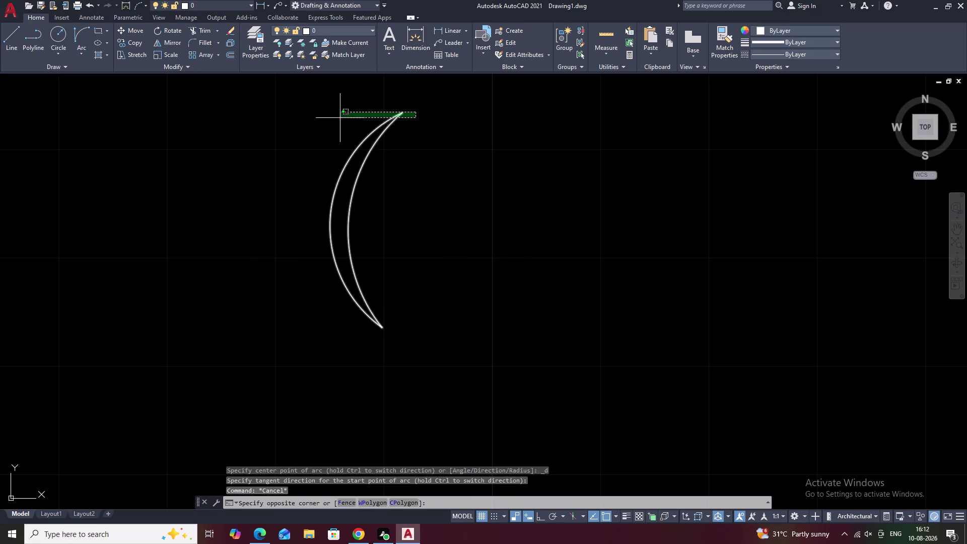
drag(336, 120, 415, 362)
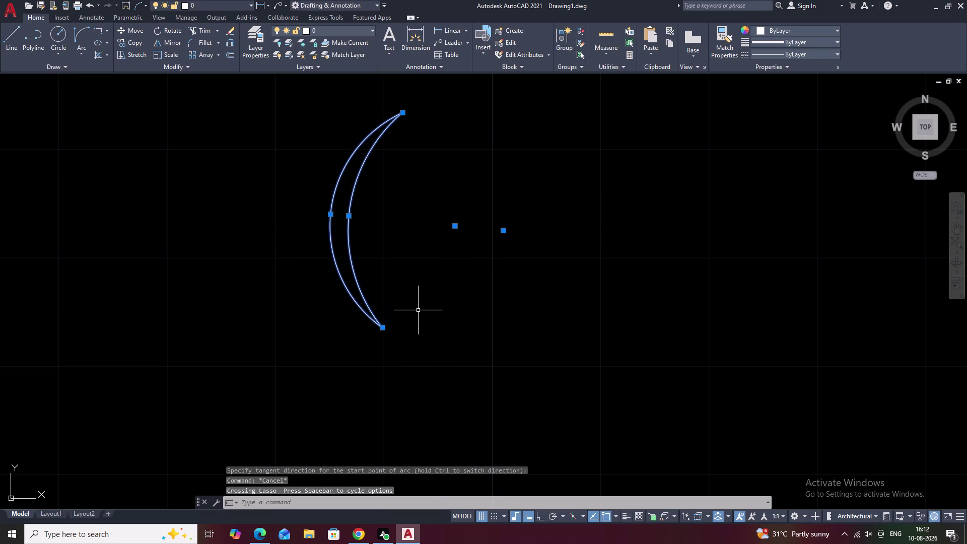
Copy the crescent from its lower tip to a point just right of it, then select the copy.
text(co)
key(space)
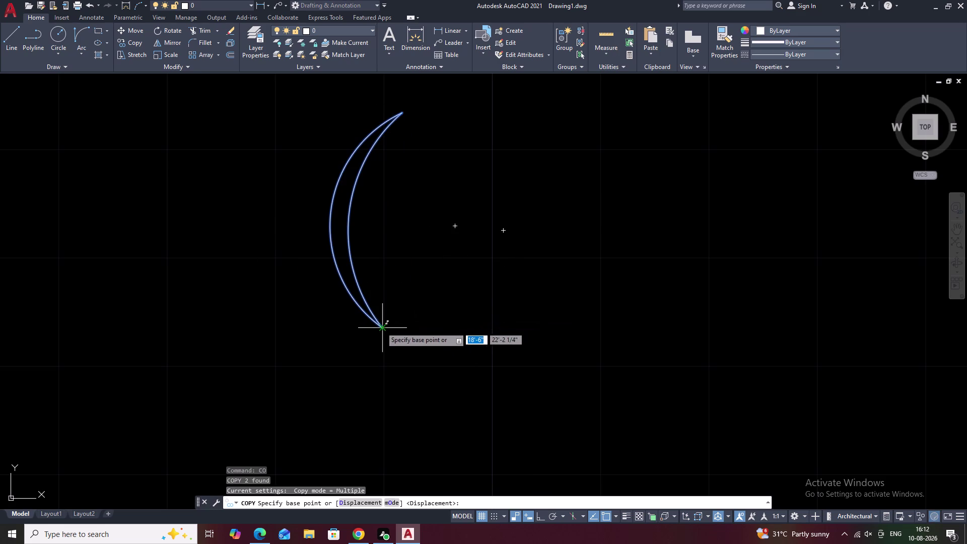
click(381, 327)
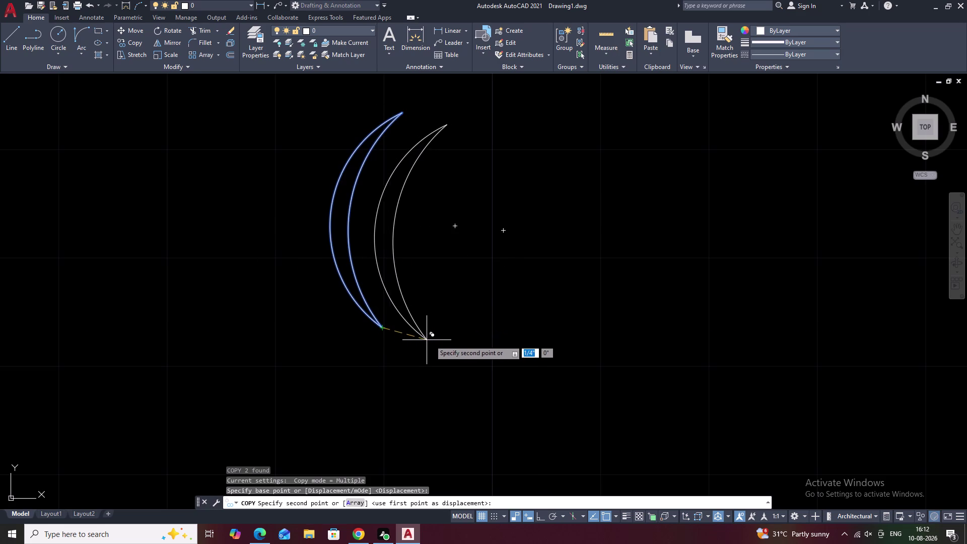
click(454, 334)
key(Escape)
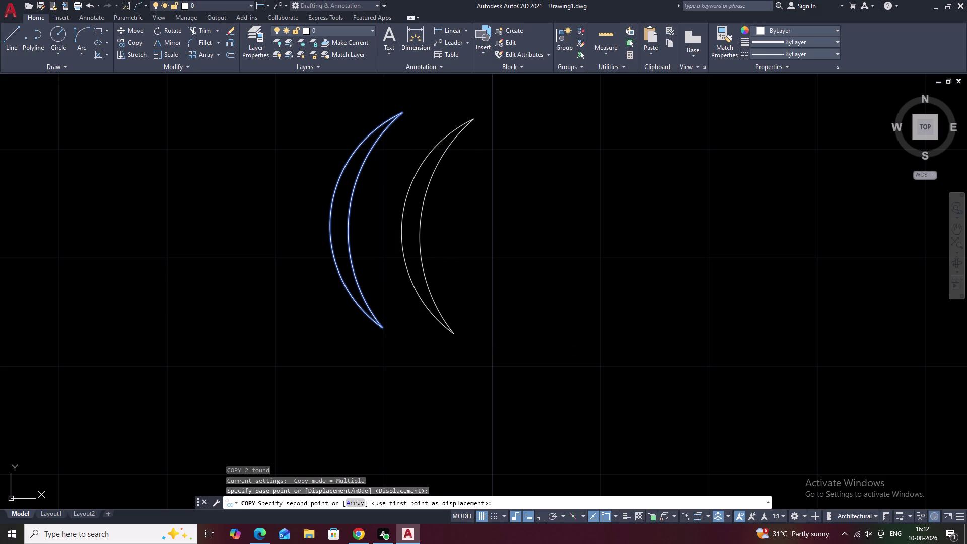
key(Escape)
key(Escape)
key(Escape)
key(Escape)
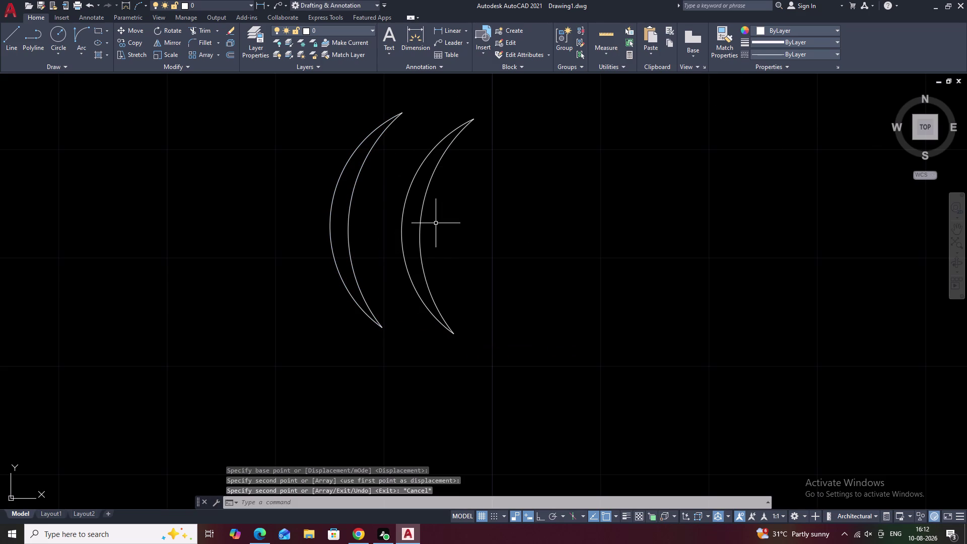
drag(459, 136, 449, 340)
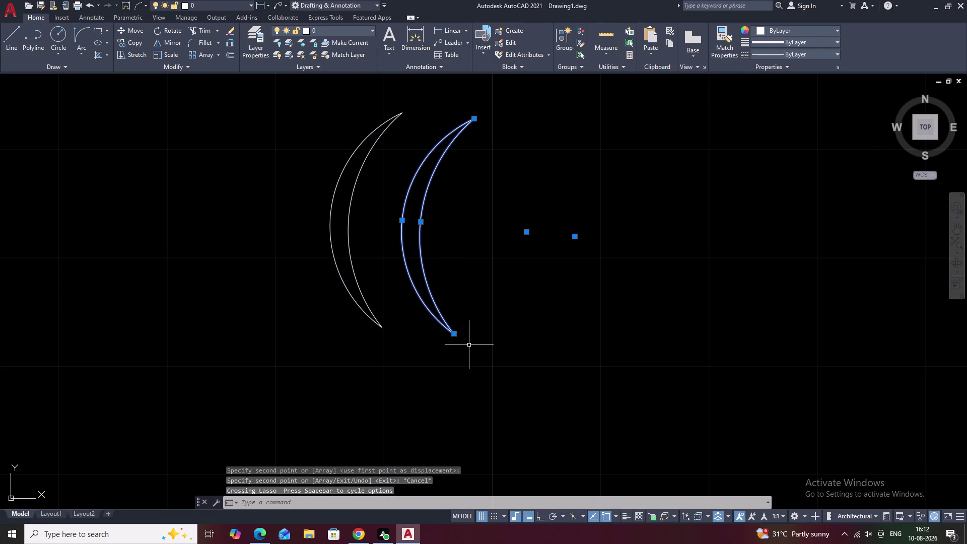
Scale the copied crescent from its lower tip, then undo the too-small result.
text(c)
key(space)
click(452, 332)
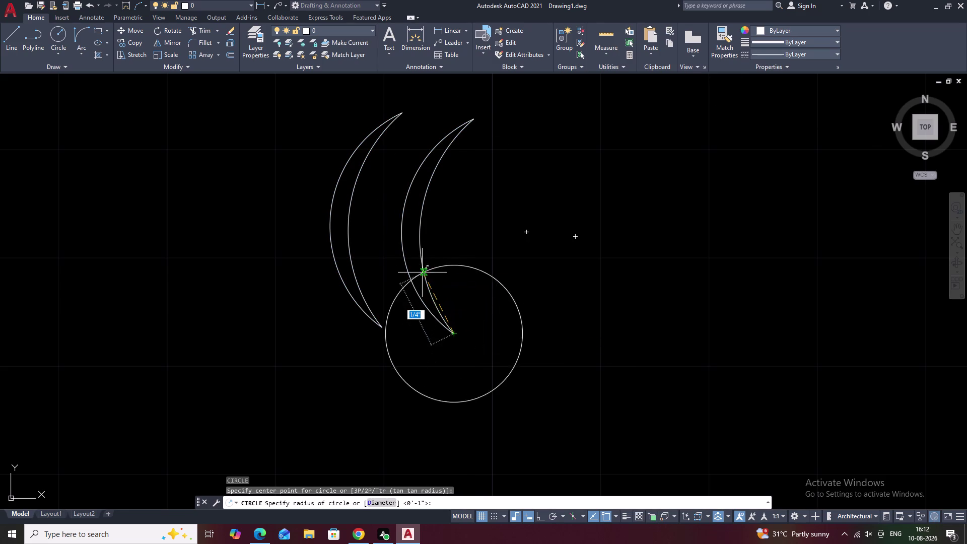
key(Escape)
drag(490, 105, 420, 156)
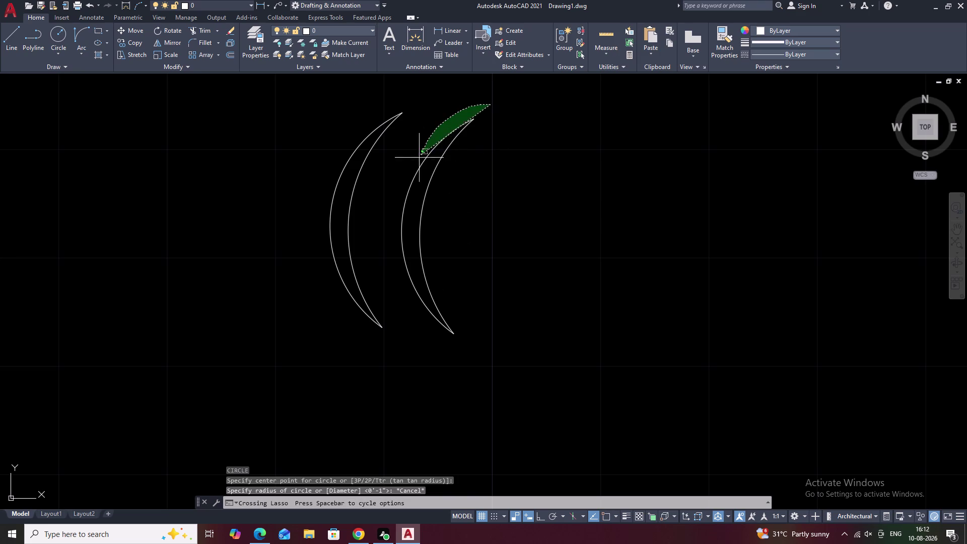
drag(420, 156, 495, 347)
text(sc)
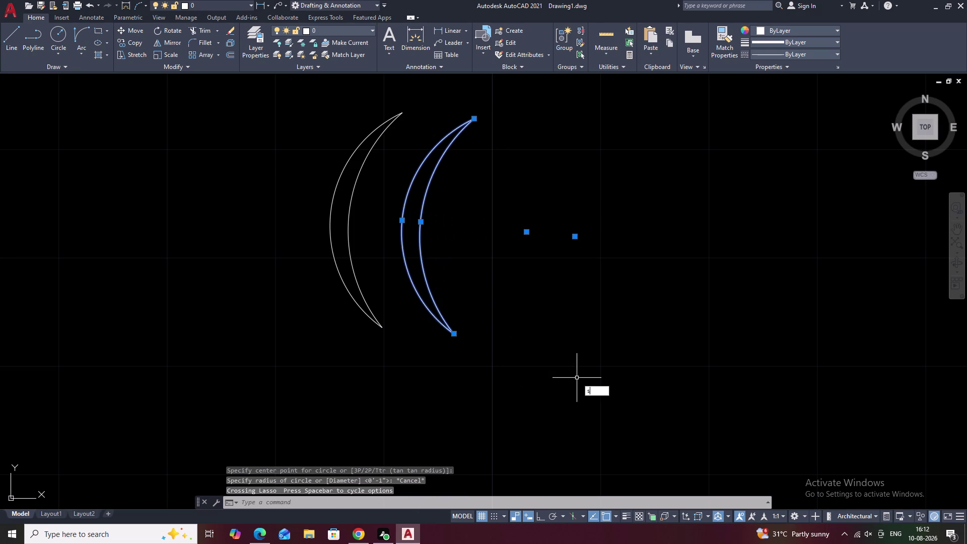
key(space)
click(454, 337)
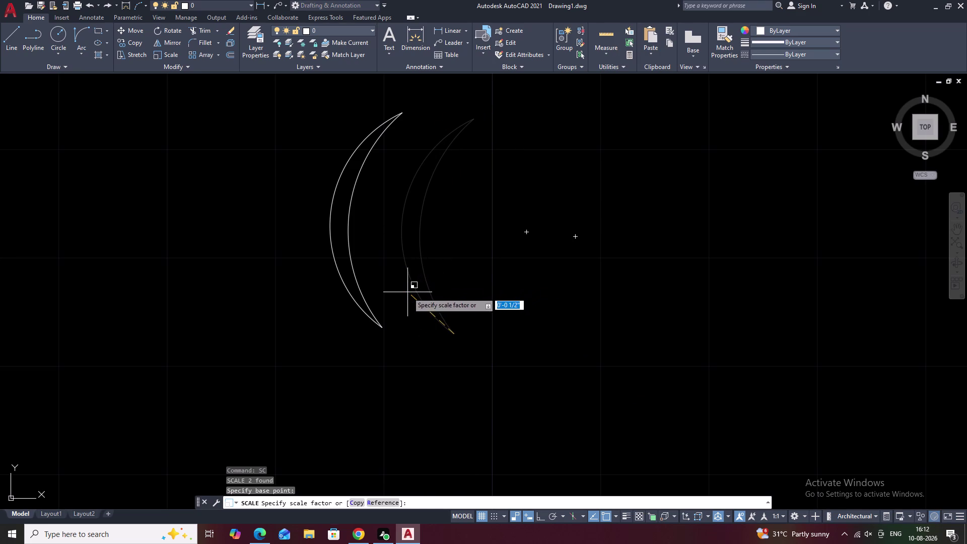
click(423, 303)
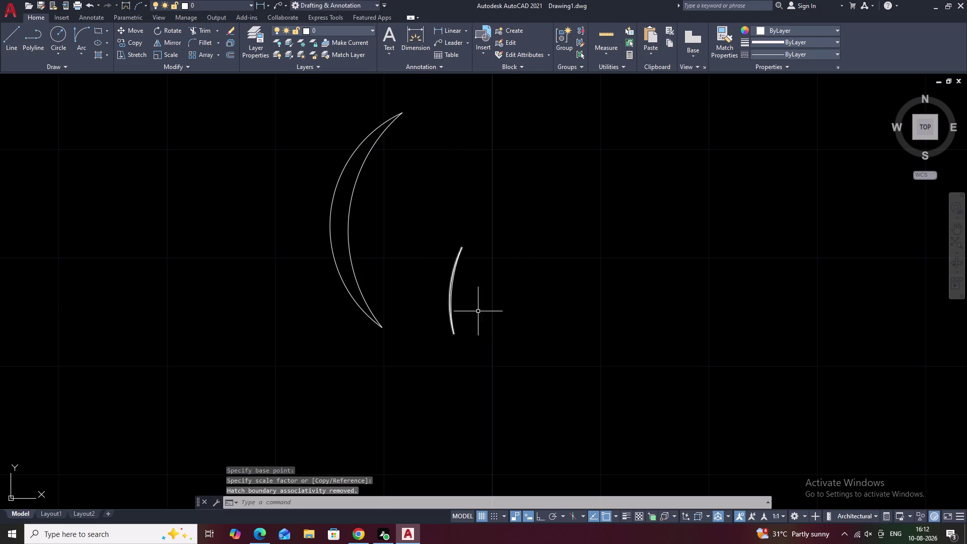
key(ctrl+z)
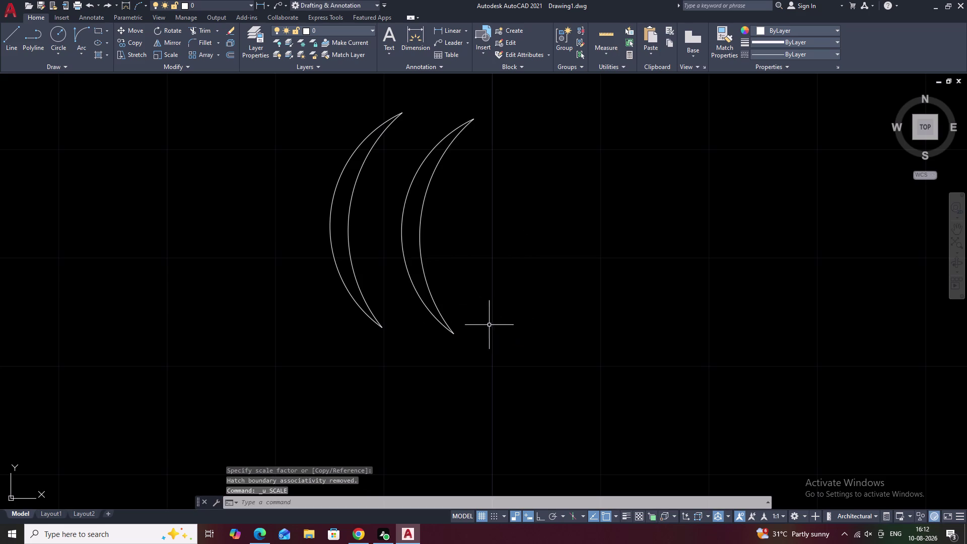
Rescale the copied crescent slightly smaller from its upper tip.
key(Escape)
drag(486, 110, 488, 337)
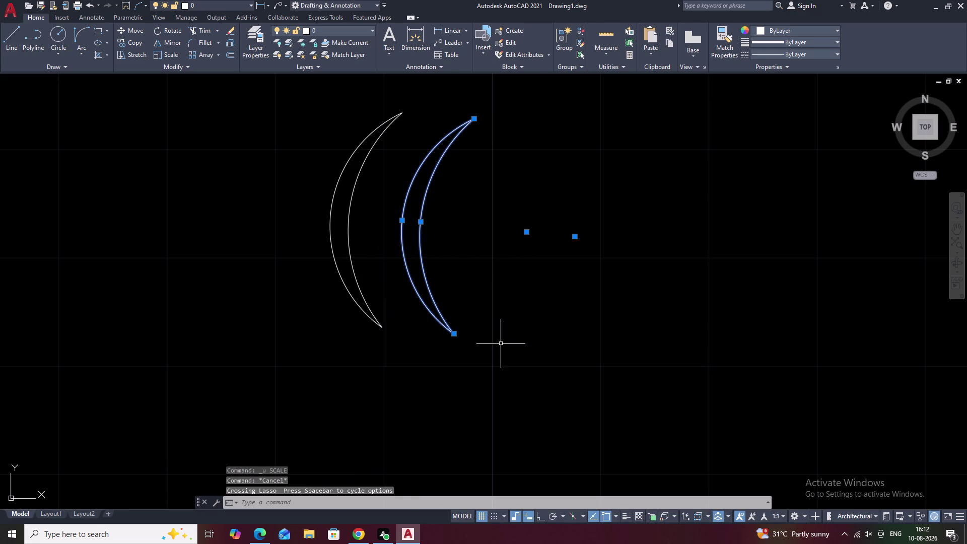
text(sc)
key(space)
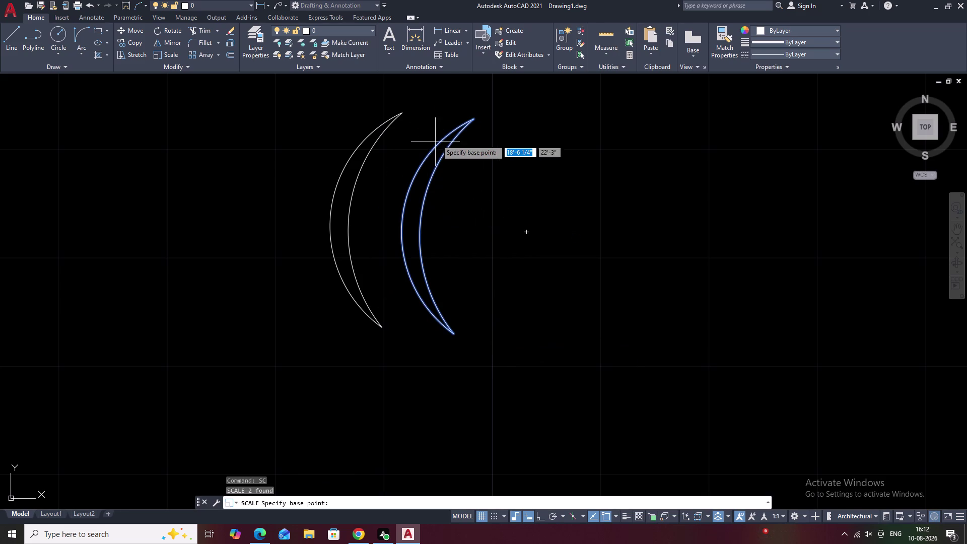
click(469, 116)
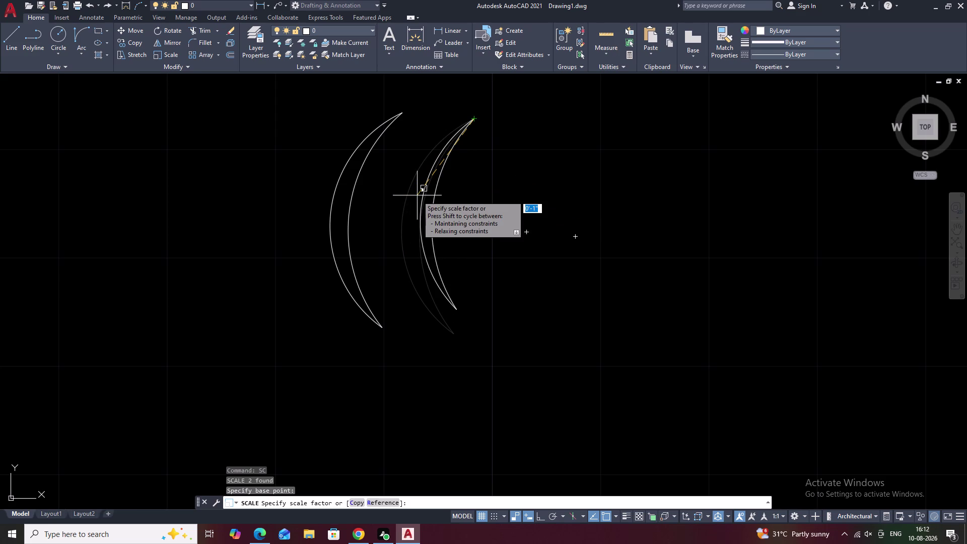
click(419, 196)
key(Escape)
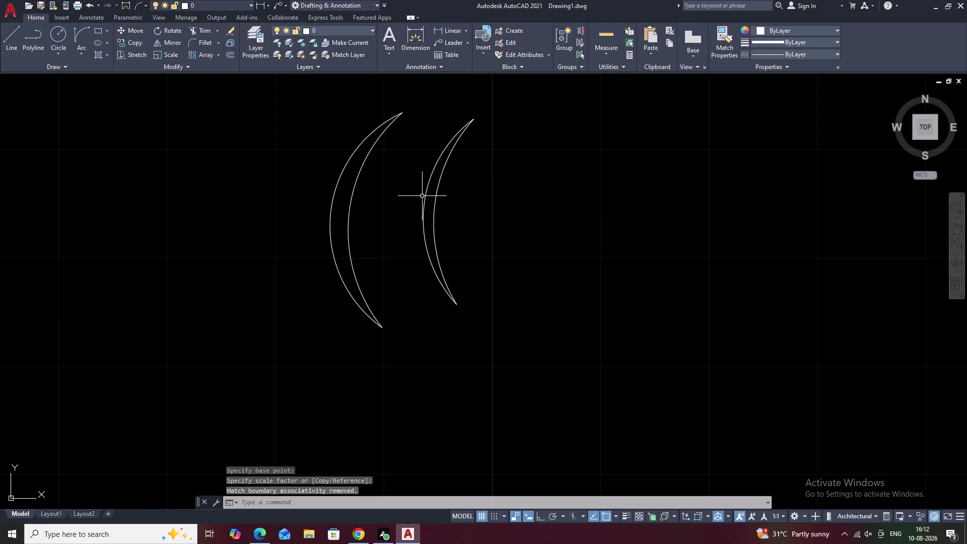
Start moving the smaller crescent, using its lower tip as base point.
drag(481, 176, 404, 282)
text(m)
key(space)
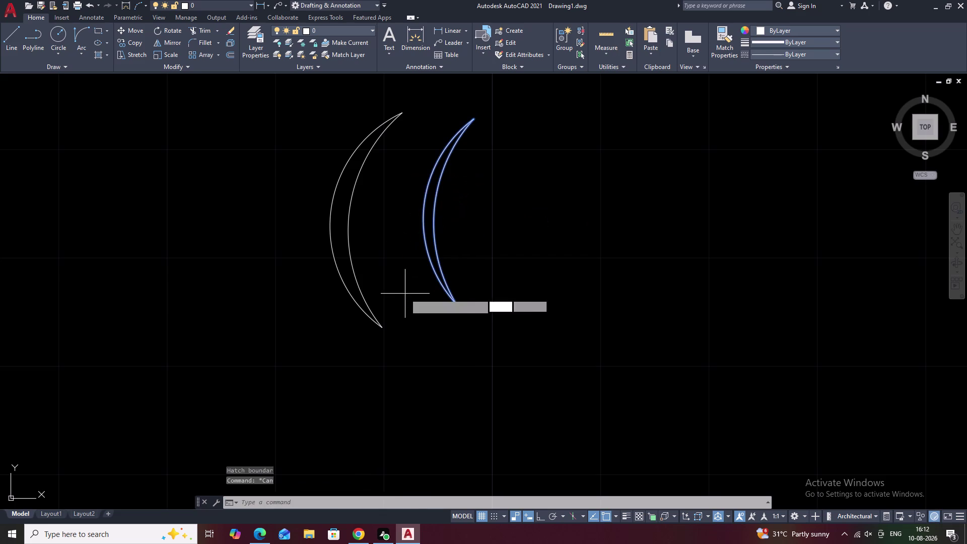
click(459, 305)
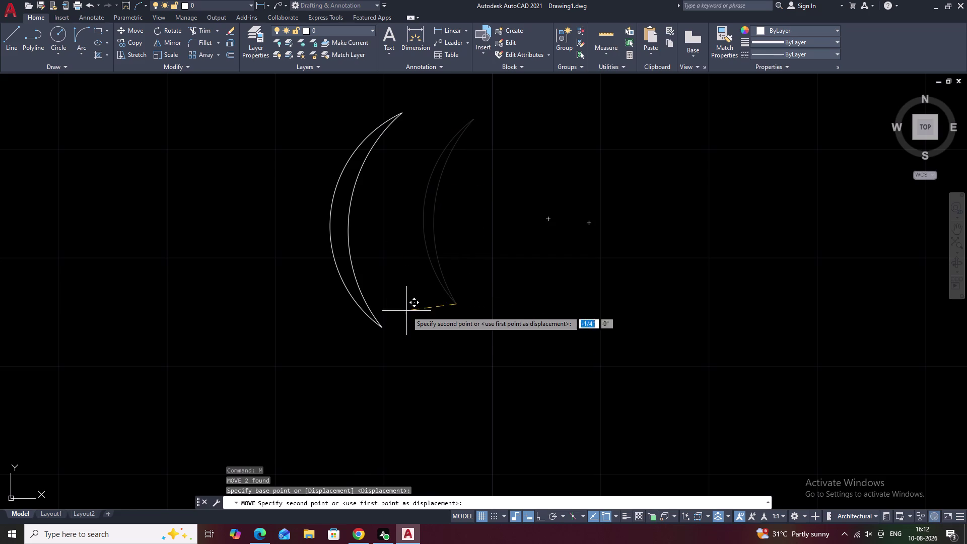
Snap the small crescent's lower tip onto the original crescent's lower tip.
click(381, 326)
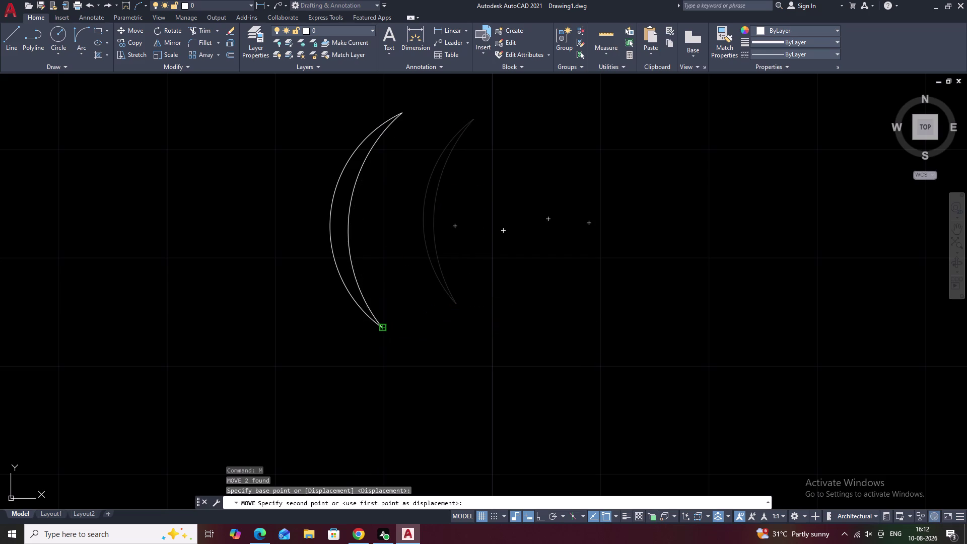
key(Escape)
middle_drag(408, 250, 435, 267)
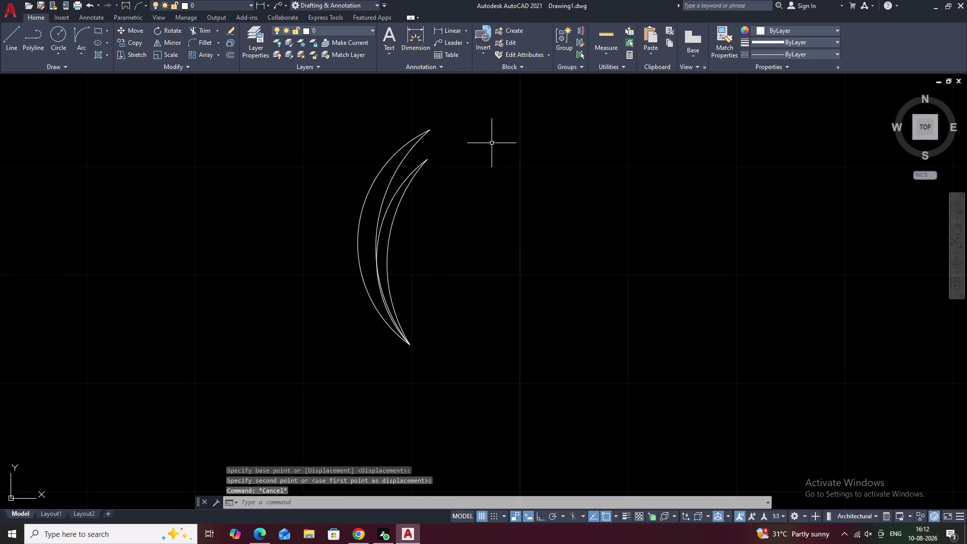
Select all four arcs of the leaf and start copying them.
drag(464, 123, 454, 121)
drag(444, 121, 401, 356)
key(Escape)
key(Escape)
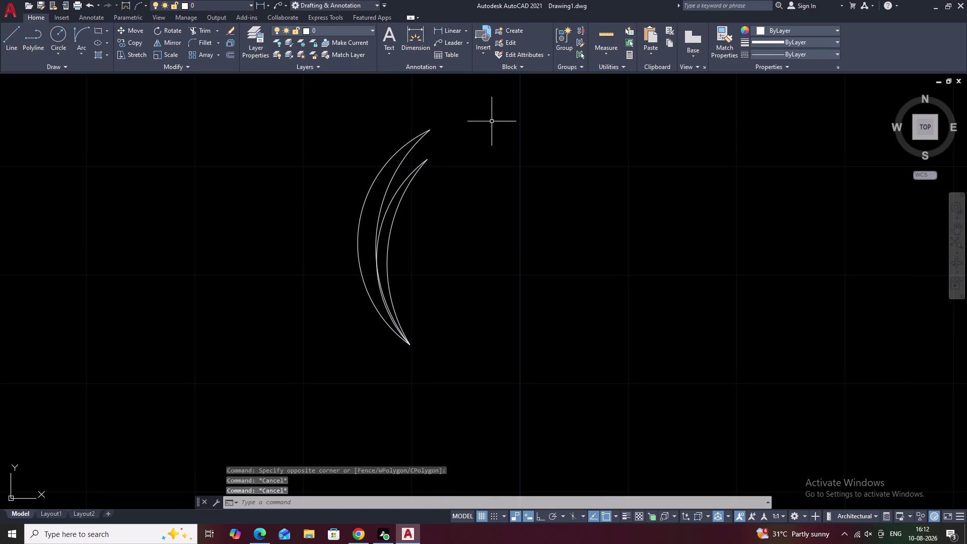
drag(462, 110, 422, 386)
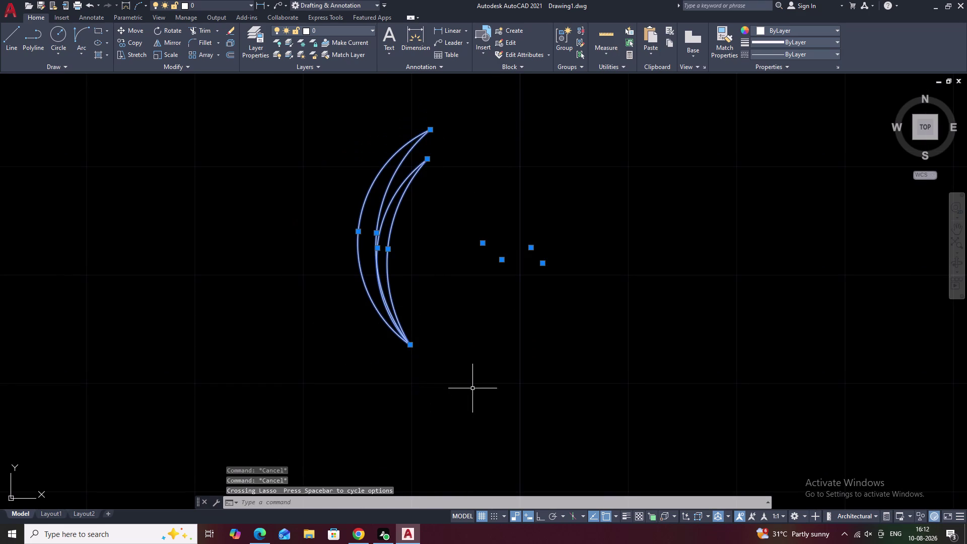
text(co)
key(space)
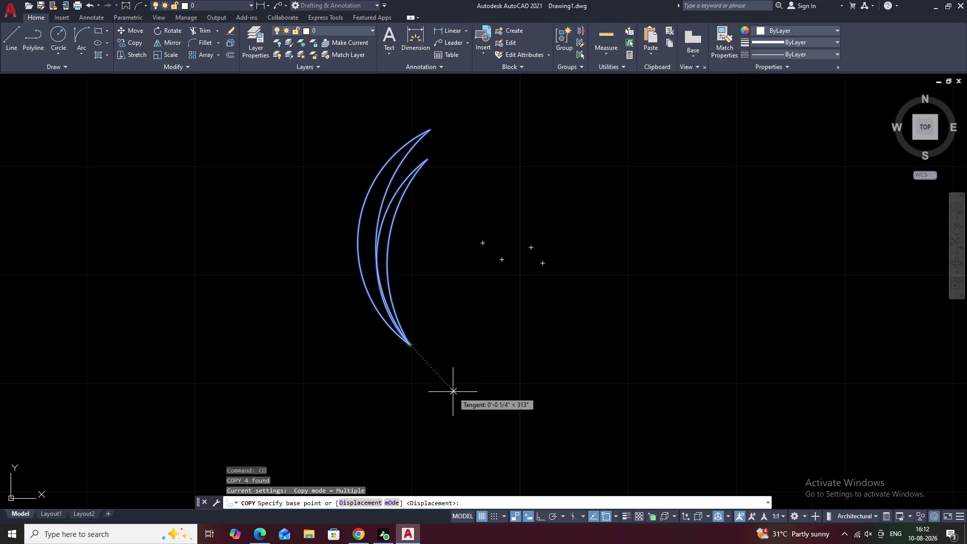
Copy the crescent leaf arcs from their lower tip to the foot of the wall's left edge.
click(407, 345)
scroll(down, 3)
middle_drag(620, 392, 425, 347)
scroll(up, 3)
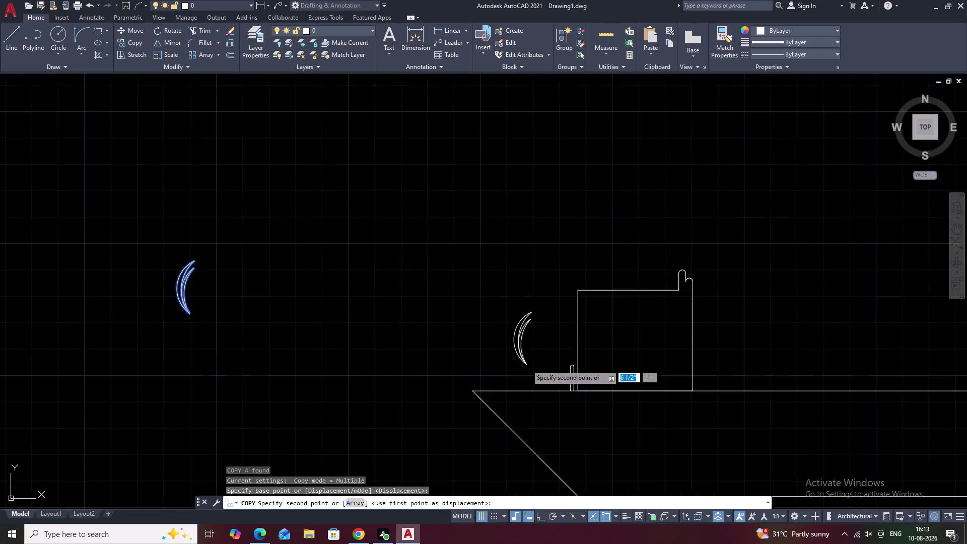
middle_drag(641, 405, 475, 376)
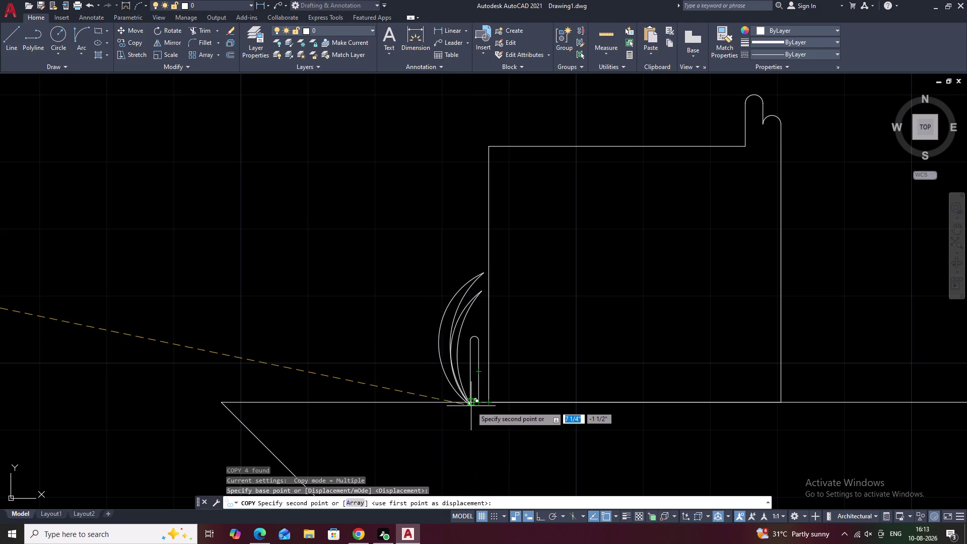
click(472, 404)
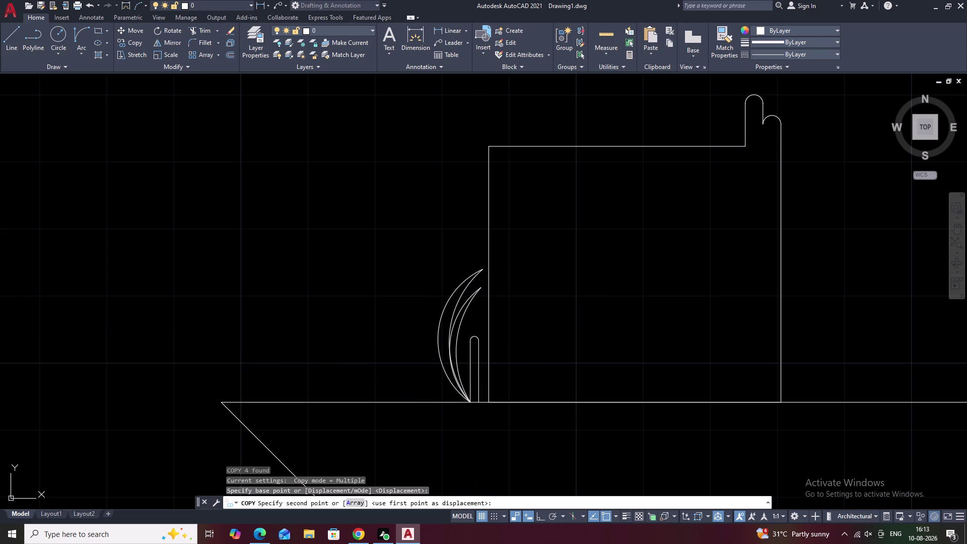
key(Escape)
Pan along the wall and lasso-select the loose crescent arcs.
scroll(down, 3)
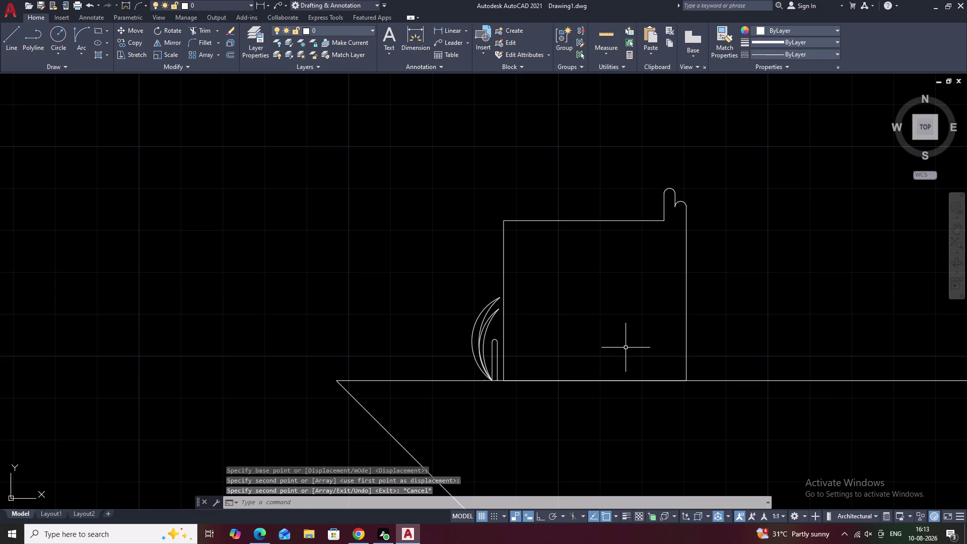
scroll(down, 3)
middle_drag(634, 324, 564, 323)
scroll(up, 3)
middle_drag(547, 333, 522, 323)
middle_drag(602, 322, 614, 336)
middle_drag(401, 285, 614, 337)
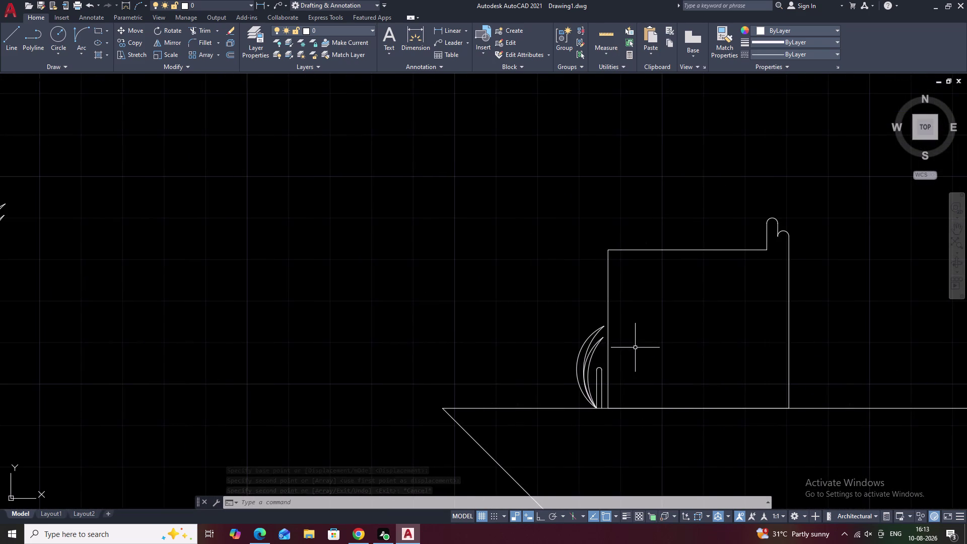
middle_drag(436, 300, 683, 344)
middle_drag(384, 289, 604, 331)
drag(502, 295, 537, 381)
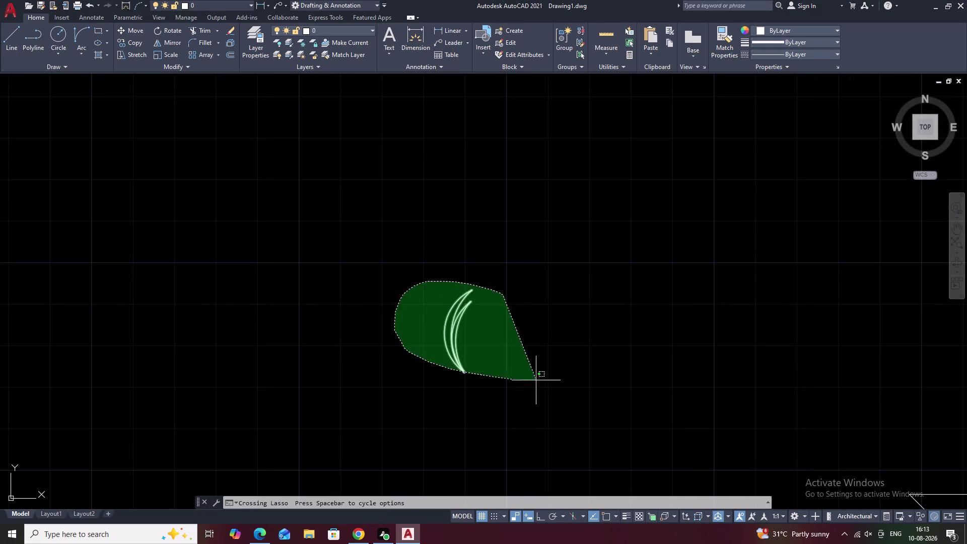
Mirror the selected arcs across a vertical line with MI, keeping the originals.
text(mi)
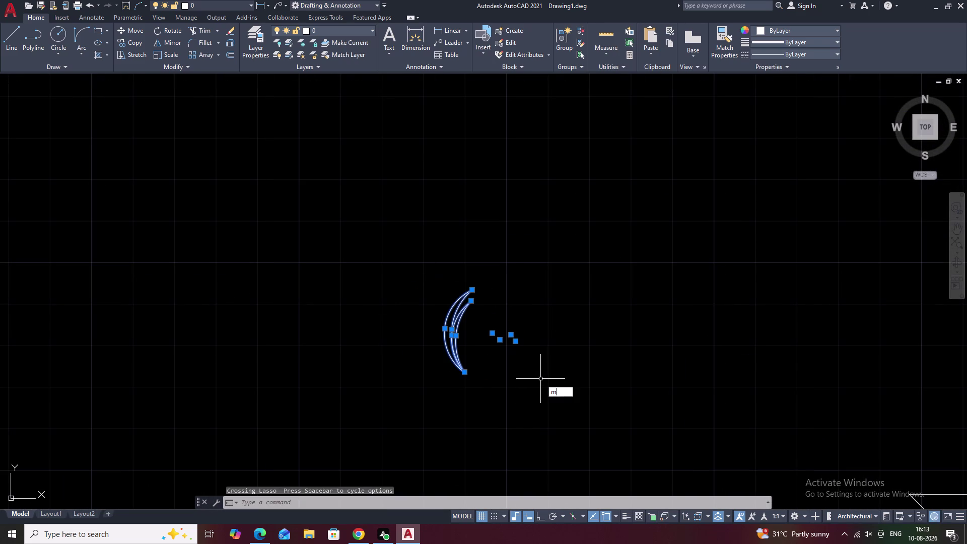
key(space)
click(564, 374)
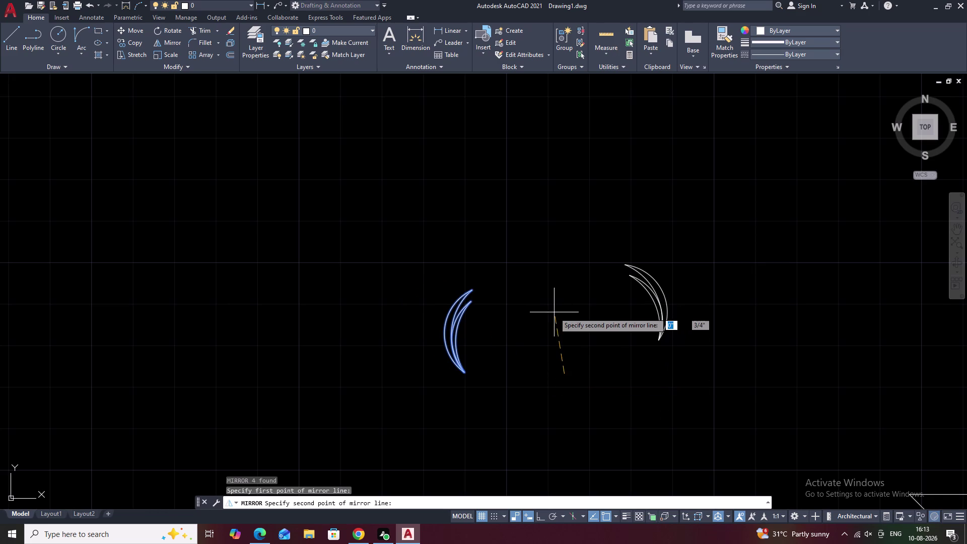
key(F8)
click(558, 321)
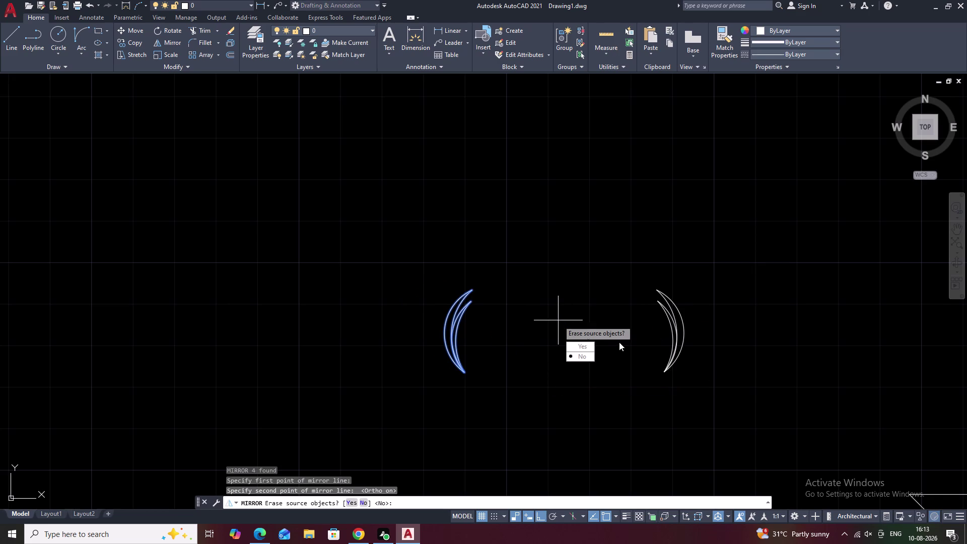
drag(589, 359, 558, 321)
Start moving the mirrored arcs from their bottom tip, cancel, and reselect them.
drag(698, 271, 651, 374)
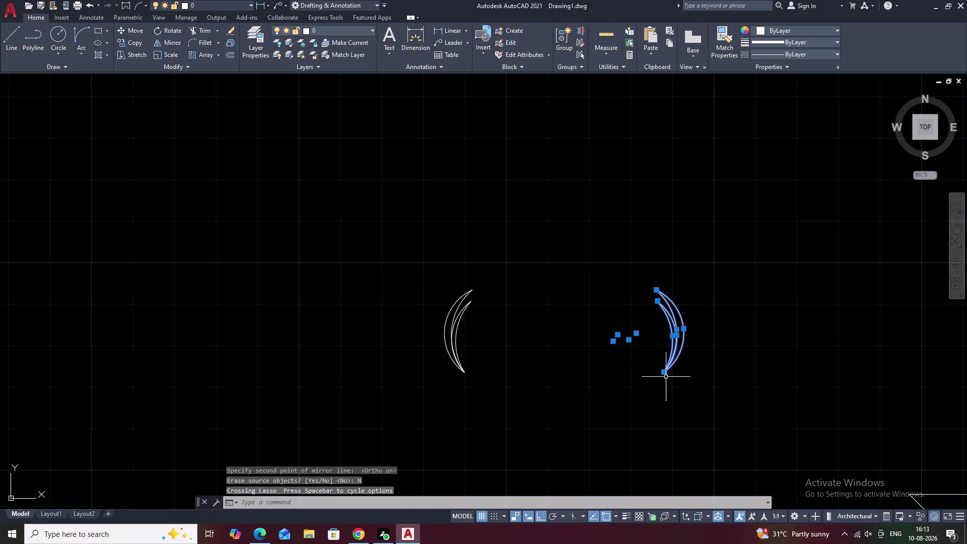
text(m)
key(space)
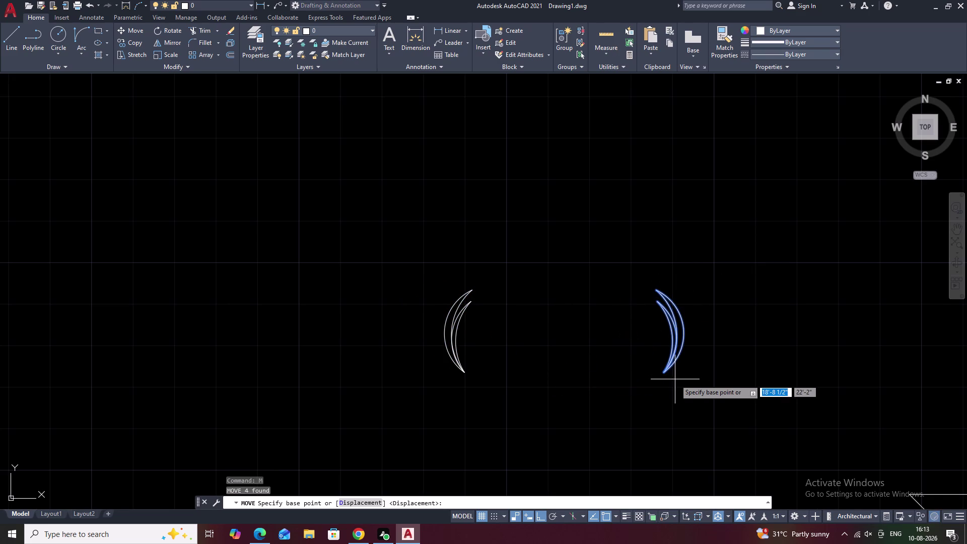
click(665, 374)
scroll(down, 3)
key(Escape)
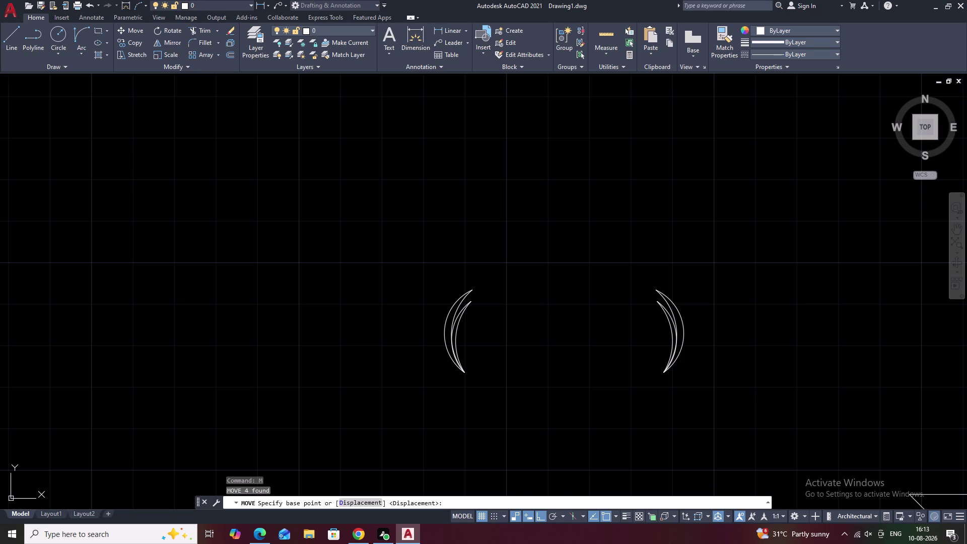
key(Escape)
key(Escape)
key(Escape)
key(Escape)
key(Escape)
key(Escape)
key(Escape)
key(Escape)
key(Escape)
key(Escape)
key(Escape)
key(Escape)
key(Escape)
key(Escape)
key(Escape)
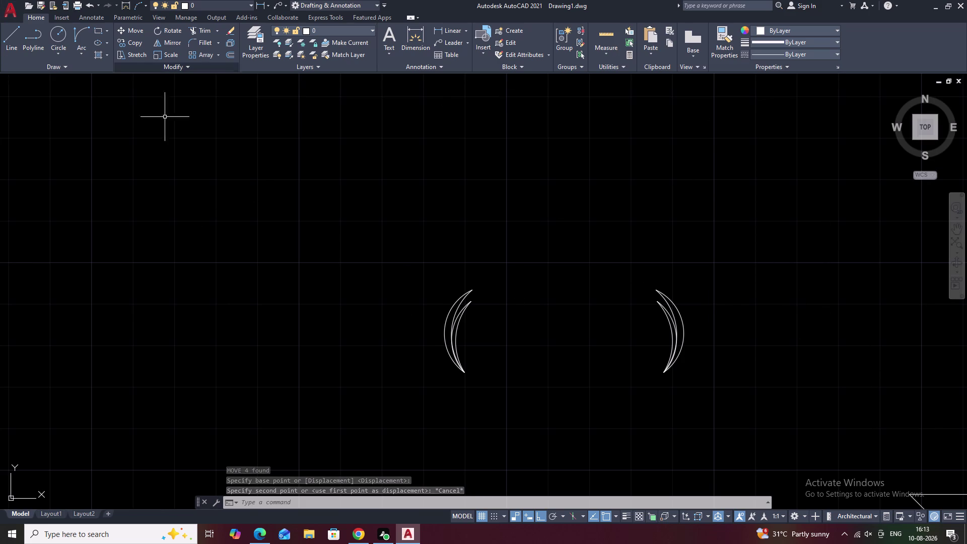
drag(736, 276, 752, 424)
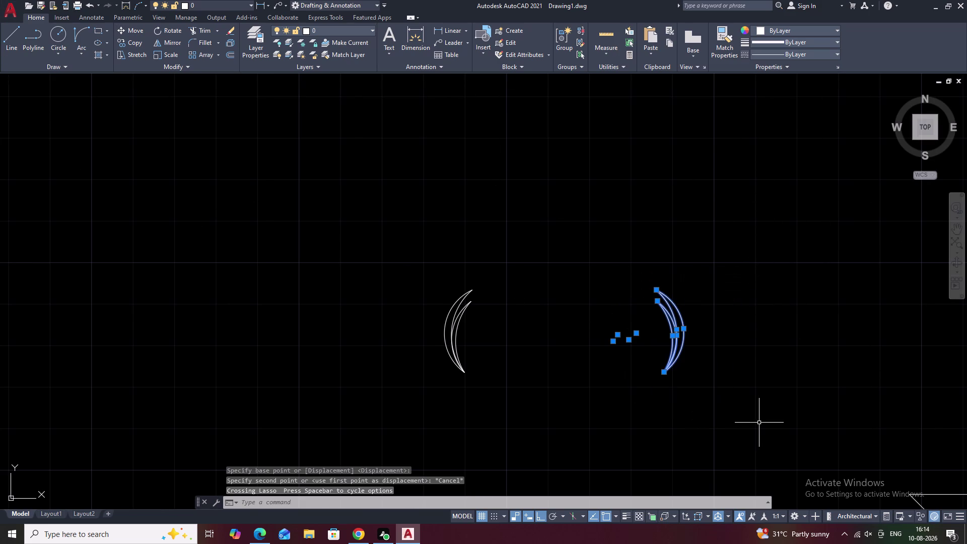
Move the mirrored arcs onto the wall's left foot with Ortho off, then select the wall piece.
text(m)
key(space)
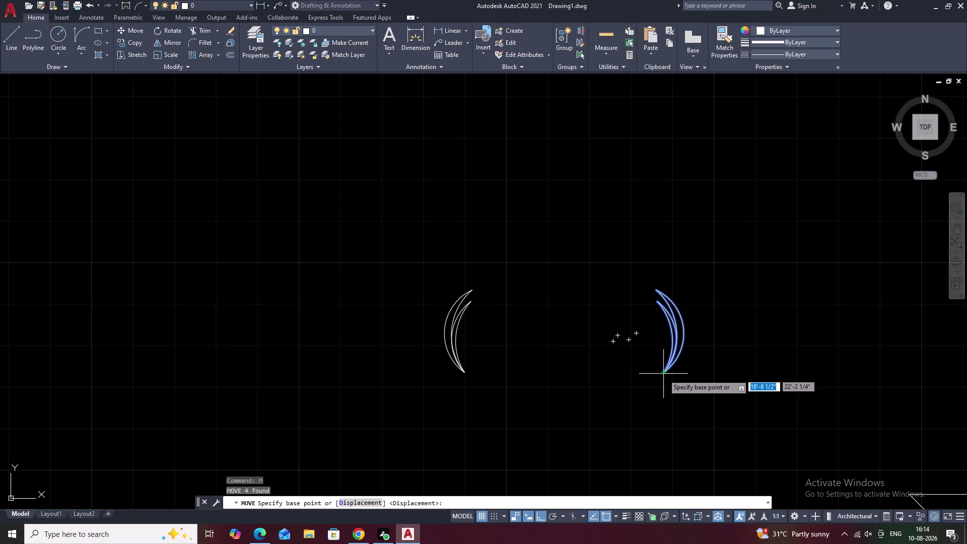
click(663, 375)
scroll(down, 3)
middle_drag(886, 415, 392, 331)
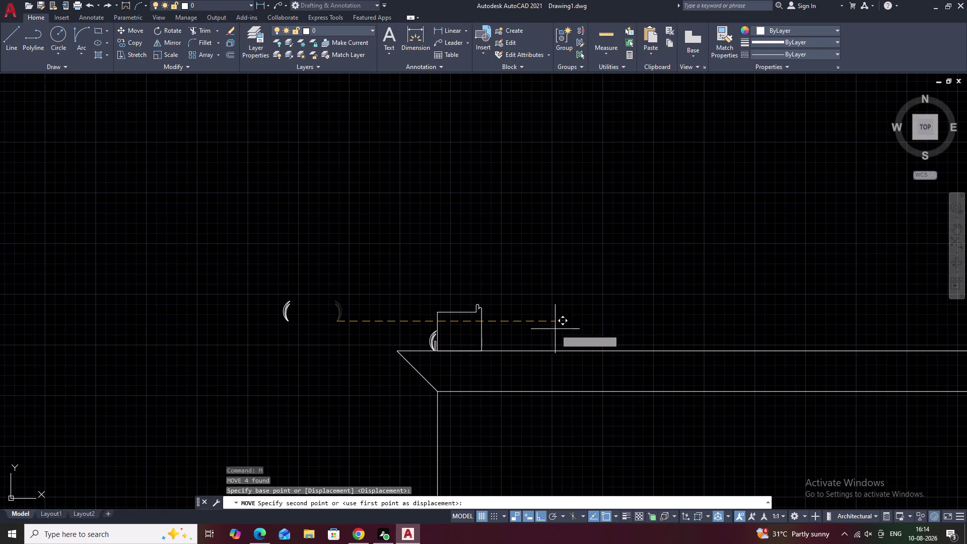
scroll(up, 3)
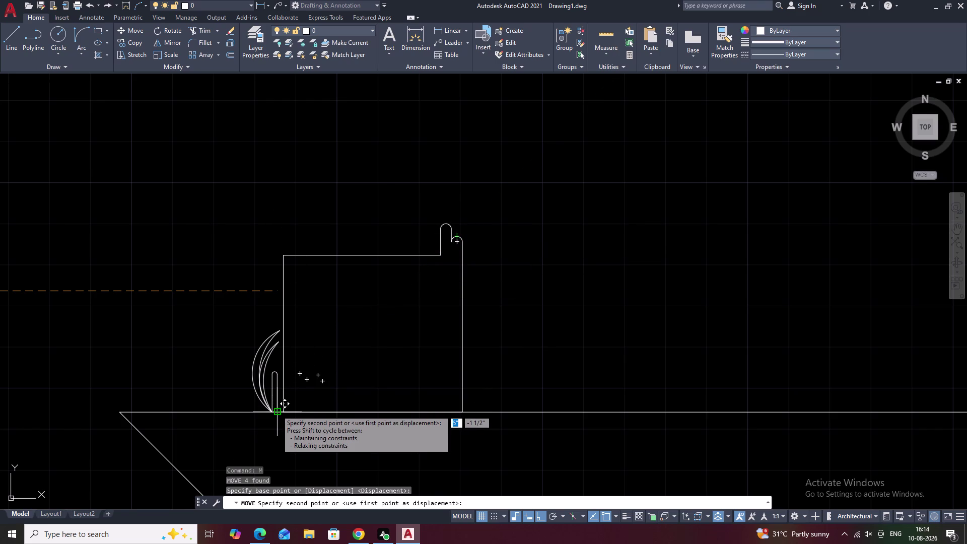
key(F8)
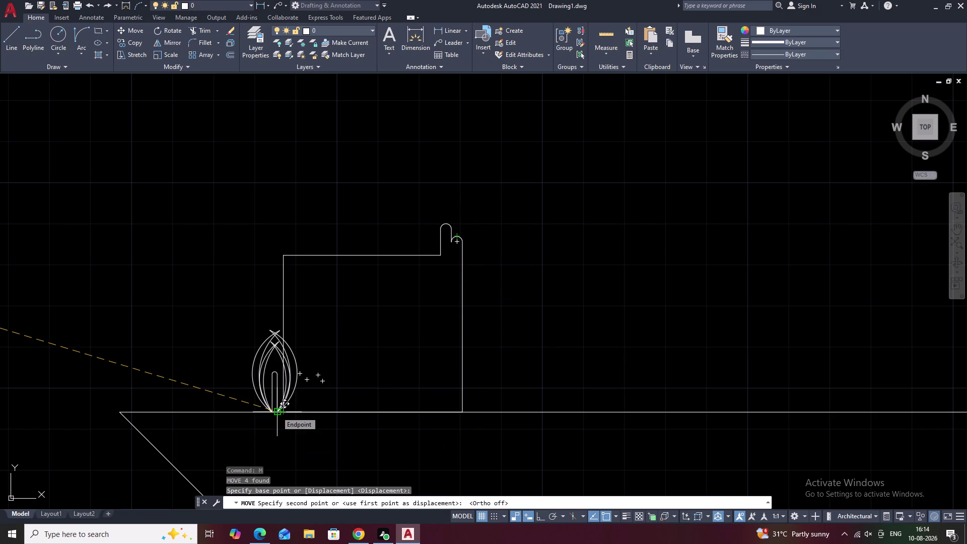
click(276, 411)
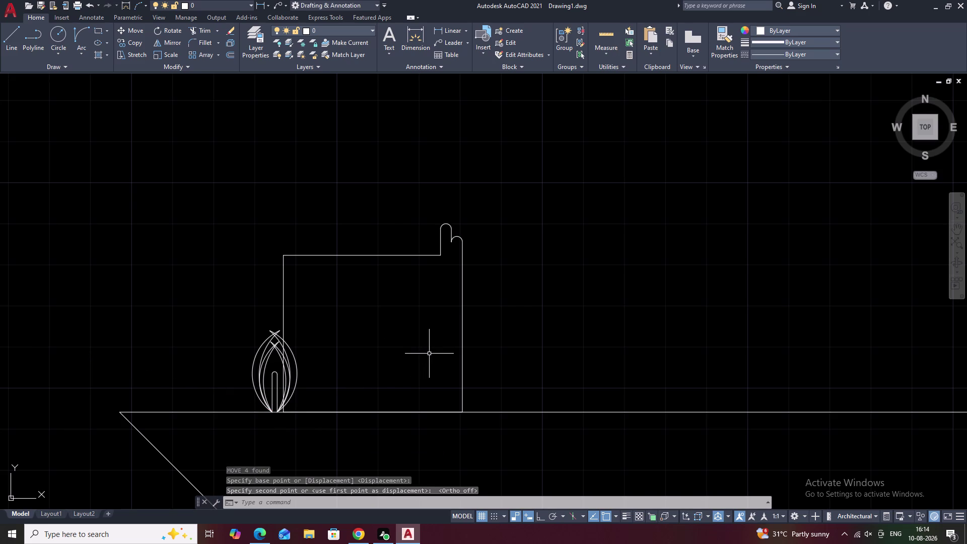
drag(701, 275, 274, 351)
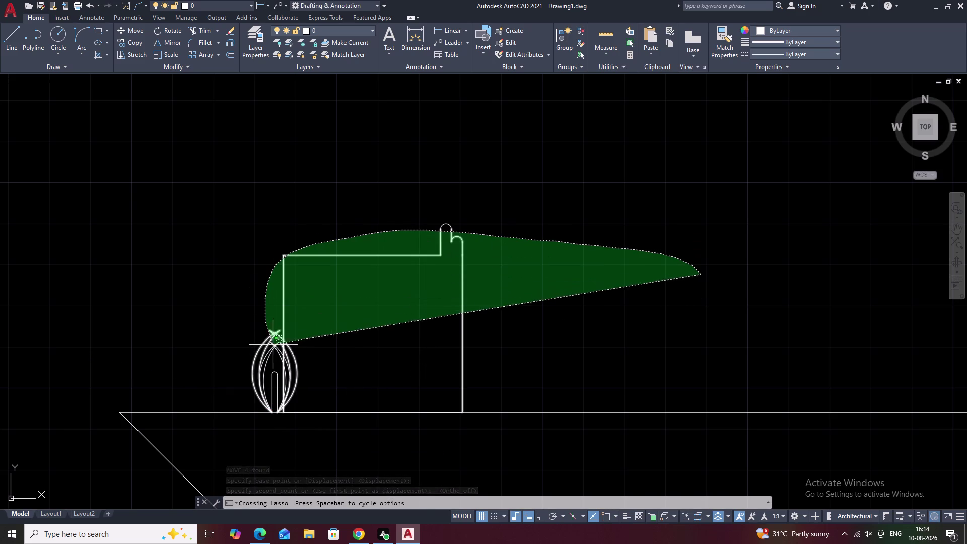
drag(275, 351, 260, 383)
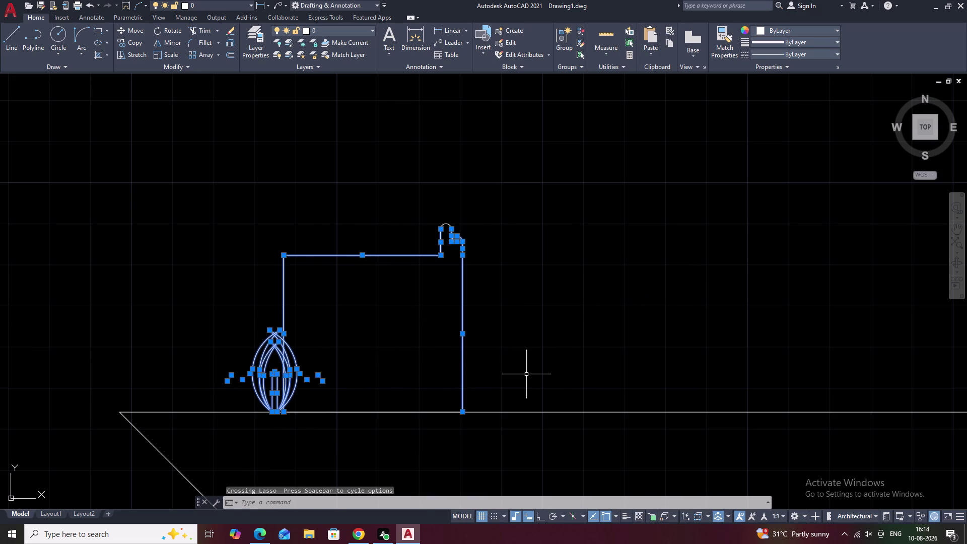
Try a one-row rectangular array with 2" column spacing, then cancel and undo it.
click(210, 53)
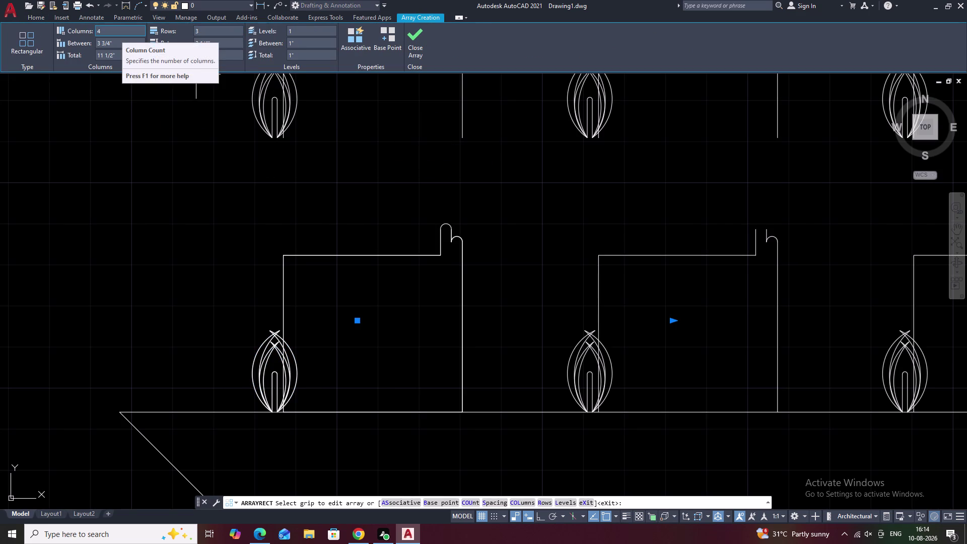
click(212, 32)
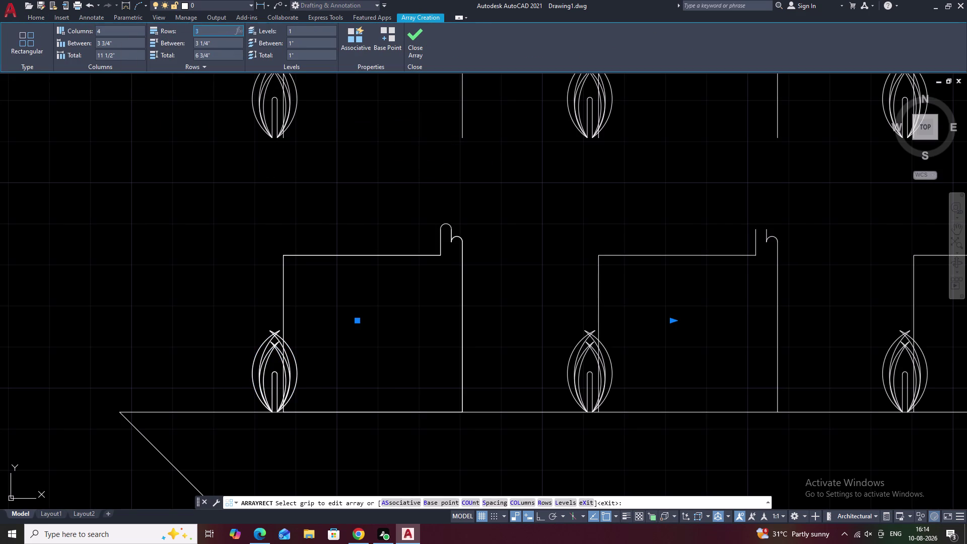
key(BackSpace)
key(1)
click(207, 122)
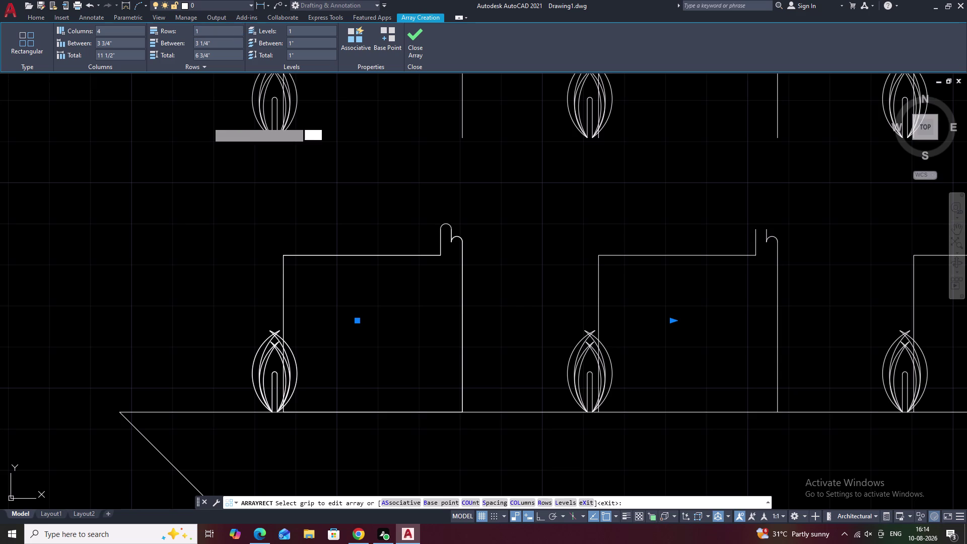
scroll(down, 3)
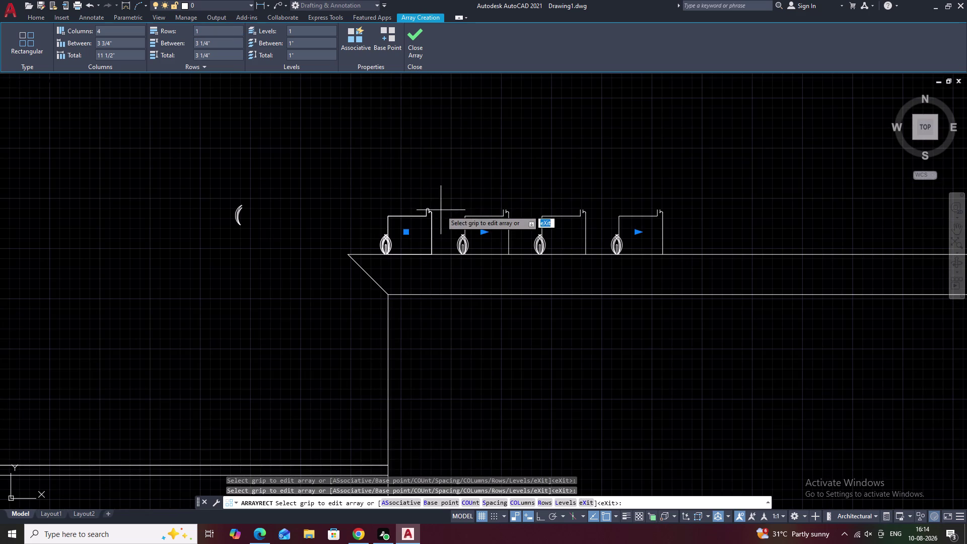
click(117, 41)
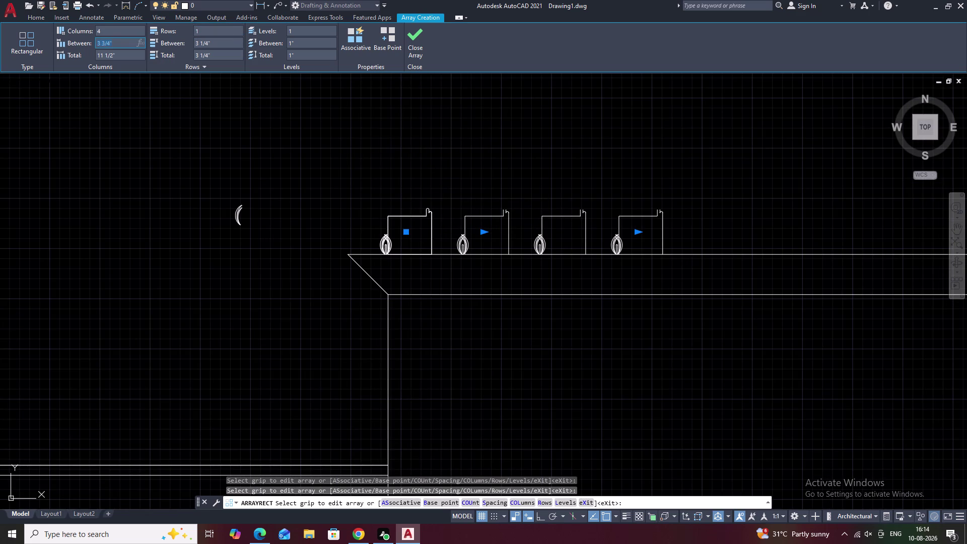
key(BackSpace)
key(2)
click(136, 135)
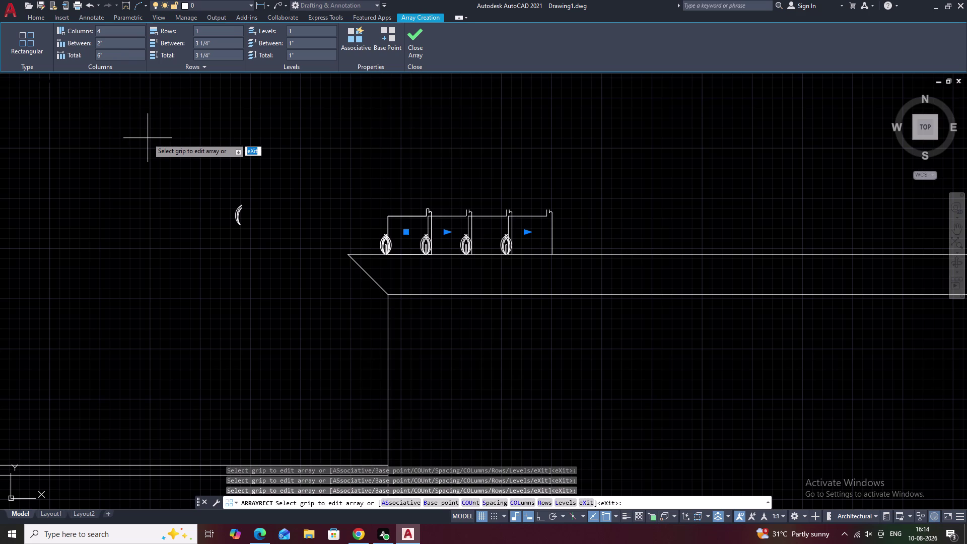
scroll(up, 3)
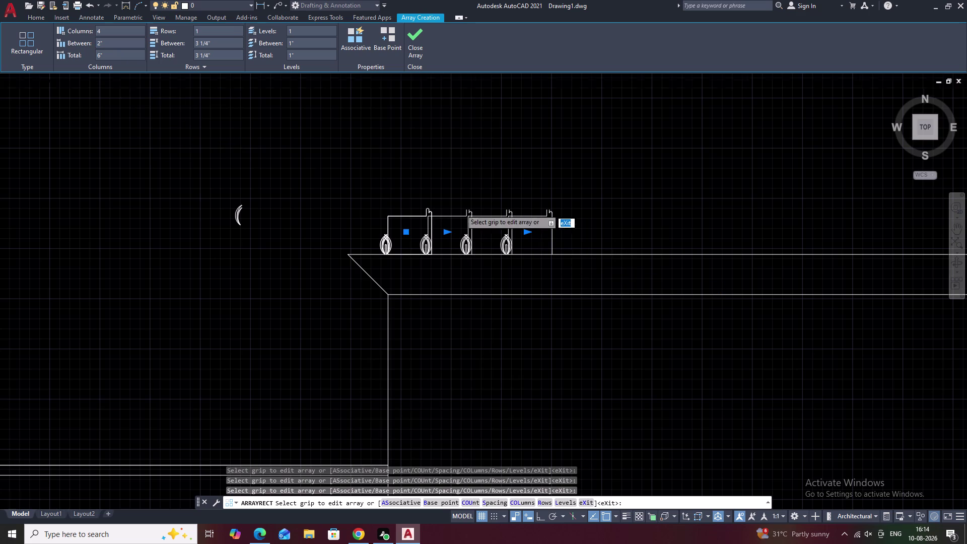
scroll(up, 3)
scroll(down, 3)
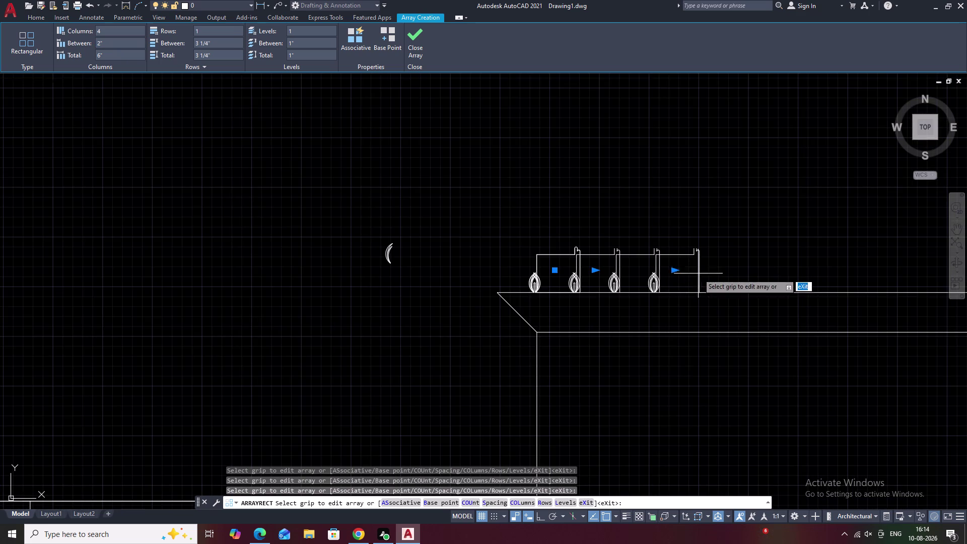
scroll(up, 3)
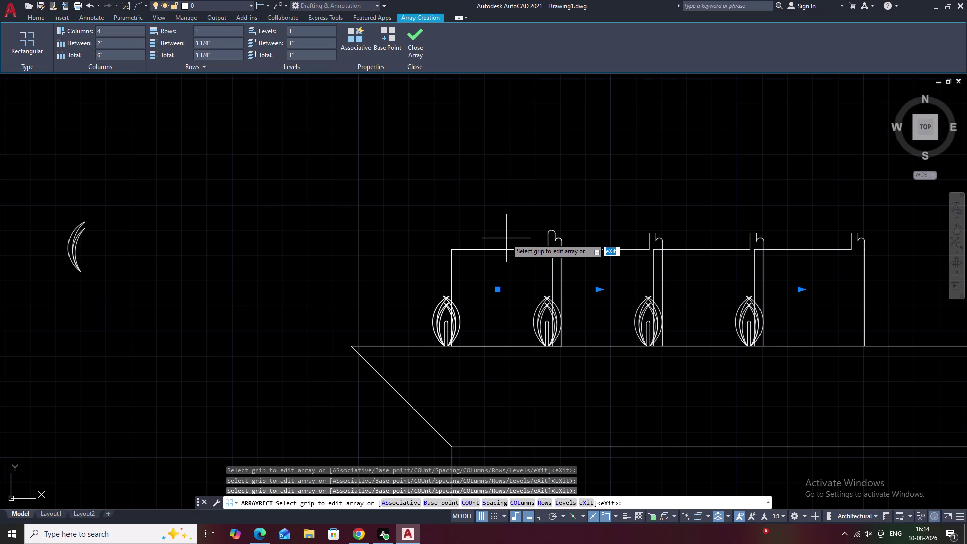
key(Escape)
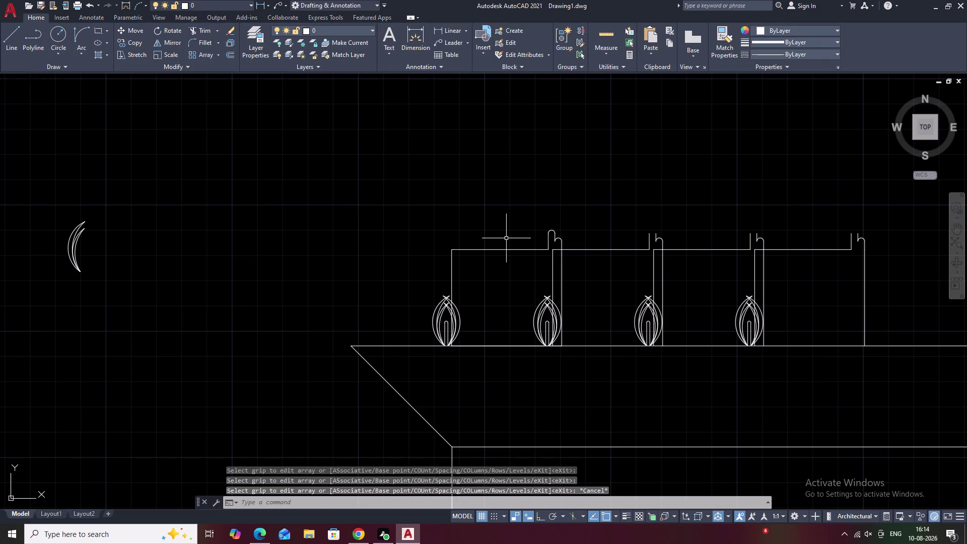
key(ctrl+z)
Rectangular-array the leaf ornament and coping in one row with 2.5 column spacing.
drag(538, 222, 303, 225)
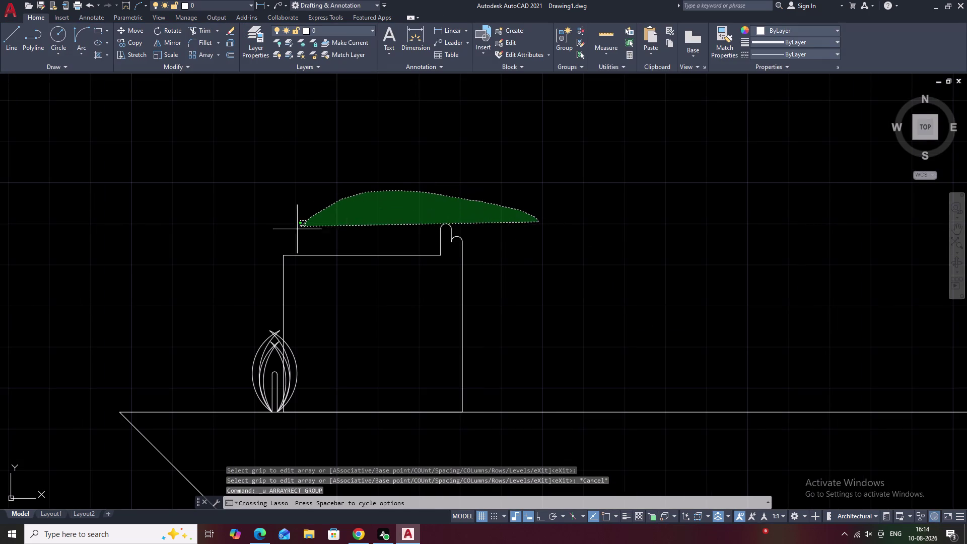
drag(303, 225, 265, 395)
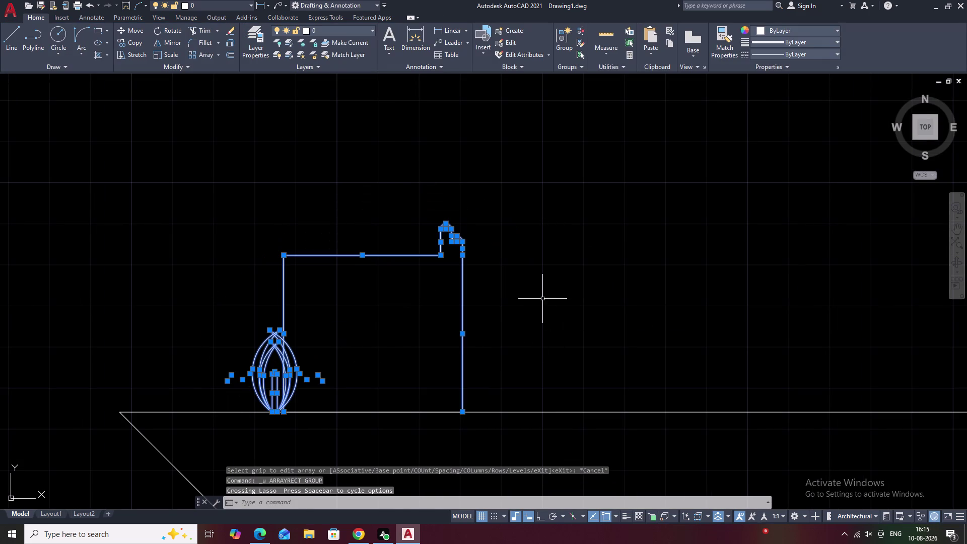
key(a)
key(r)
click(503, 349)
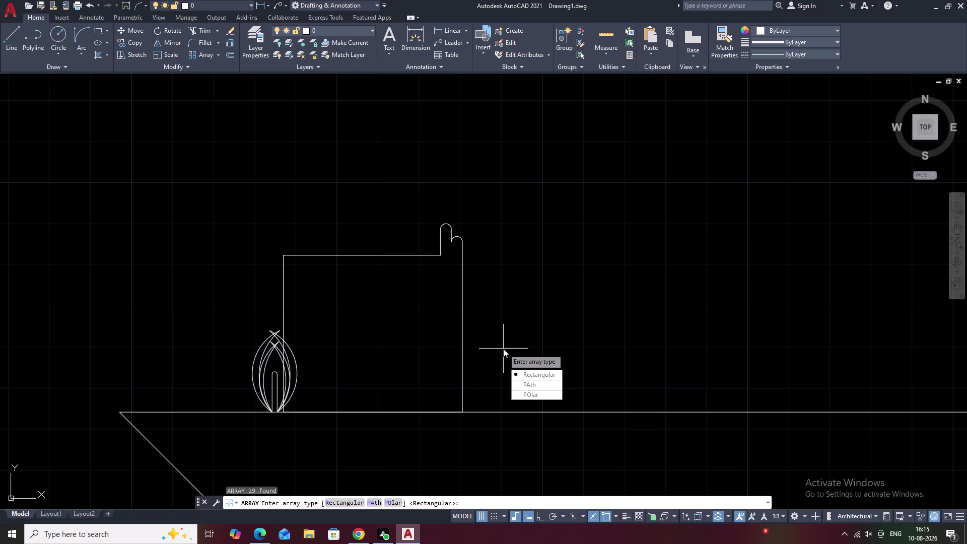
drag(528, 375, 503, 348)
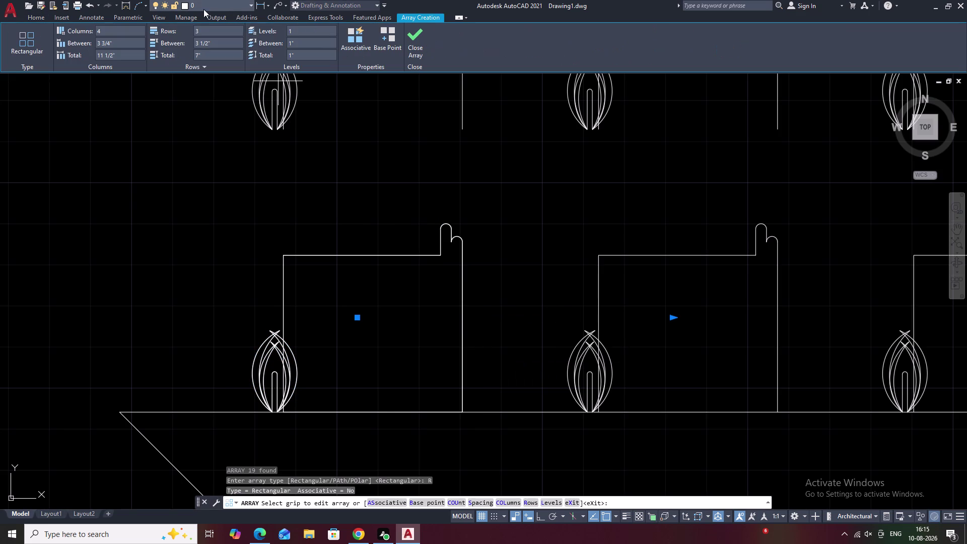
click(205, 32)
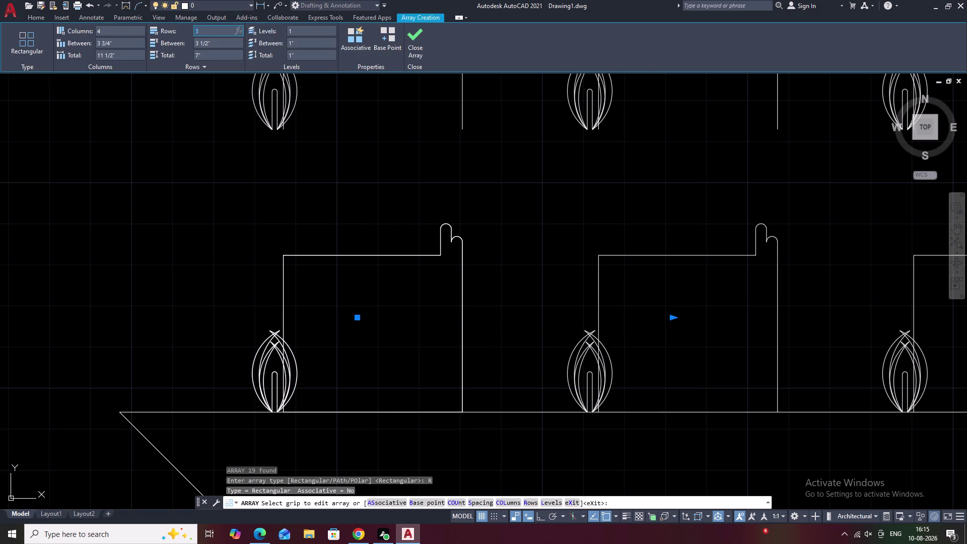
key(BackSpace)
key(1)
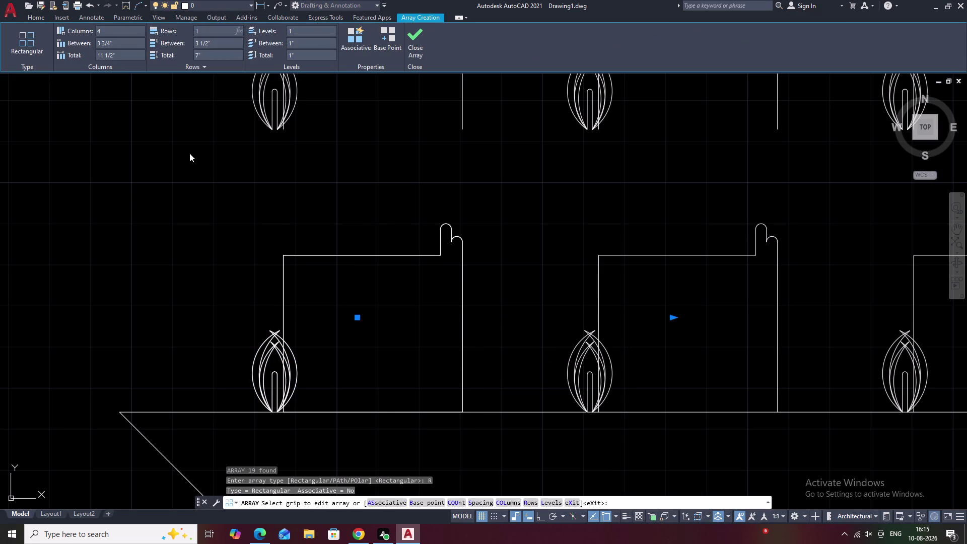
click(190, 154)
click(128, 46)
key(BackSpace)
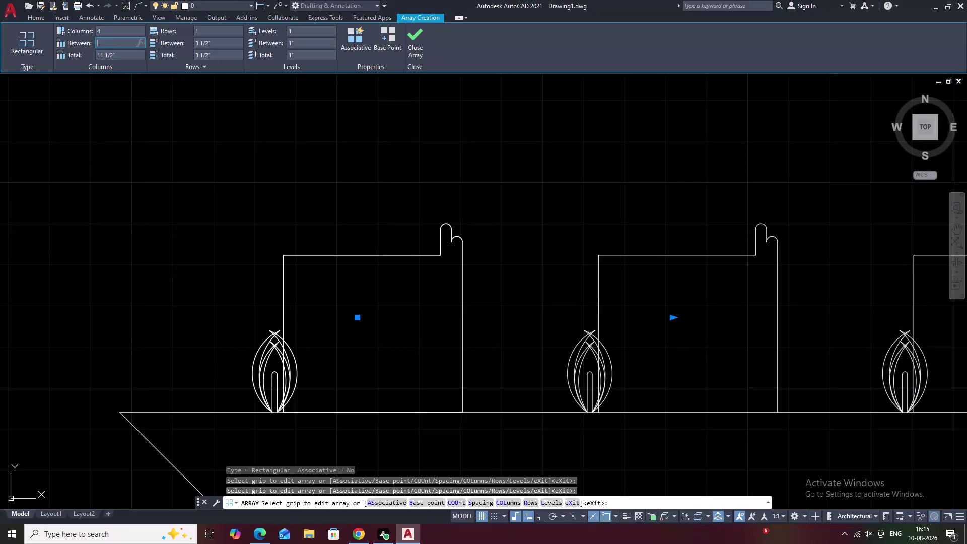
text(2.5)
click(132, 114)
scroll(down, 3)
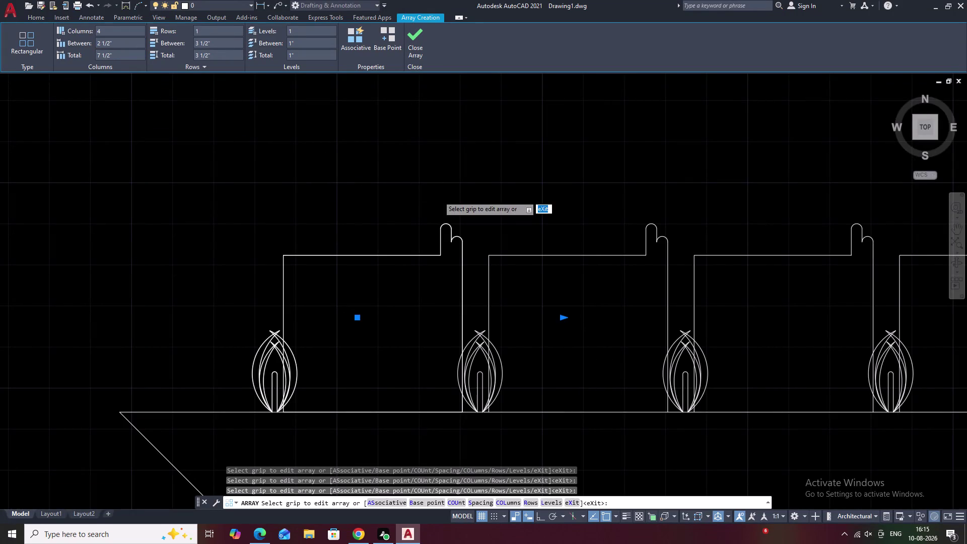
scroll(down, 3)
middle_drag(518, 189, 368, 188)
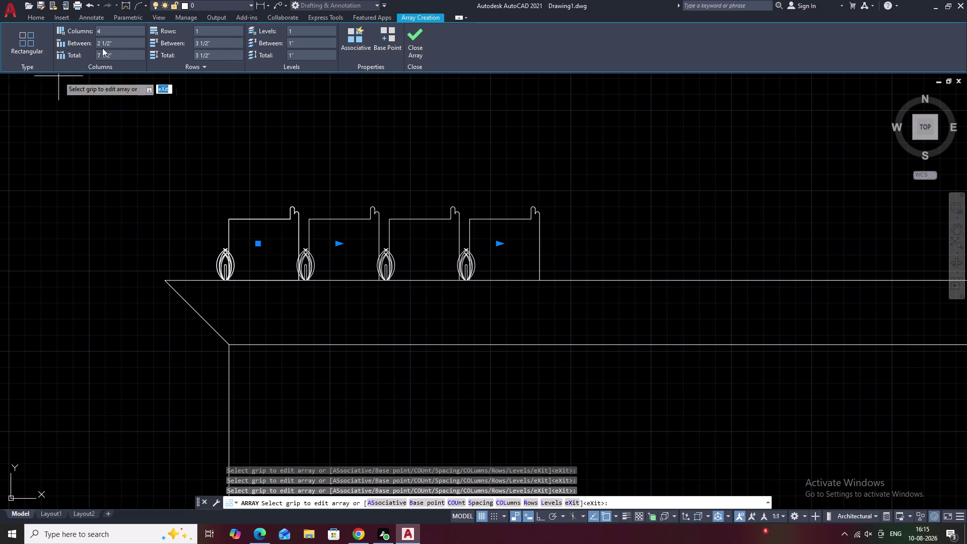
Try 20 and then 50 array columns, checking the row along the wall top.
click(114, 33)
key(BackSpace)
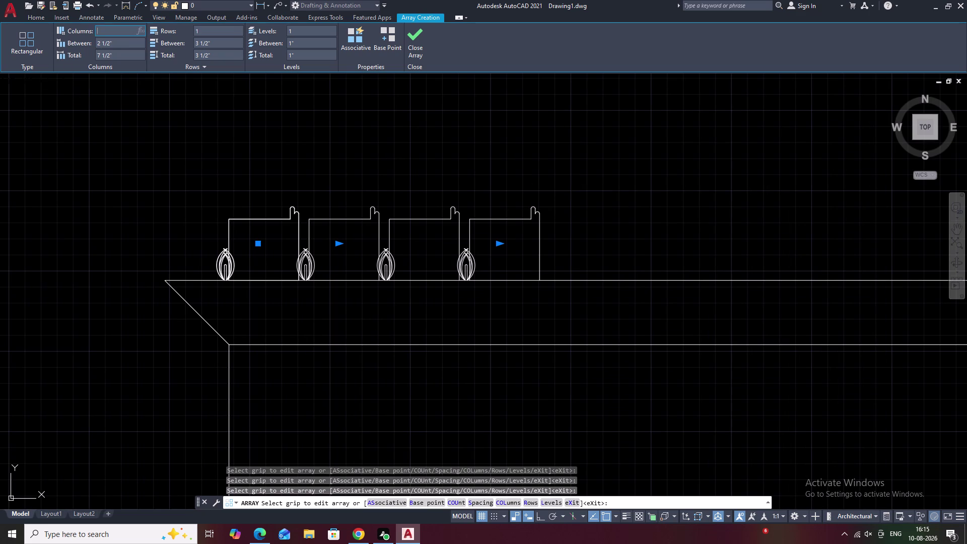
text(20)
click(133, 168)
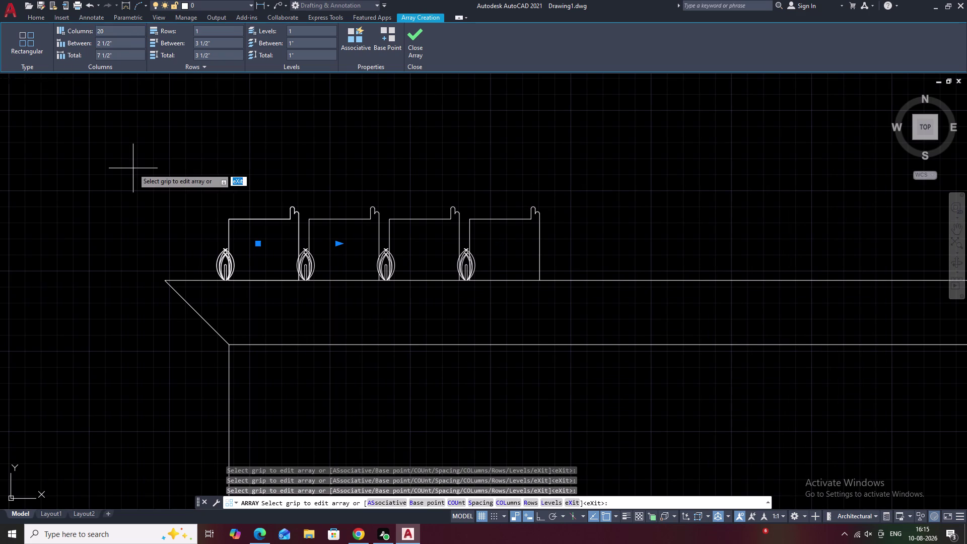
scroll(down, 3)
middle_drag(491, 144, 302, 178)
scroll(down, 3)
middle_drag(460, 175, 452, 177)
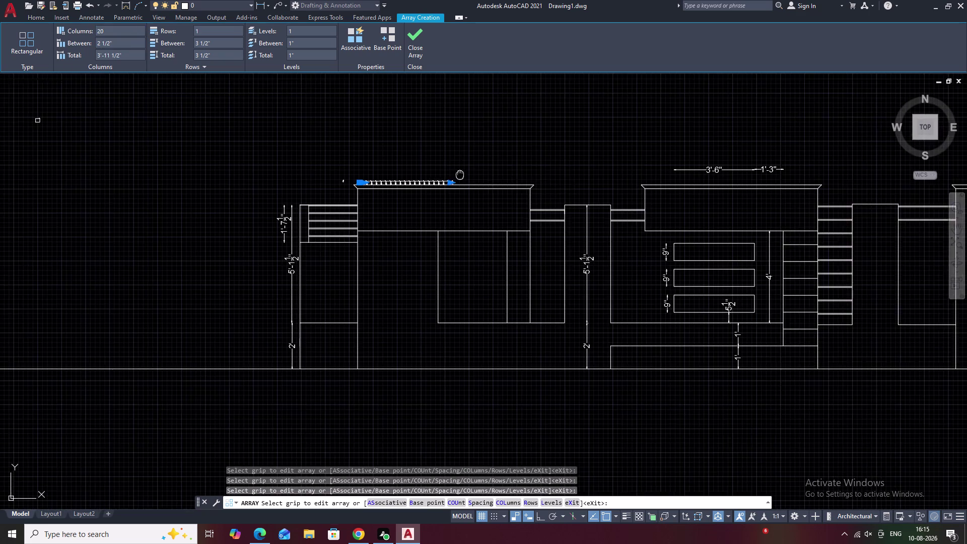
middle_drag(451, 177, 406, 187)
scroll(up, 3)
click(110, 32)
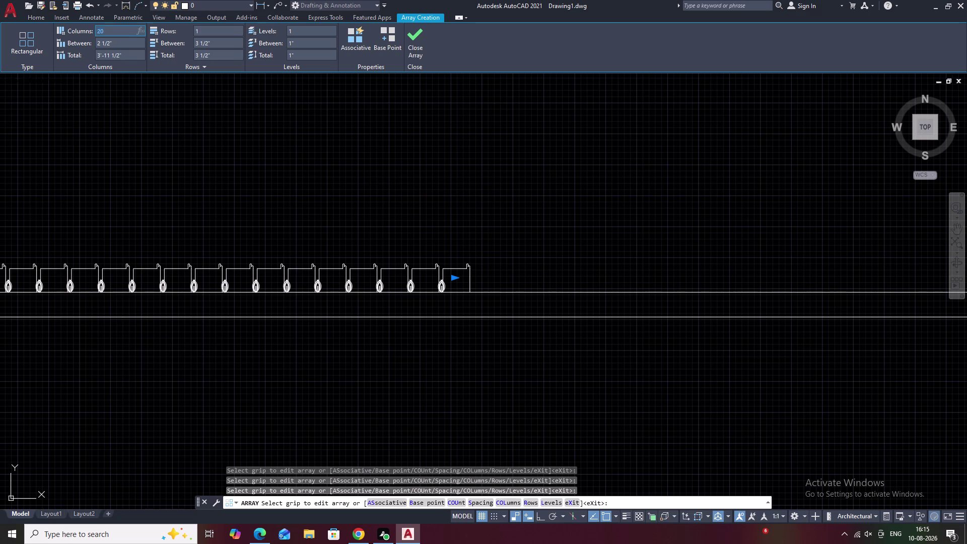
key(BackSpace)
text(50)
click(210, 126)
scroll(down, 3)
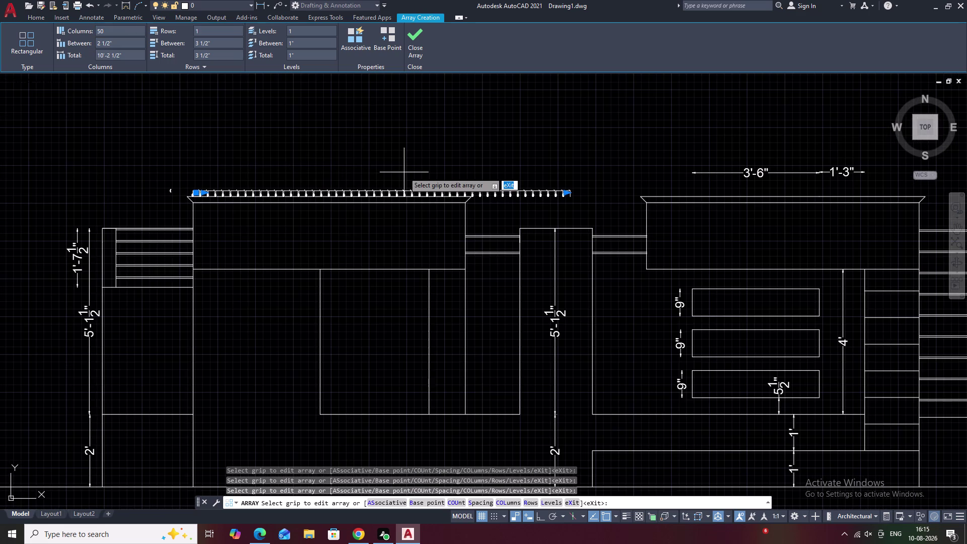
scroll(up, 3)
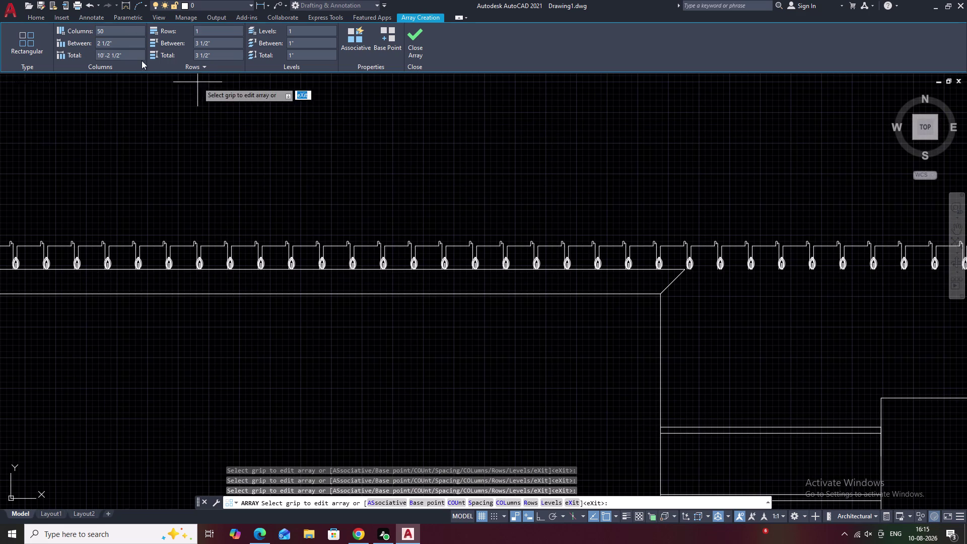
Set the array to 40 columns and finish the array.
click(115, 30)
key(BackSpace)
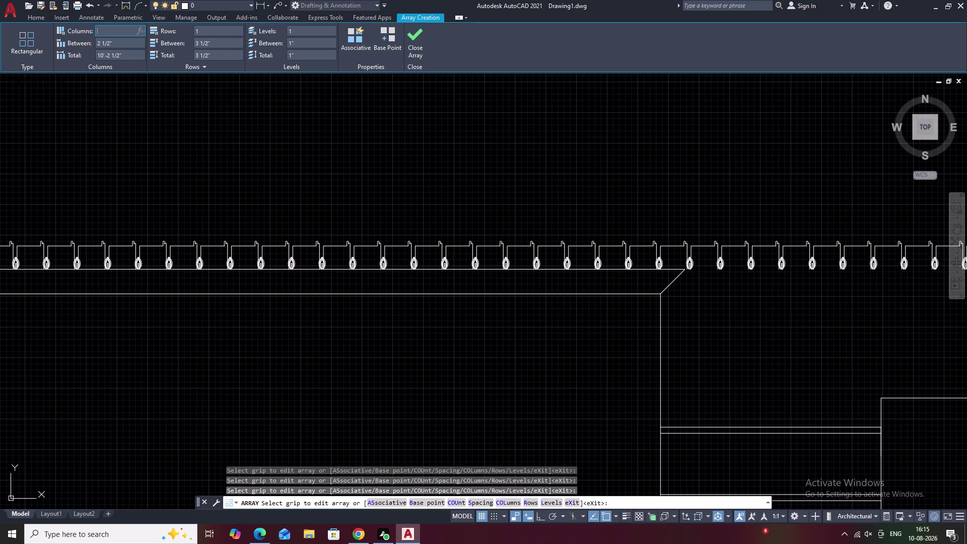
text(40)
click(116, 176)
scroll(down, 3)
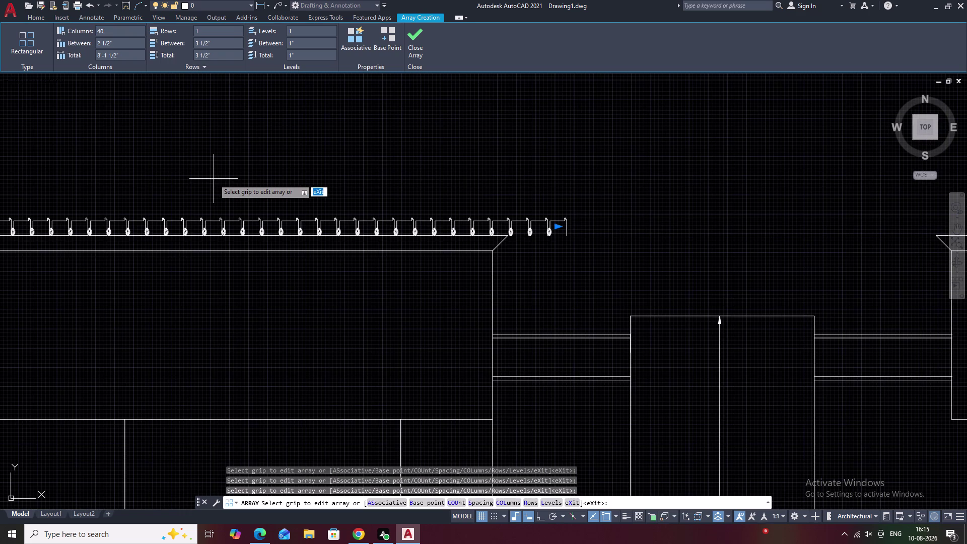
key(Escape)
middle_drag(454, 243, 226, 234)
key(Escape)
key(Escape)
key(Escape)
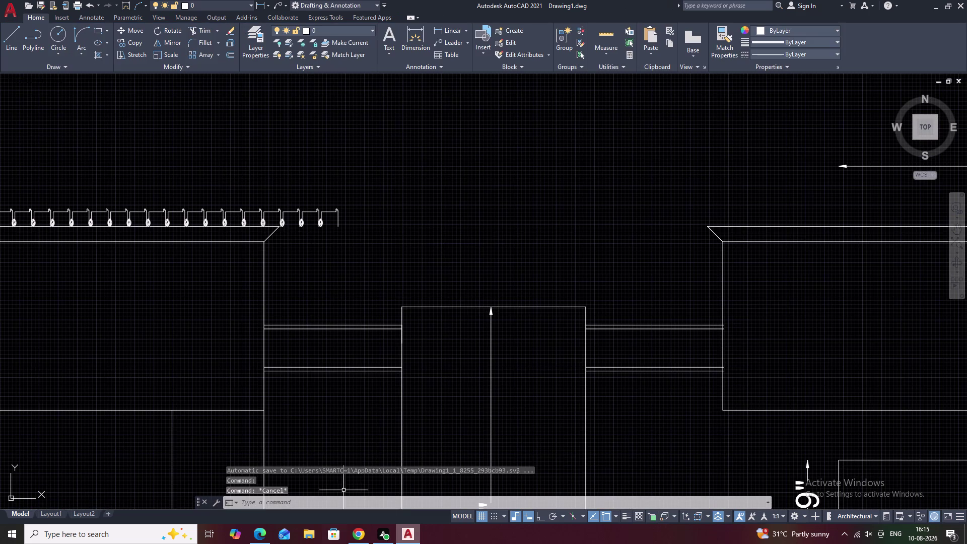
Trim the overhanging lines past the wall end with TR.
text(tr)
key(space)
drag(362, 198, 304, 259)
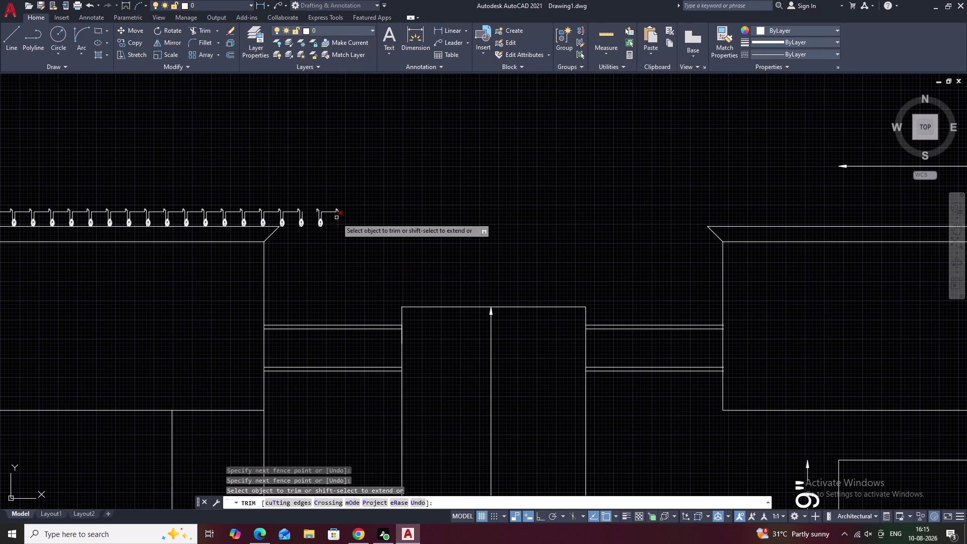
scroll(up, 3)
drag(360, 170, 351, 168)
drag(368, 166, 352, 329)
key(Escape)
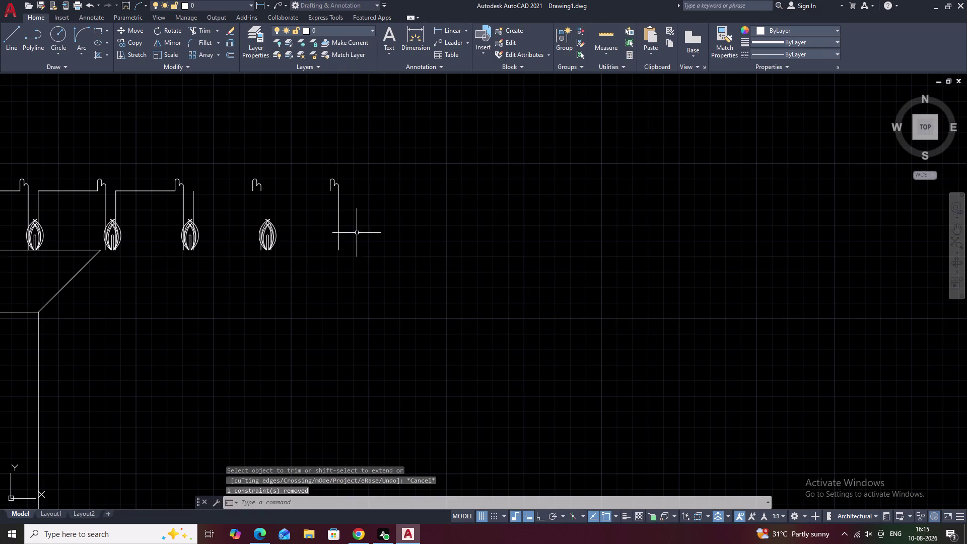
Erase the leftover coping piece and extra ornaments beyond the wall end.
drag(395, 170, 345, 302)
drag(303, 154, 266, 153)
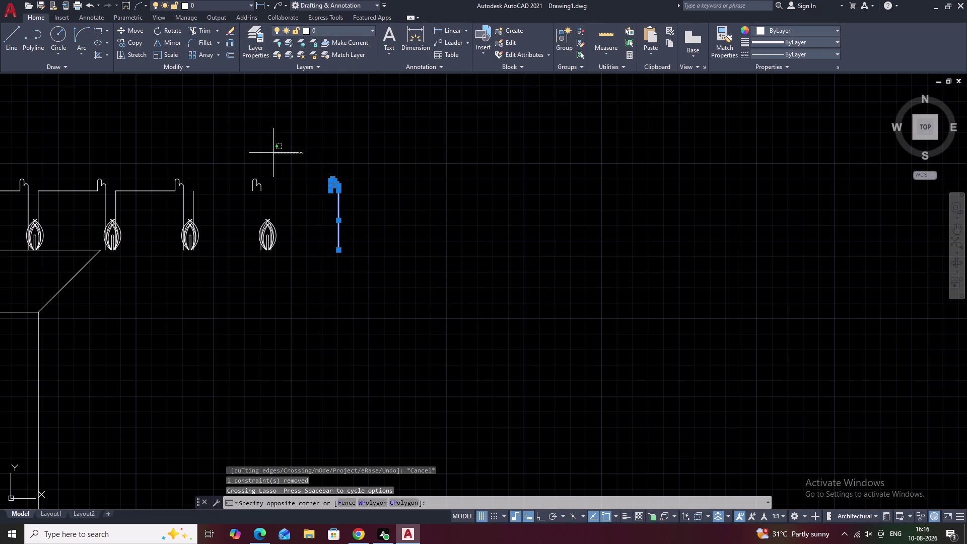
drag(266, 153, 227, 297)
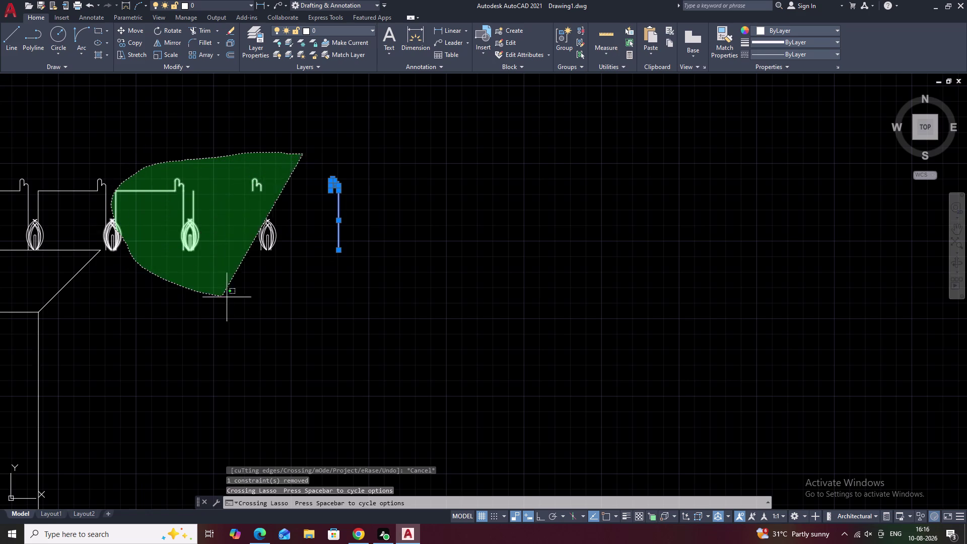
drag(226, 297, 249, 299)
text(e)
key(space)
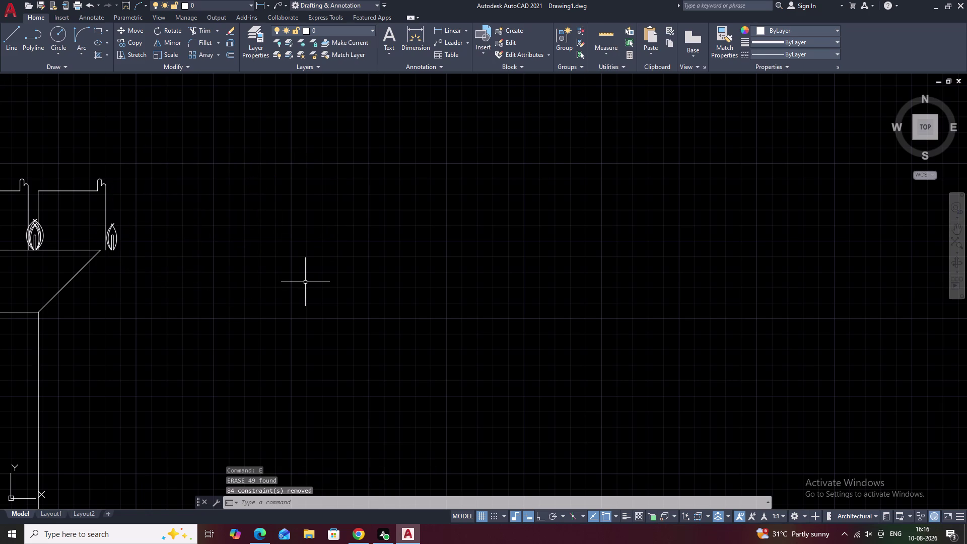
Erase the remaining stray ornament.
scroll(up, 3)
drag(138, 140, 126, 140)
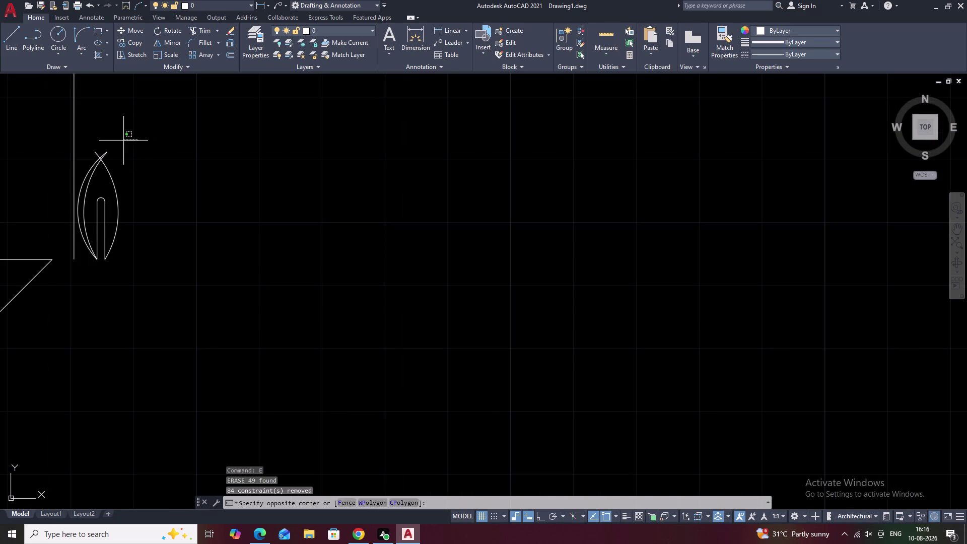
drag(126, 140, 112, 274)
text(e)
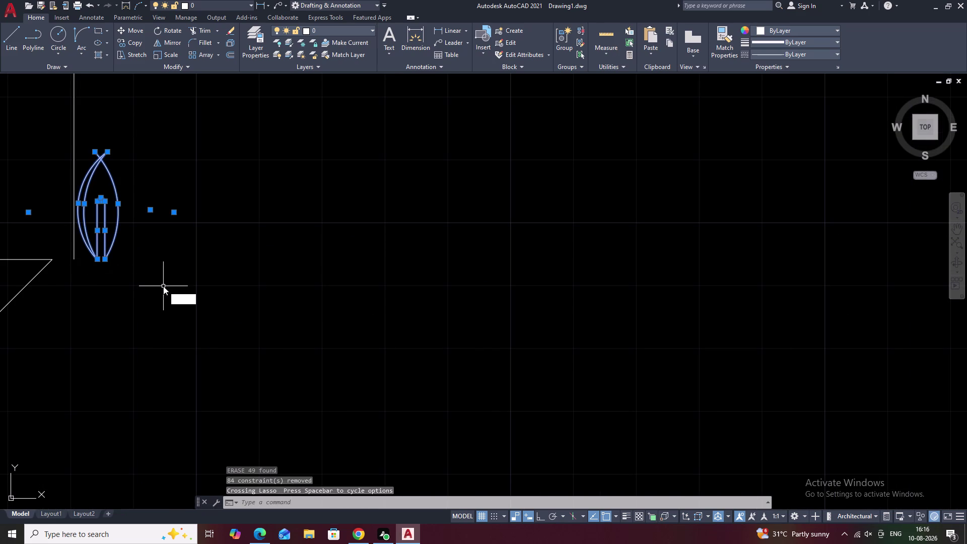
key(space)
scroll(down, 3)
scroll(up, 3)
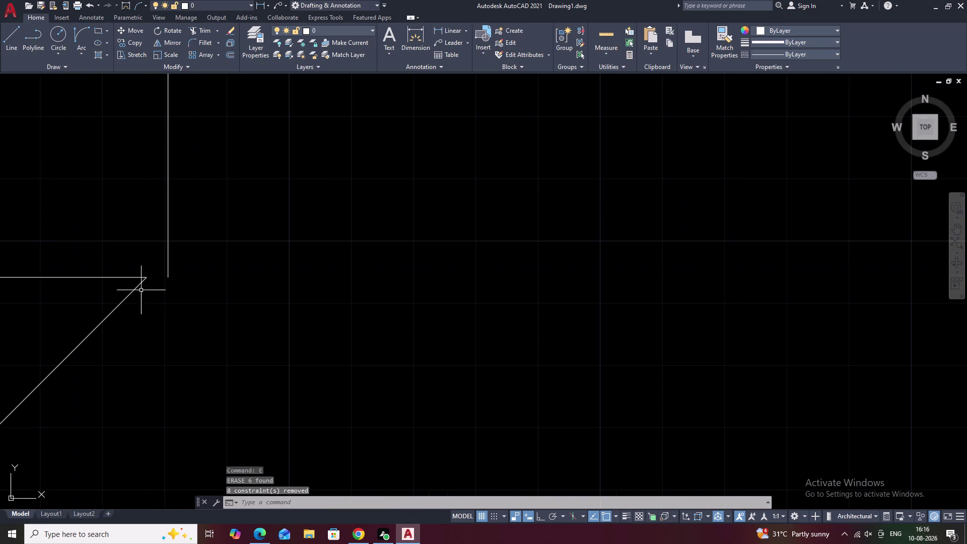
scroll(up, 3)
scroll(down, 3)
scroll(down, 3)
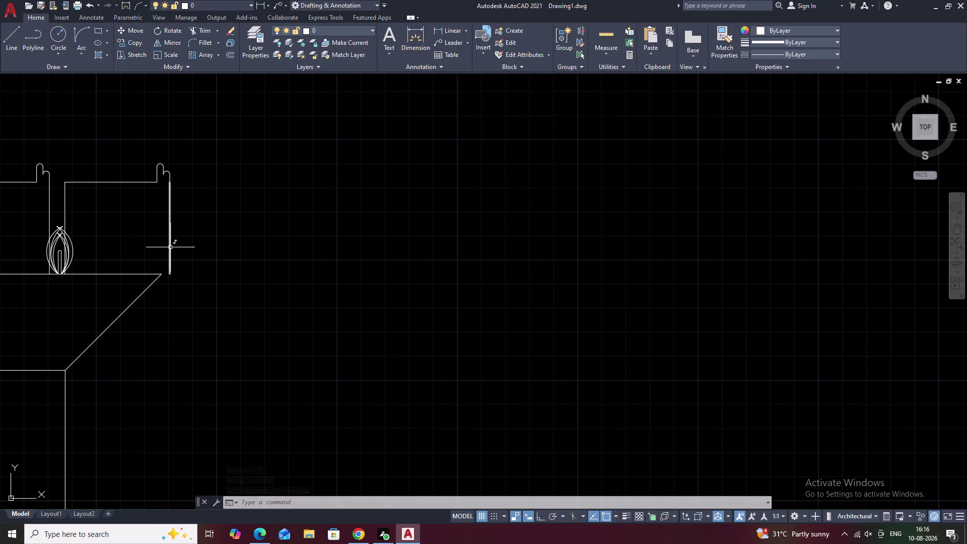
Erase the leftover line at the wall's right end.
click(168, 221)
click(172, 220)
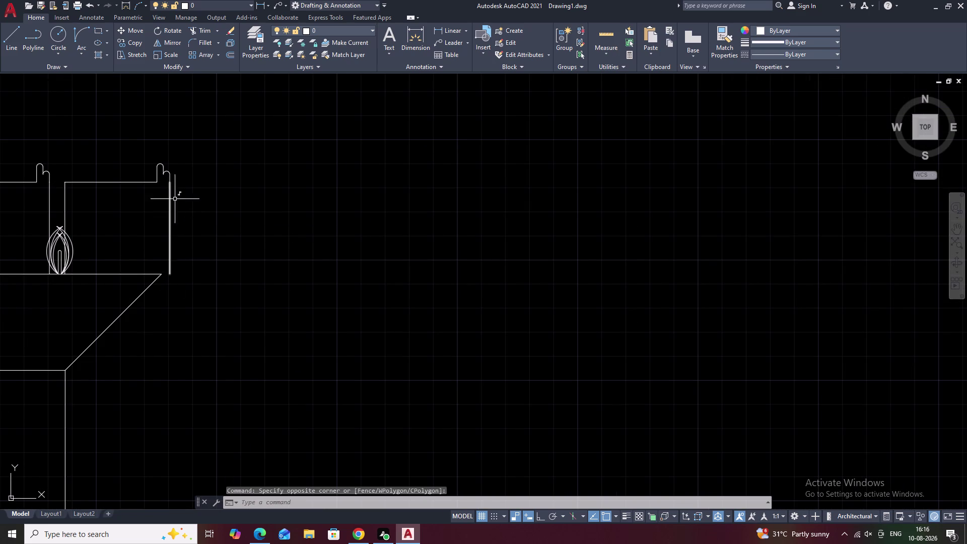
drag(176, 167, 168, 174)
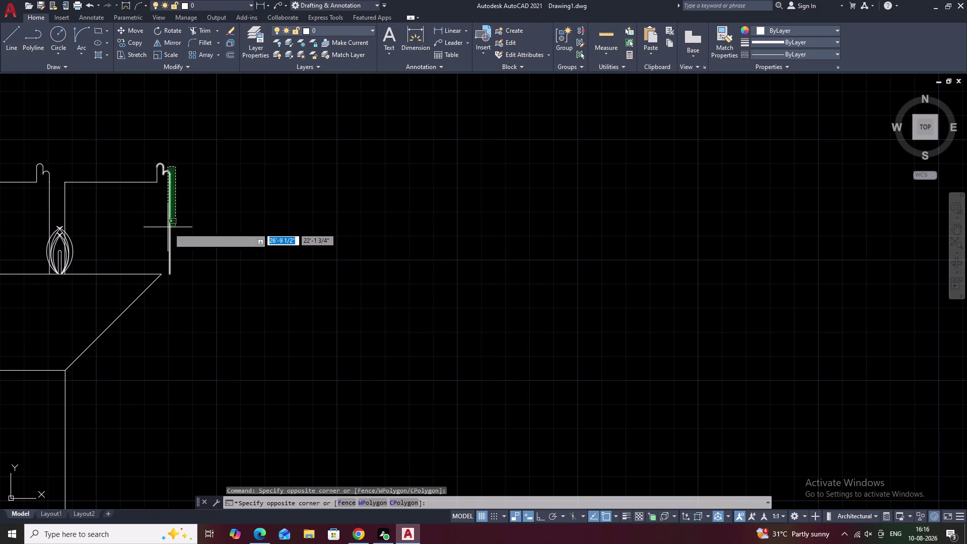
click(165, 231)
text(e)
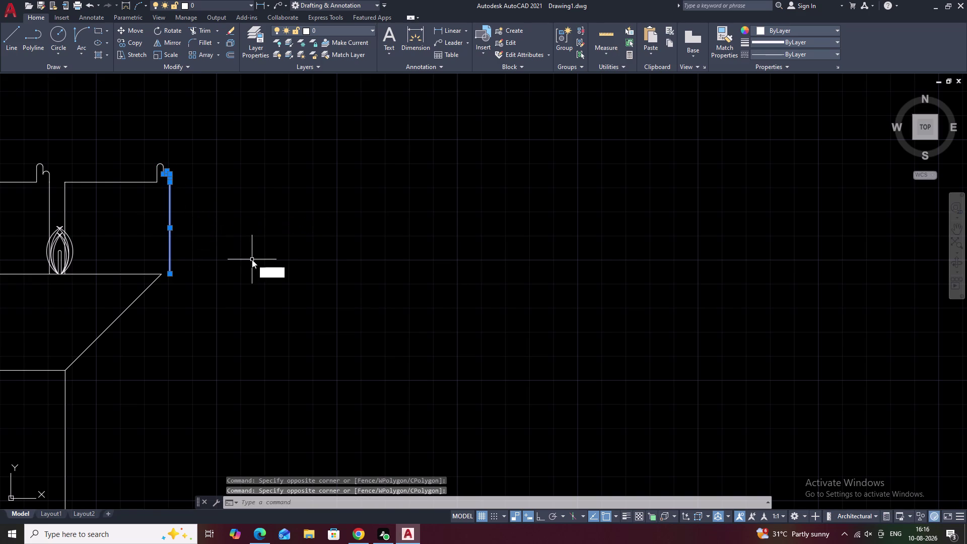
key(space)
Extend the end upright of the ornament row with EXTEND.
text(e)
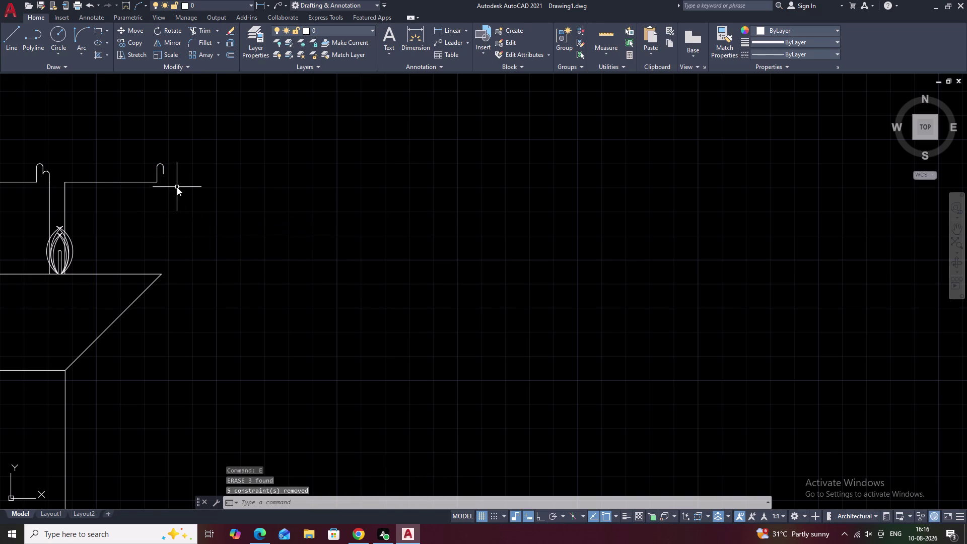
text(x)
key(space)
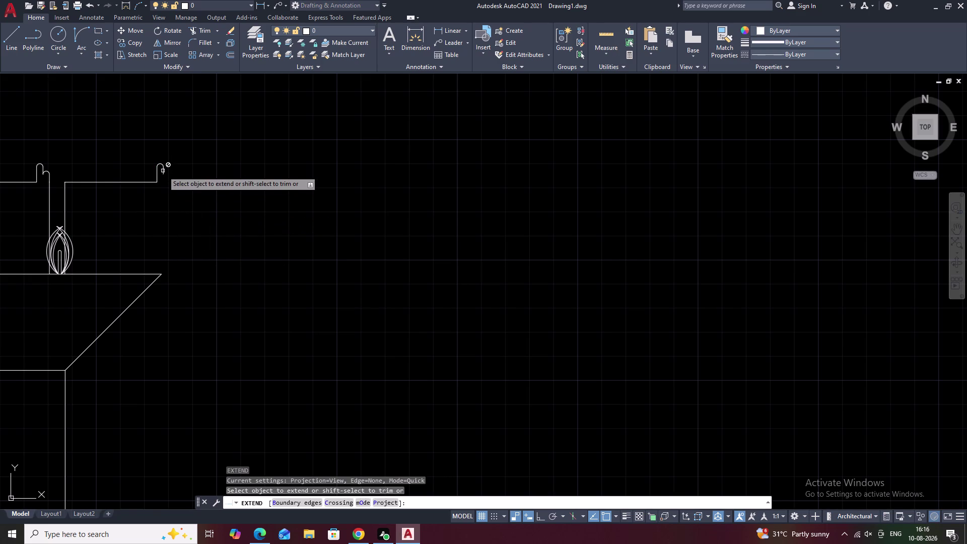
key(Escape)
key(Escape)
text(ex)
key(space)
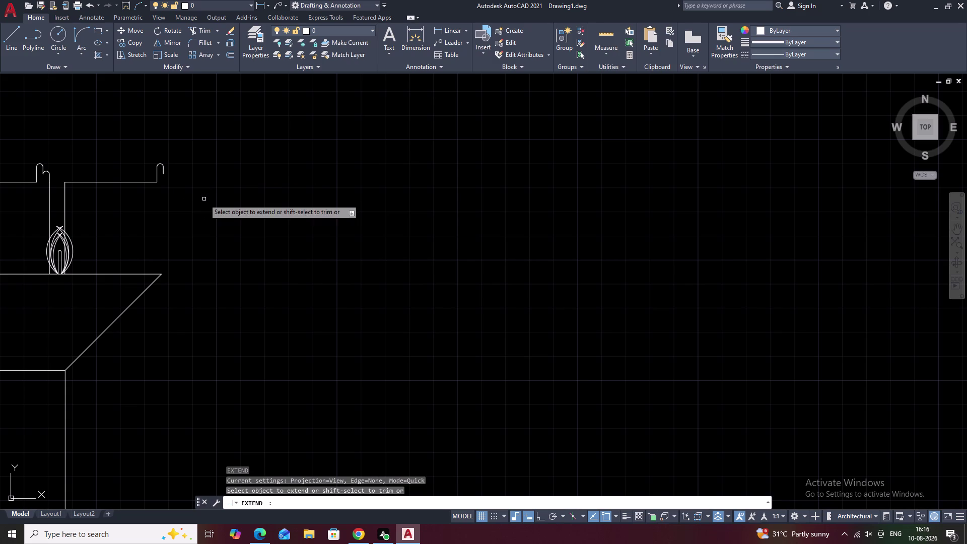
scroll(down, 3)
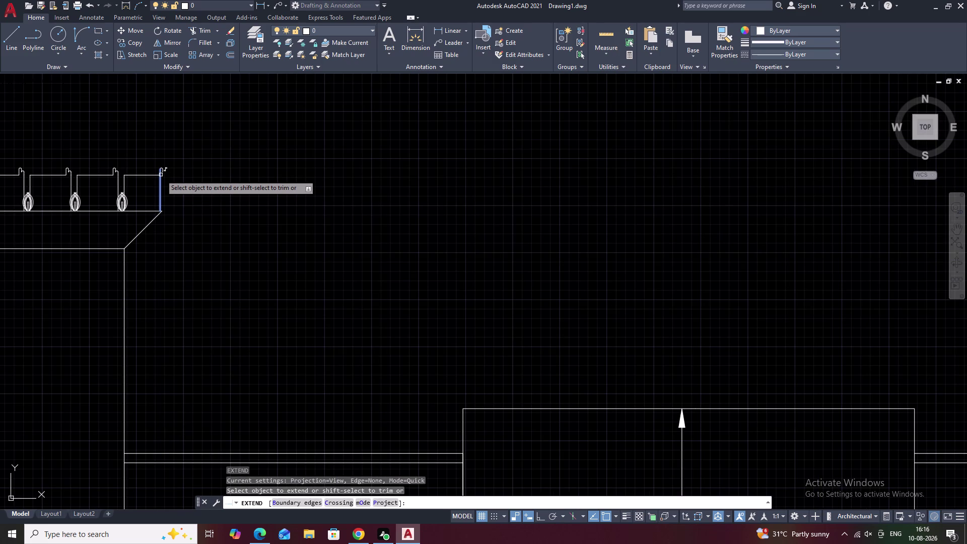
click(161, 175)
scroll(up, 3)
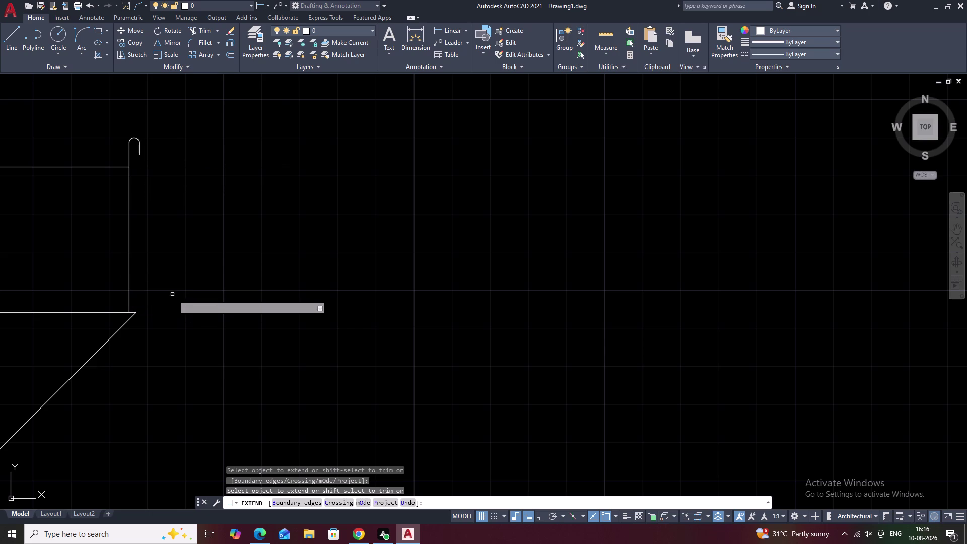
key(Escape)
Draw a line from the end hook down to the coping corner.
text(l)
key(space)
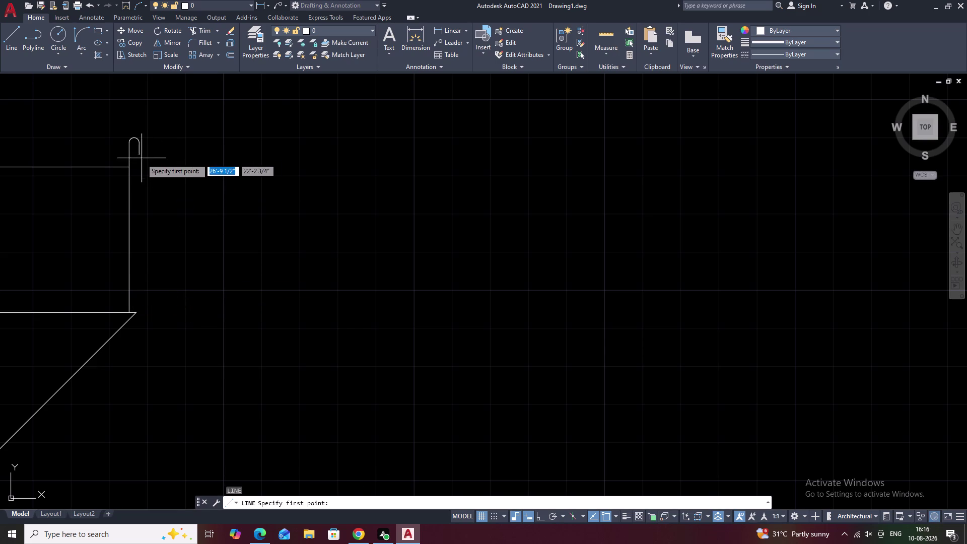
click(141, 158)
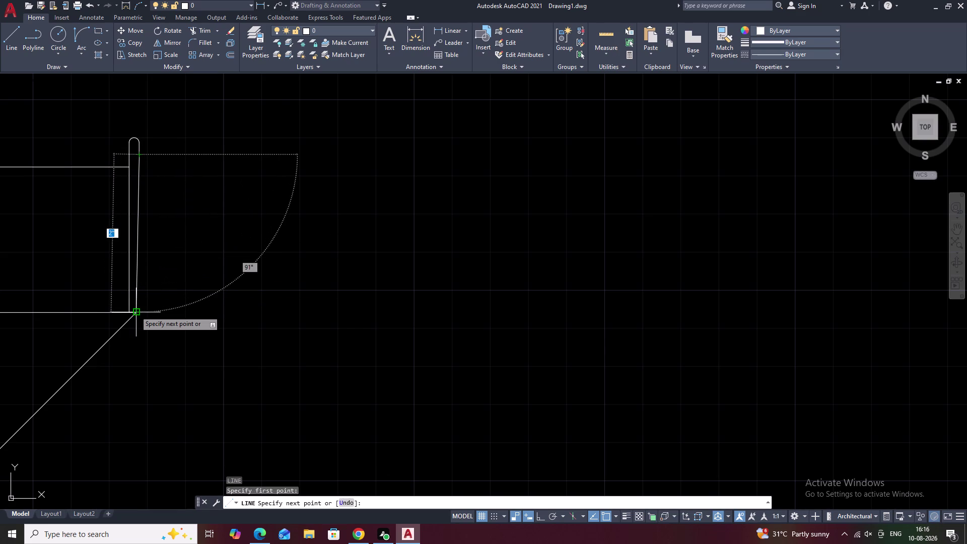
click(135, 310)
key(Escape)
scroll(down, 3)
middle_drag(352, 290, 474, 270)
middle_drag(336, 270, 575, 254)
middle_drag(240, 207, 469, 213)
middle_drag(429, 201, 444, 201)
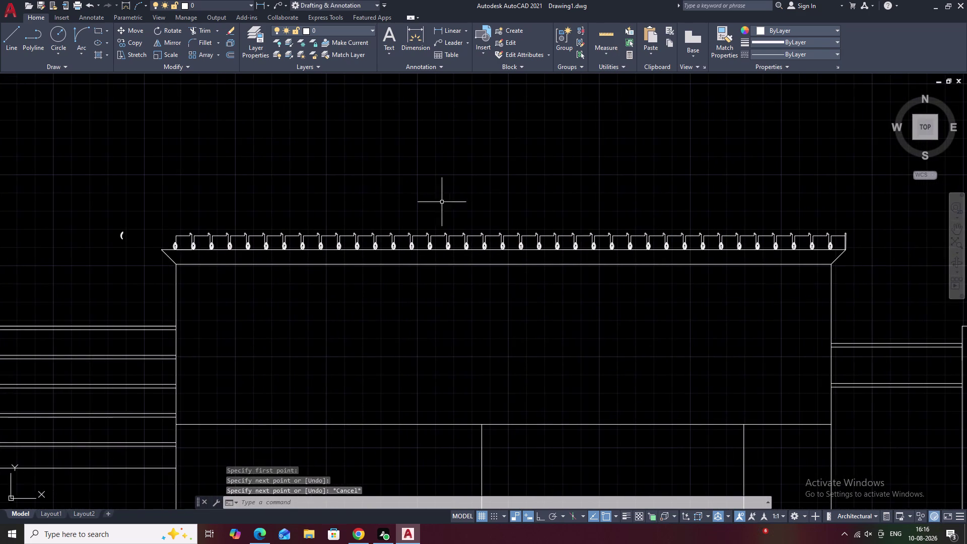
Erase the leftover pieces at the ornament row's right end.
scroll(up, 3)
scroll(down, 3)
middle_drag(361, 236, 146, 200)
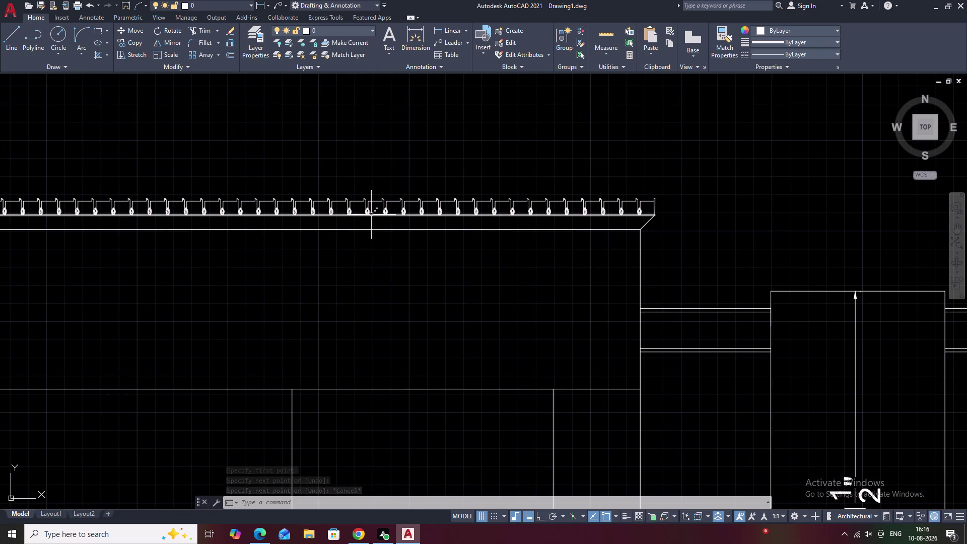
middle_drag(322, 205, 465, 208)
scroll(up, 3)
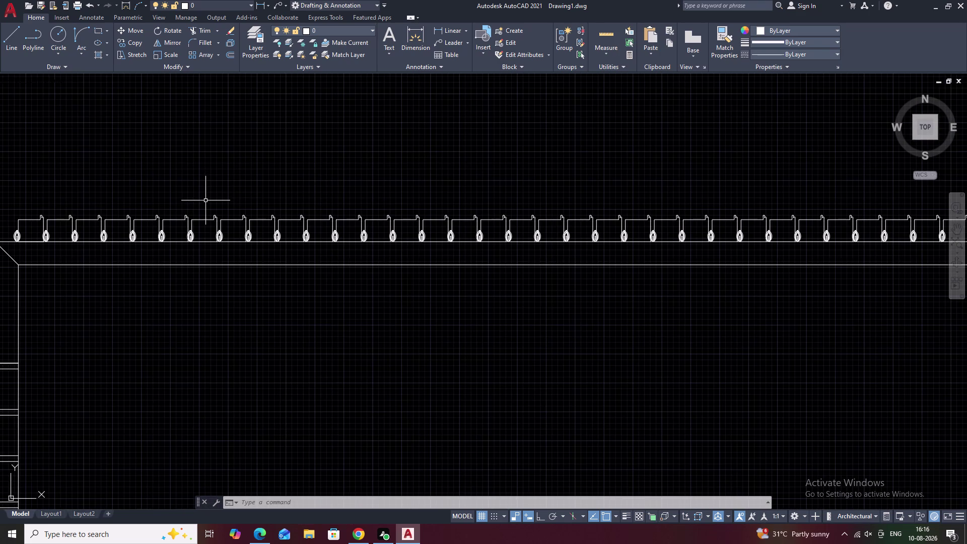
scroll(down, 3)
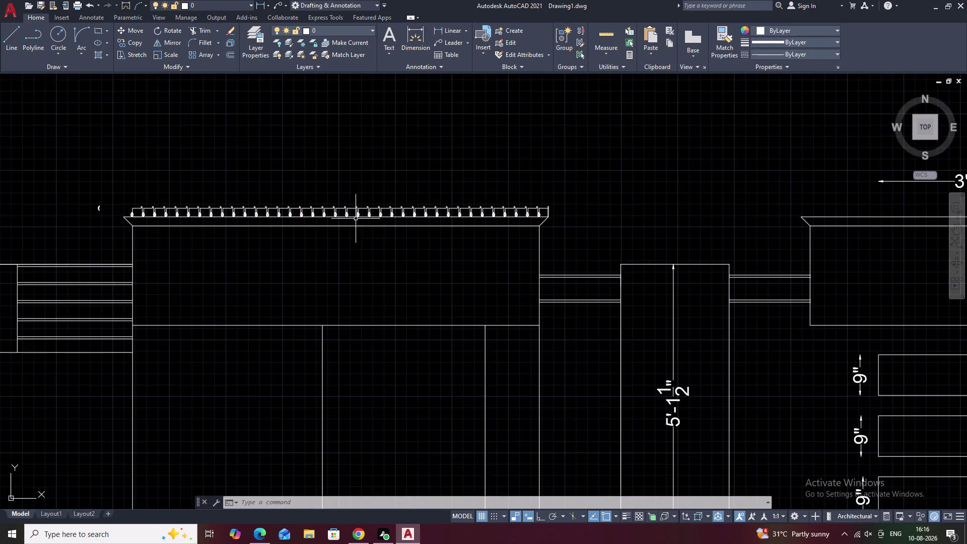
middle_drag(356, 219, 291, 220)
scroll(up, 3)
scroll(up, 3)
drag(528, 175, 499, 198)
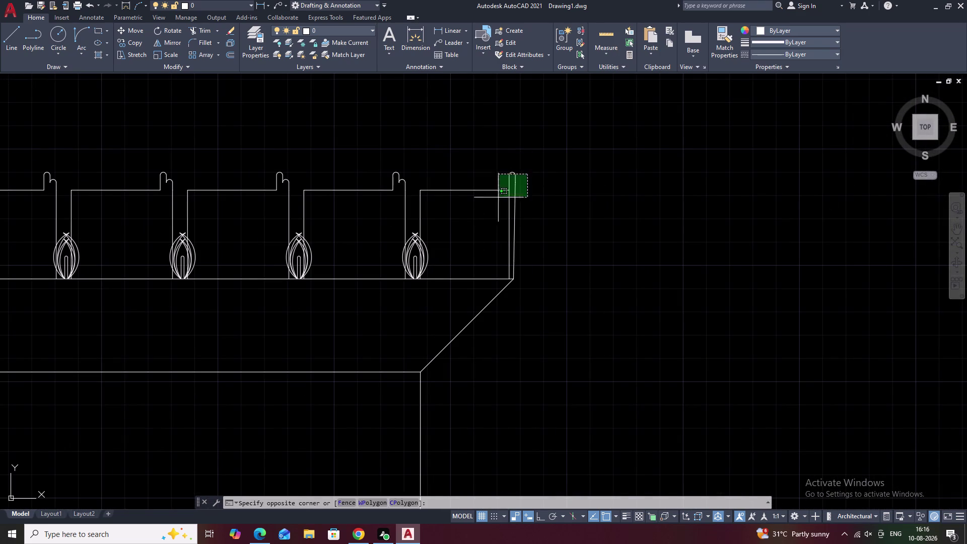
drag(498, 197, 448, 229)
text(e)
key(space)
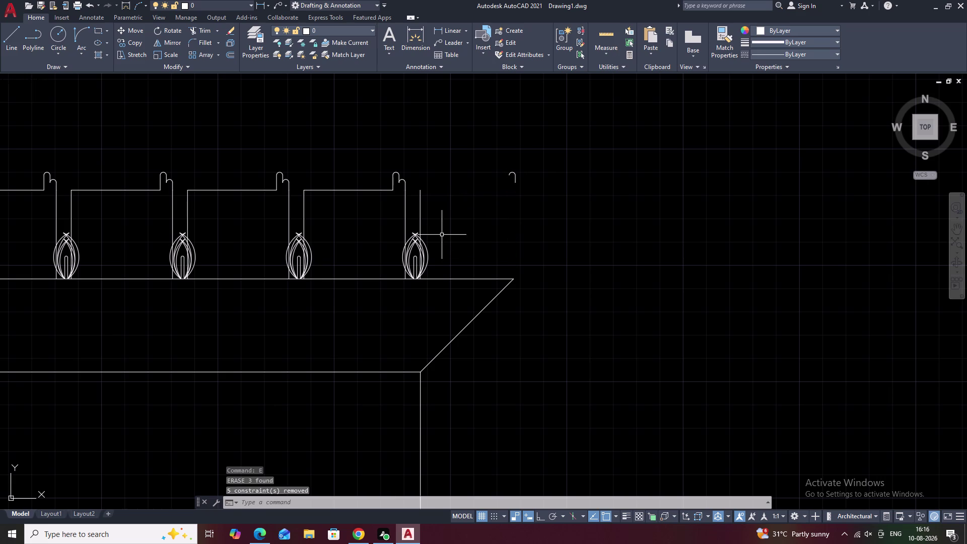
Undo the accidental ornament shift and erase its right-side arcs and stem.
click(421, 244)
scroll(up, 3)
drag(447, 220, 405, 220)
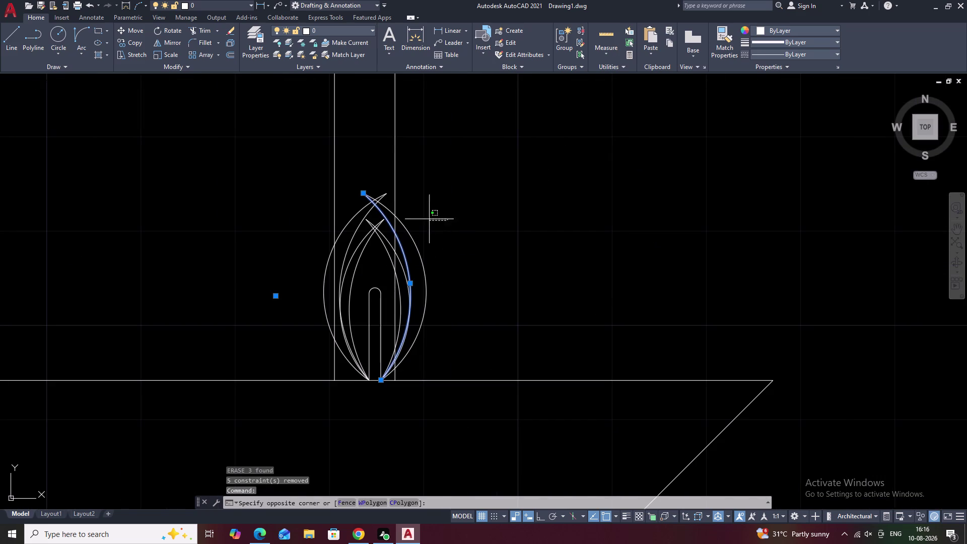
drag(405, 219, 349, 282)
drag(365, 196, 358, 282)
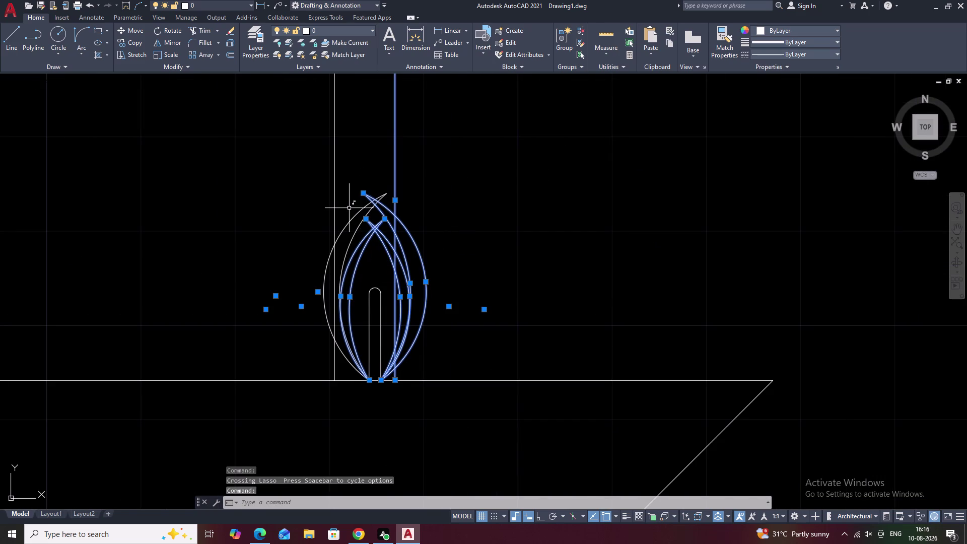
drag(358, 282, 359, 283)
key(Escape)
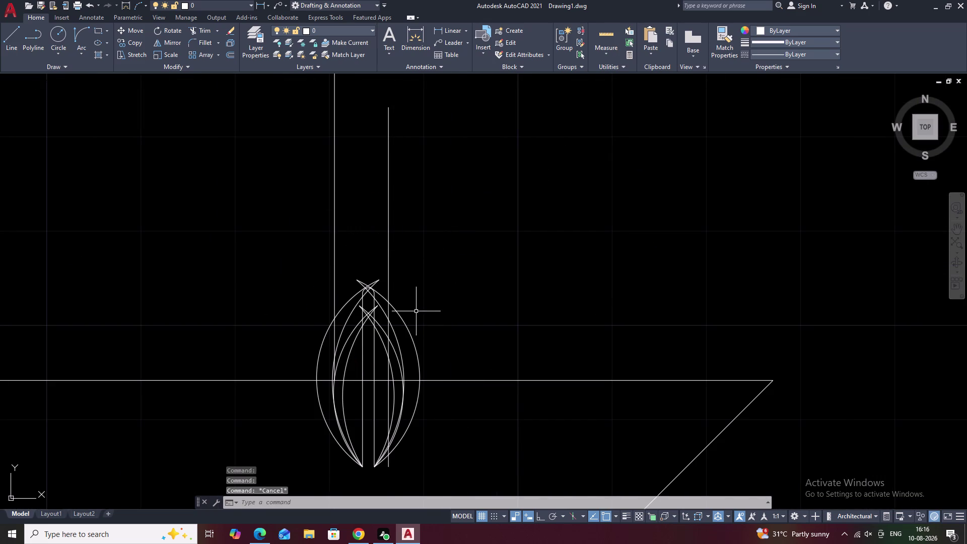
key(ctrl+z)
drag(500, 213, 390, 327)
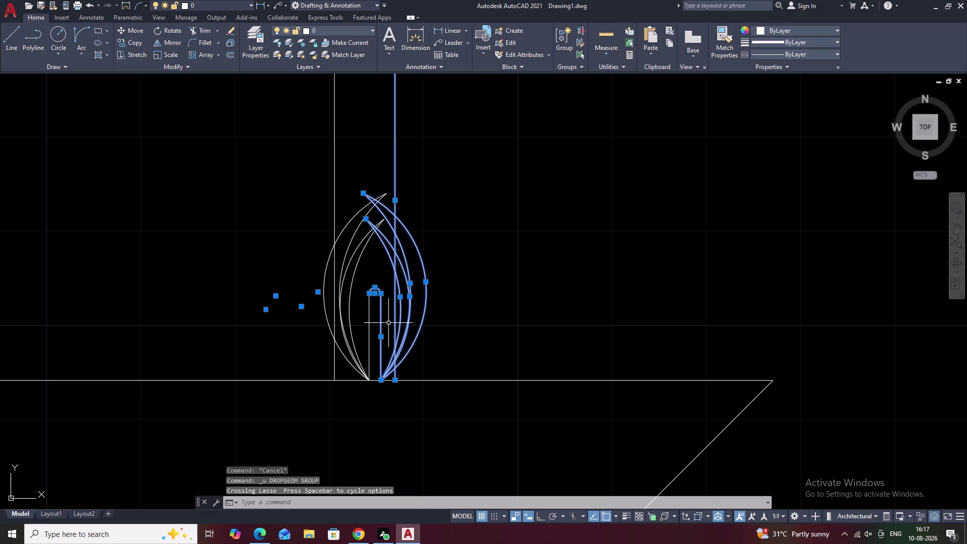
text(e)
key(space)
Erase the remaining inner arcs, the outer arc and the short stem.
drag(395, 191, 389, 191)
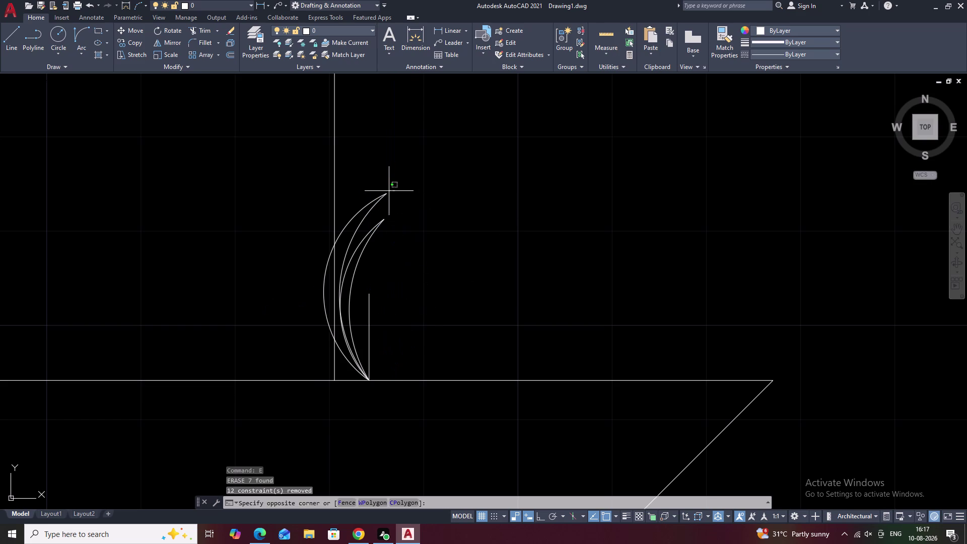
drag(389, 191, 344, 277)
text(e)
key(space)
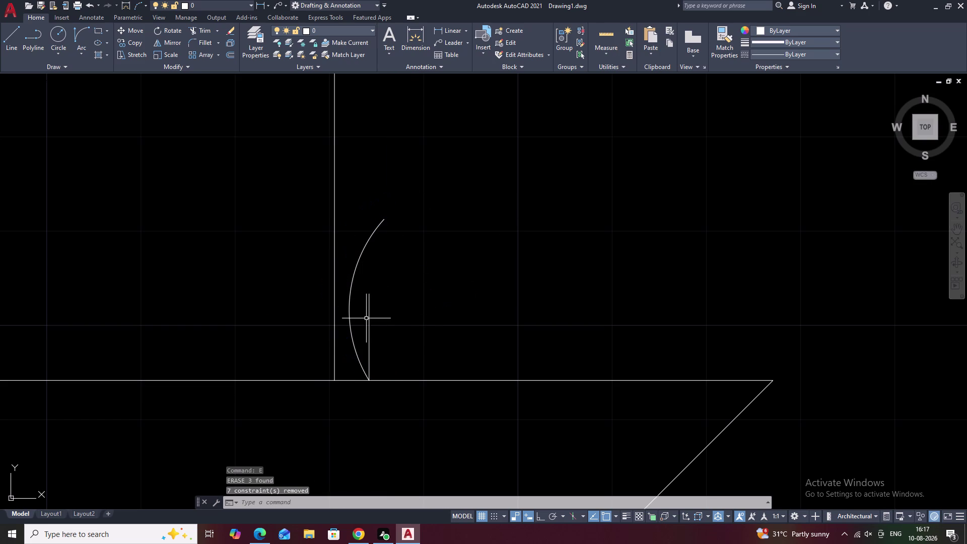
click(368, 322)
click(351, 326)
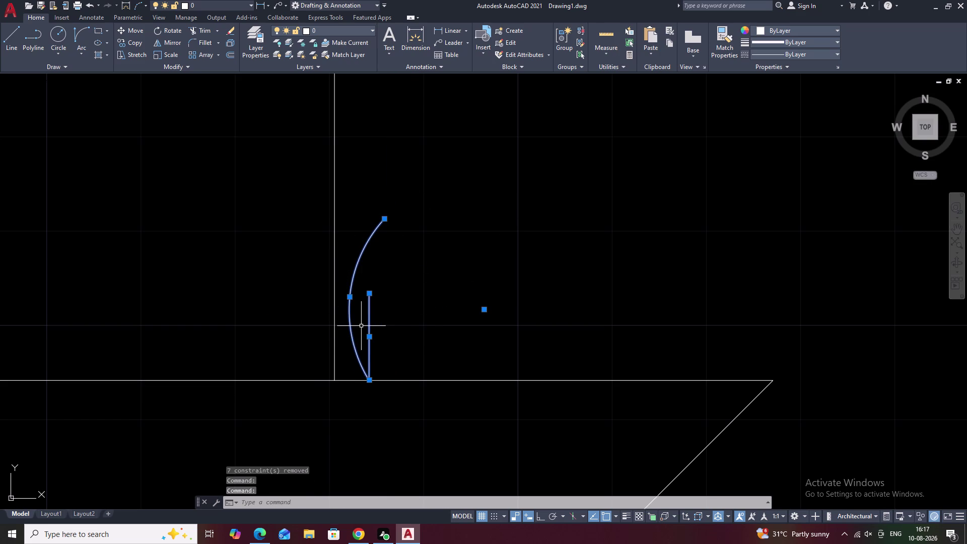
text(e)
key(space)
Erase the stray piece and the small stray mark beyond the row end.
scroll(down, 3)
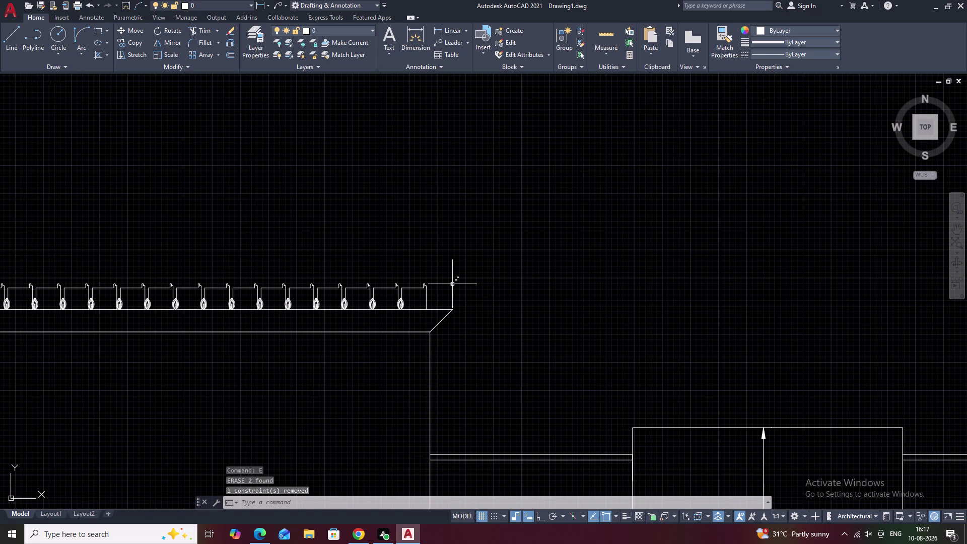
click(452, 284)
text(e)
key(space)
scroll(down, 3)
scroll(up, 3)
drag(494, 271, 488, 320)
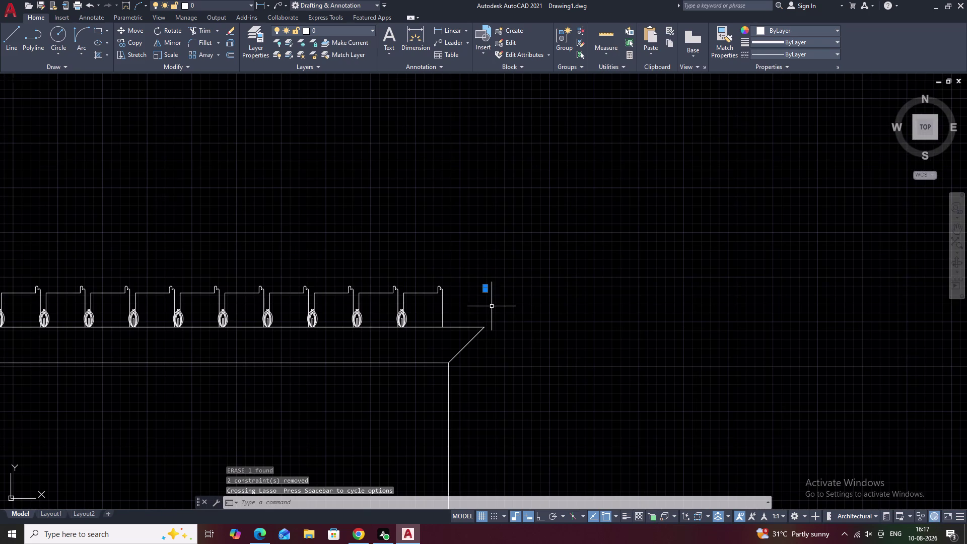
text(e)
key(space)
Pan out along the wall top toward the stray arcs left of the wall.
scroll(down, 3)
middle_drag(483, 318, 517, 283)
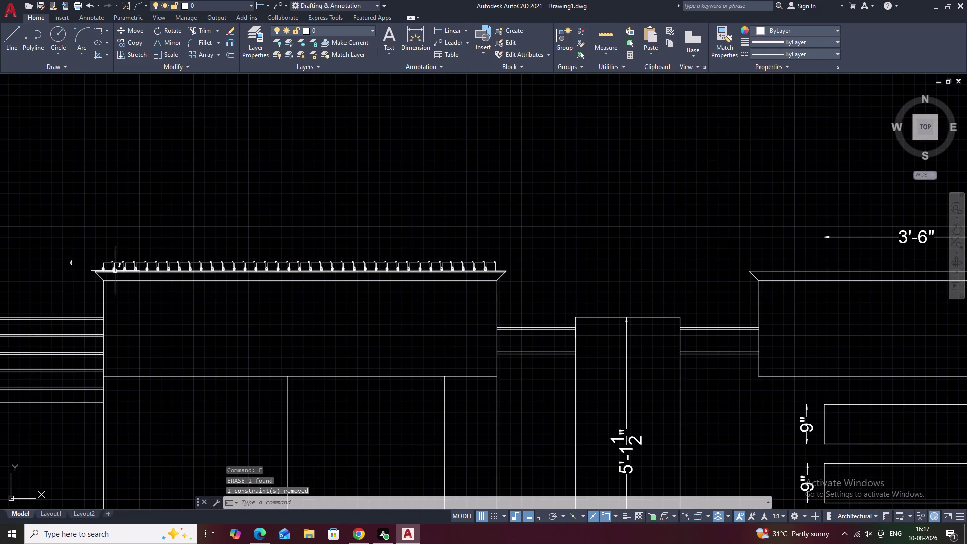
scroll(up, 3)
scroll(down, 3)
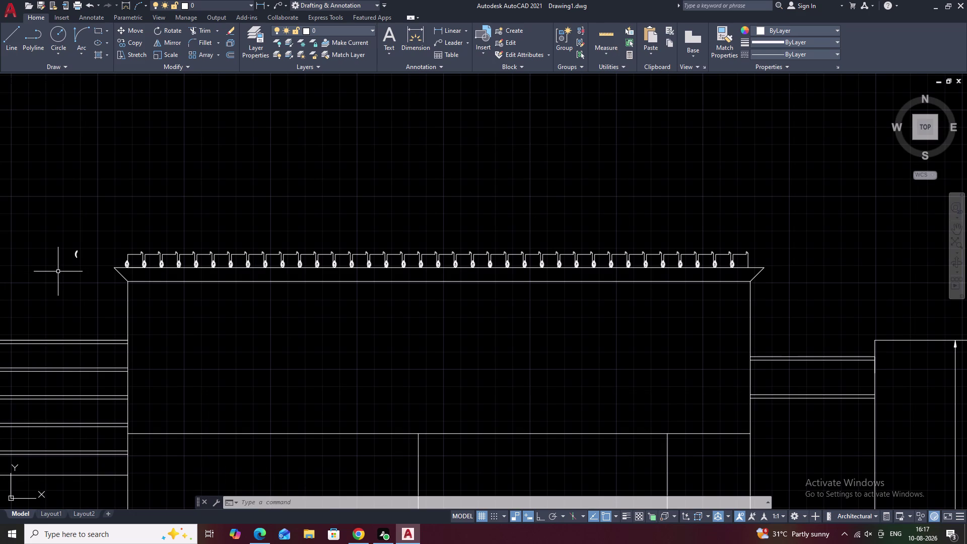
scroll(up, 3)
scroll(up, 3)
middle_drag(0, 283, 763, 184)
middle_drag(367, 289, 685, 223)
scroll(up, 3)
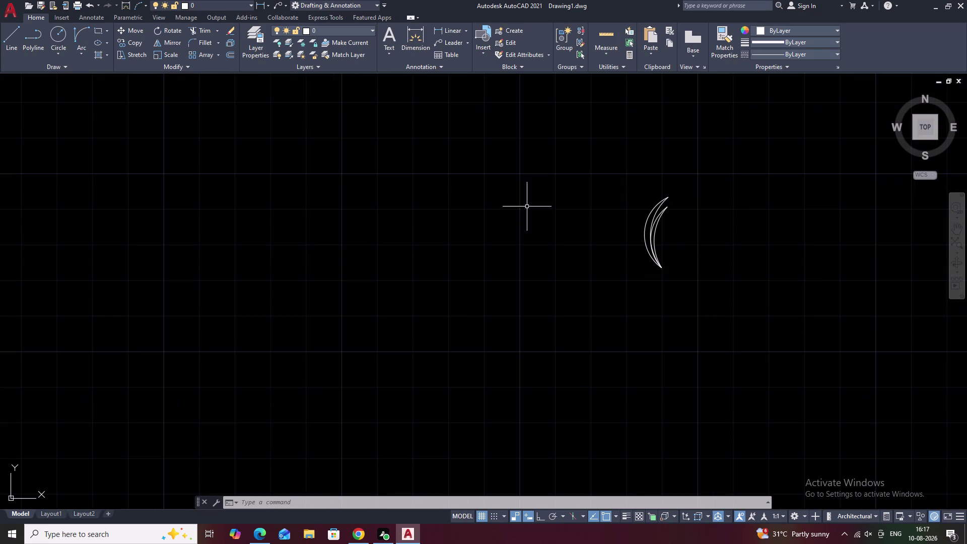
Window-select and erase the stray crescent arcs beside the wall.
drag(759, 181, 752, 176)
drag(748, 177, 627, 265)
key(Escape)
drag(727, 179, 718, 319)
text(e)
key(space)
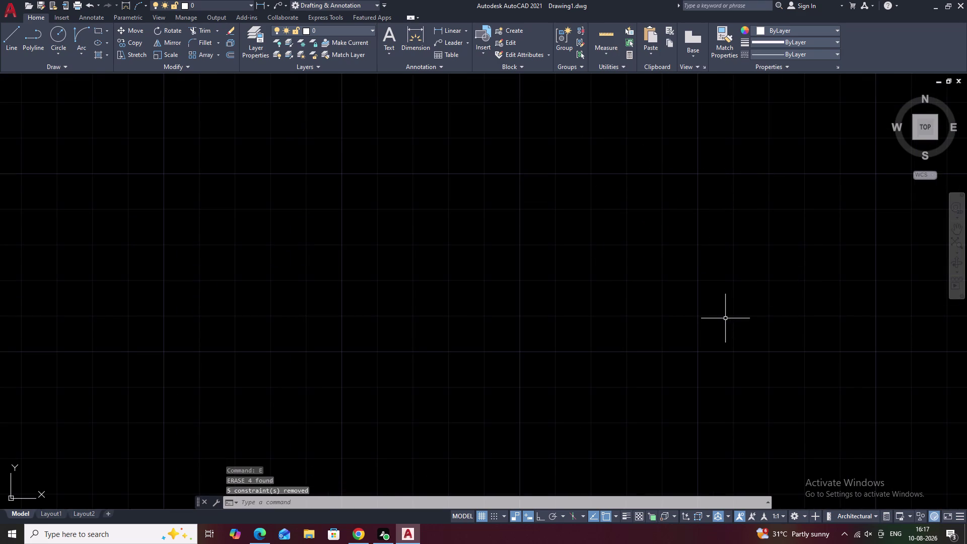
Pan back along the ornament row to its left end.
scroll(down, 3)
middle_drag(777, 306, 423, 260)
middle_drag(659, 262, 332, 226)
middle_drag(782, 222, 414, 213)
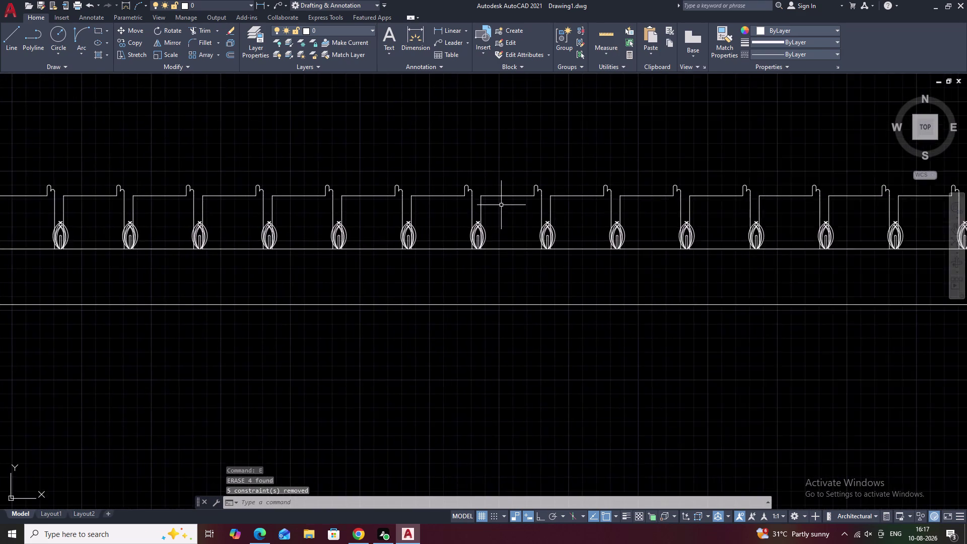
scroll(down, 3)
middle_drag(754, 243, 337, 241)
middle_drag(661, 243, 414, 246)
scroll(down, 3)
middle_drag(514, 290, 658, 239)
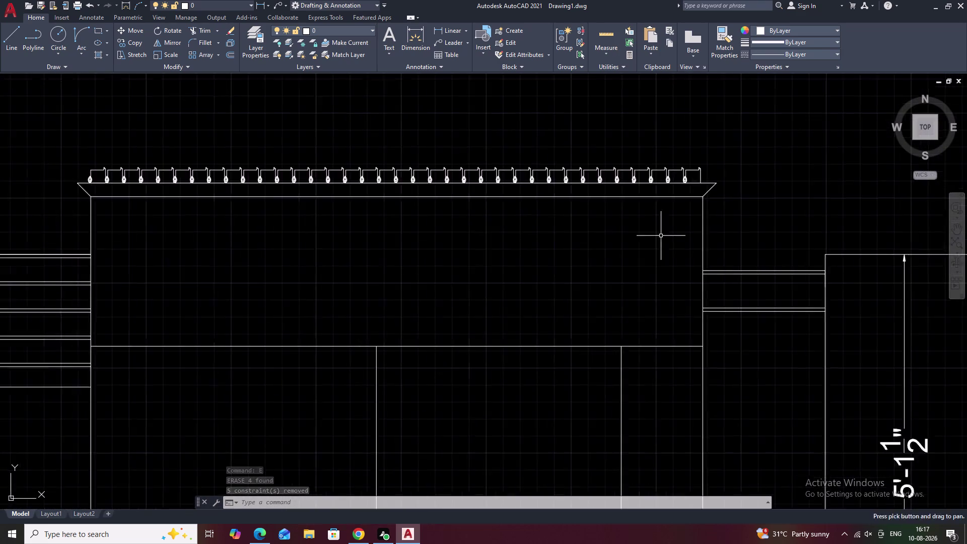
scroll(down, 3)
middle_drag(649, 259, 435, 252)
scroll(up, 3)
scroll(up, 3)
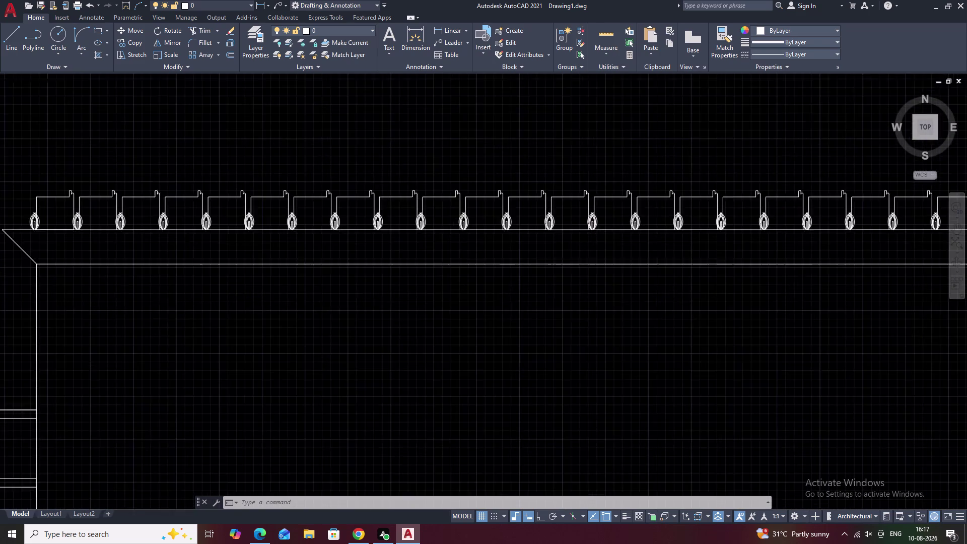
middle_drag(178, 208, 517, 182)
scroll(up, 3)
Select the first ornament bay and its upright at the row's left end.
drag(181, 112, 160, 98)
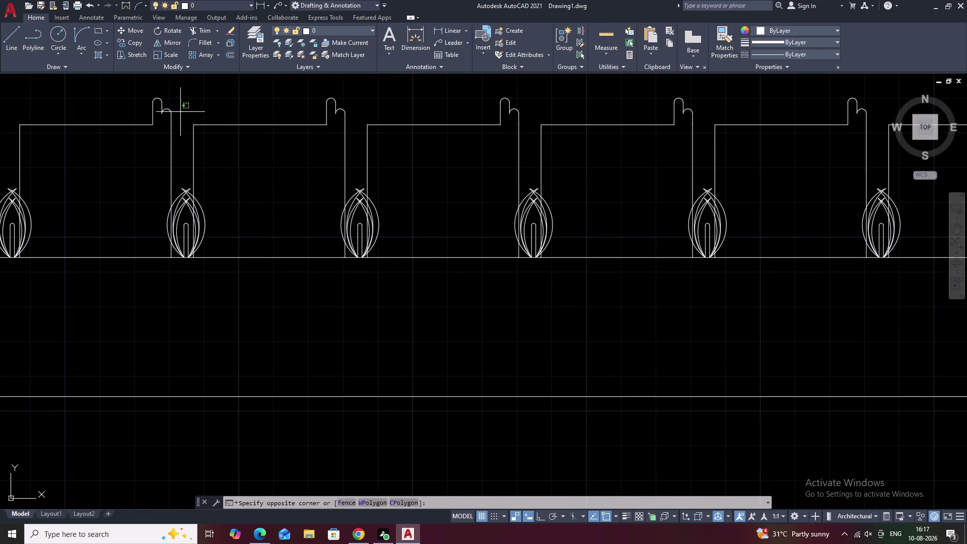
drag(160, 98, 3, 215)
middle_drag(53, 205, 172, 193)
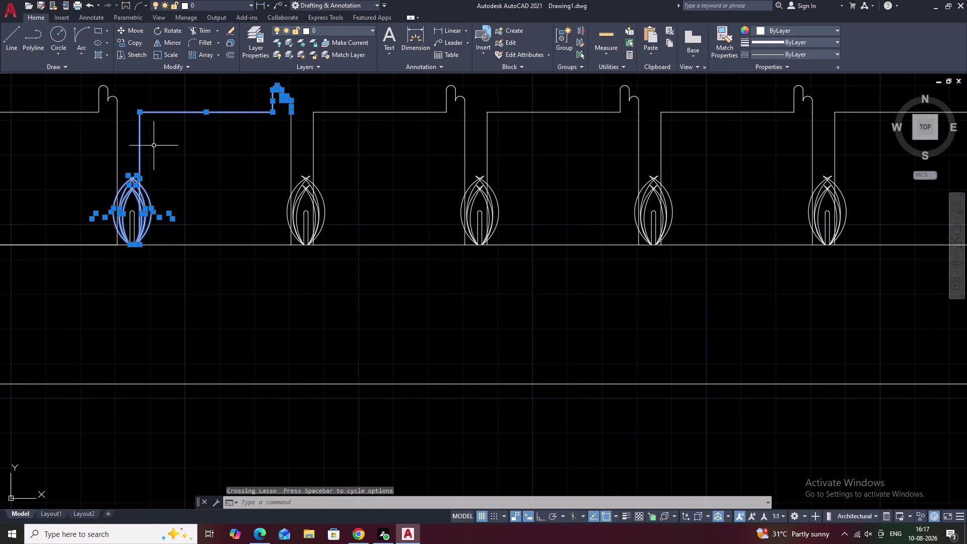
key(Escape)
middle_drag(144, 151, 512, 162)
drag(510, 97, 335, 230)
middle_drag(400, 216, 340, 203)
click(425, 141)
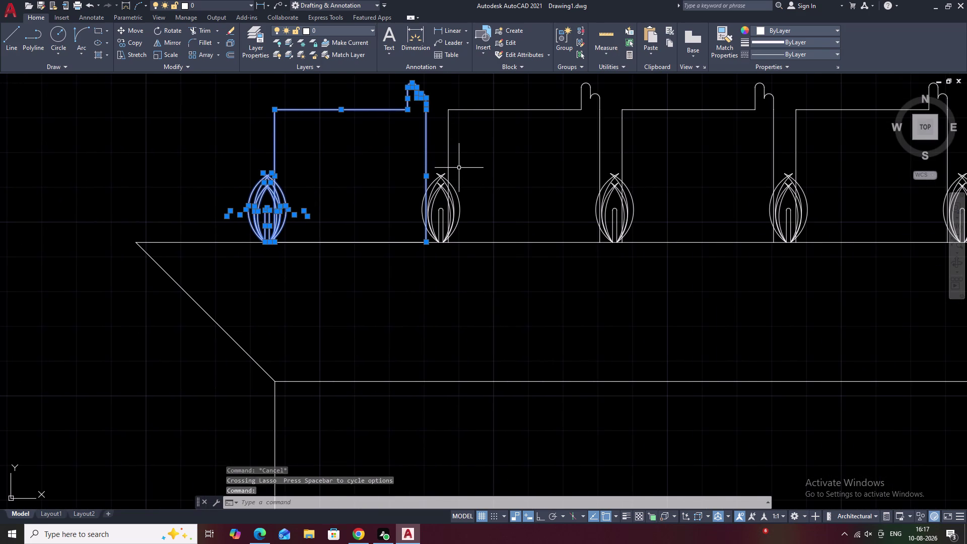
Copy the selected ornament bay and place a copy beside the original.
text(co)
key(space)
click(379, 164)
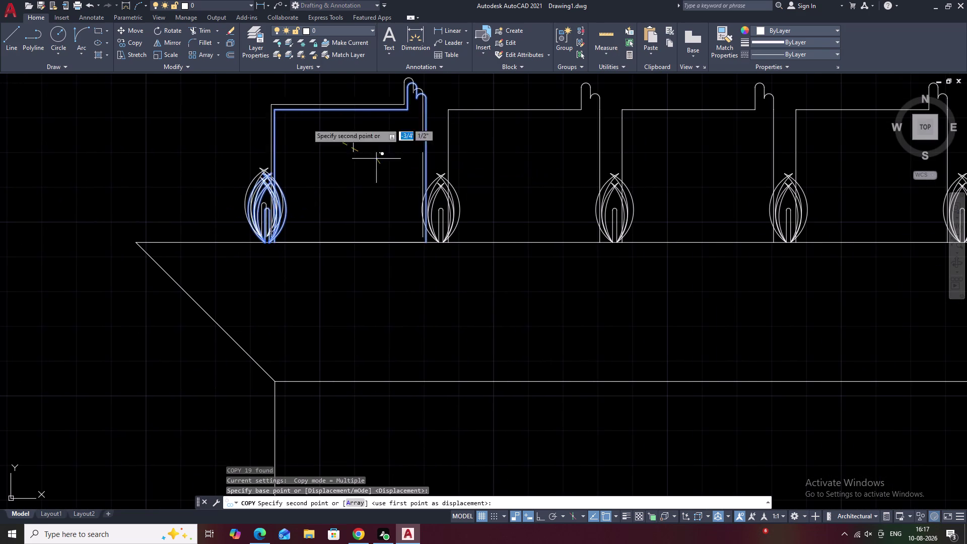
middle_drag(115, 52, 498, 233)
middle_drag(144, 136, 645, 362)
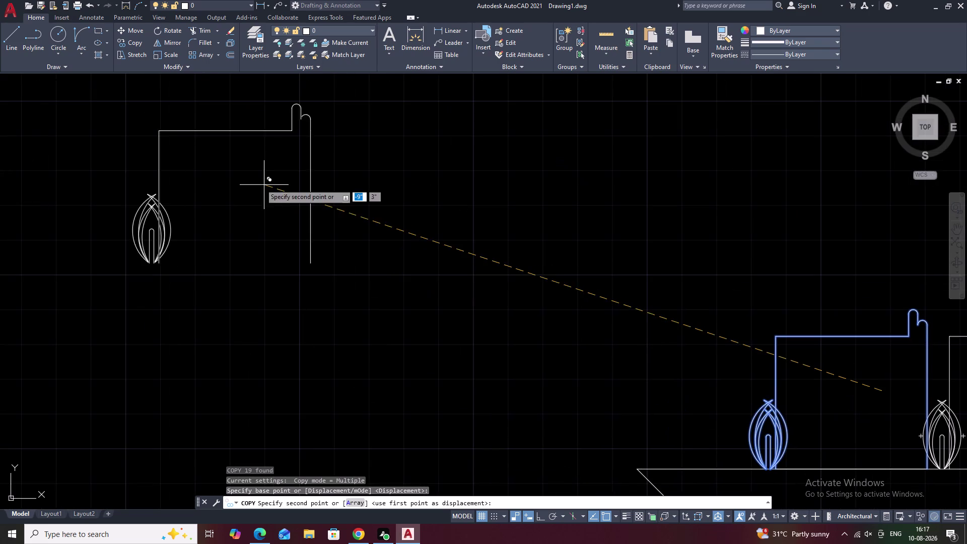
scroll(down, 3)
scroll(down, 3)
middle_drag(728, 189, 240, 200)
middle_drag(576, 202, 352, 205)
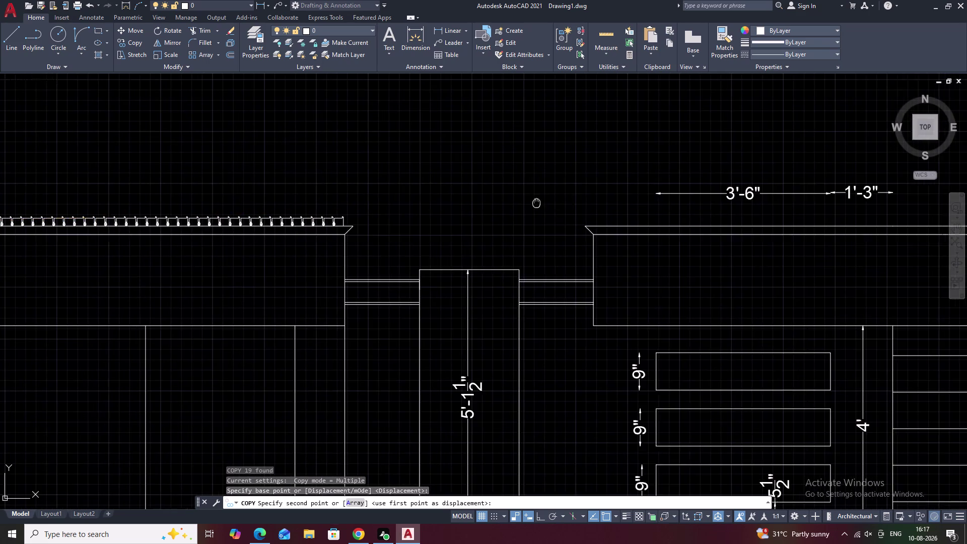
middle_drag(352, 205, 275, 208)
scroll(up, 3)
scroll(up, 3)
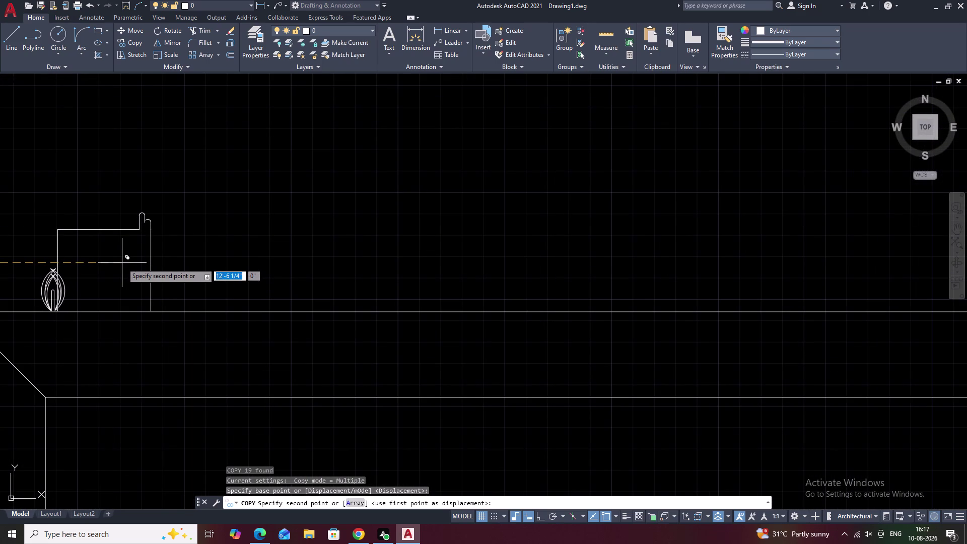
click(122, 263)
Dismiss the accidental Help prompt, cancel COPY, and select the coping profile.
key(F1)
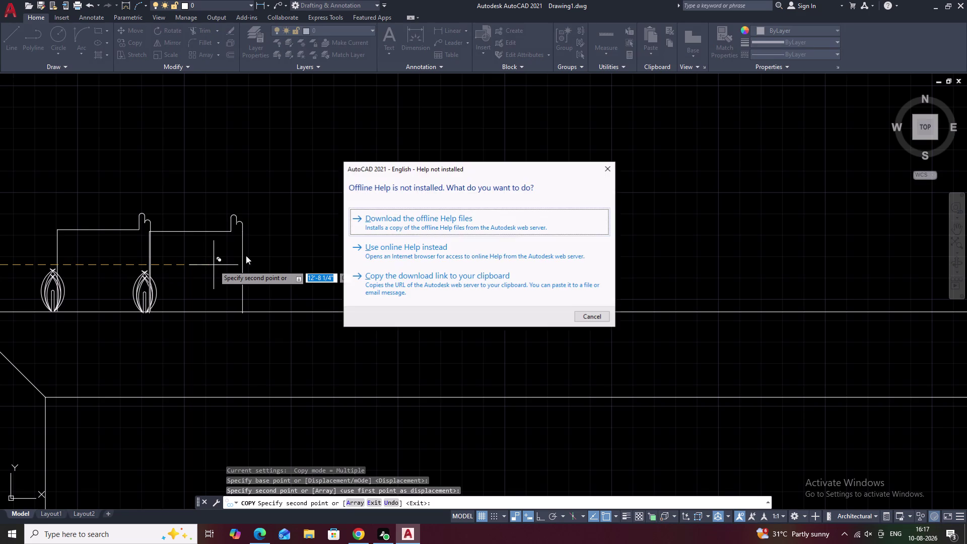
click(607, 167)
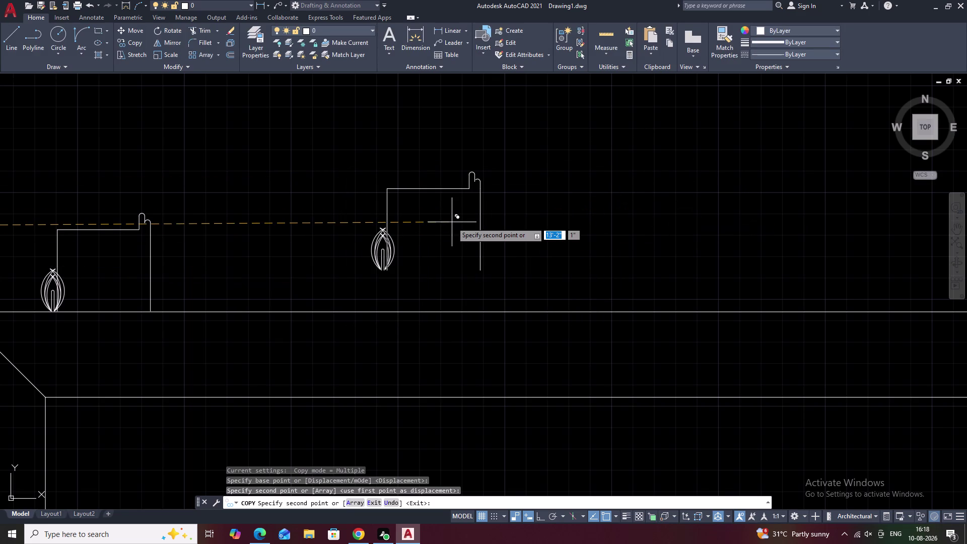
key(F1)
key(Escape)
middle_drag(174, 221, 327, 219)
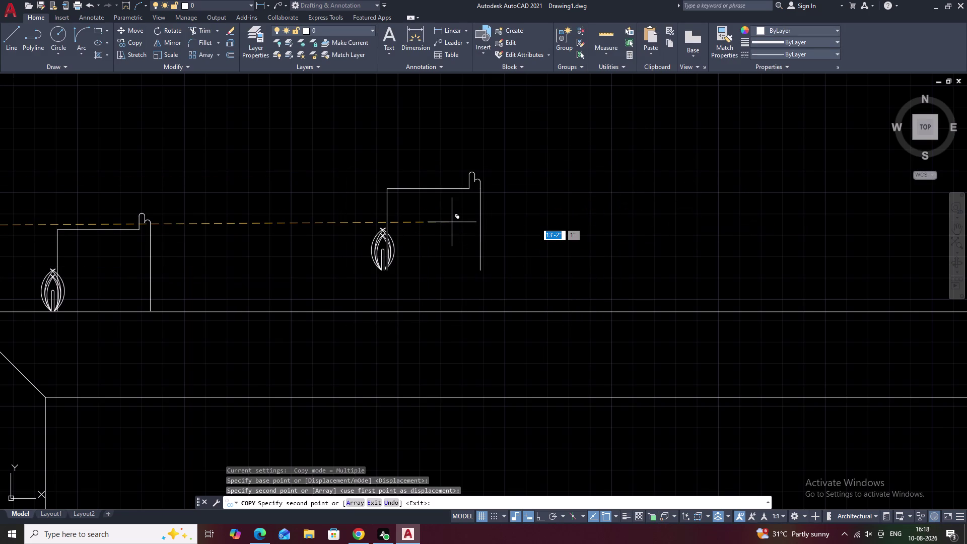
middle_drag(326, 219, 422, 217)
scroll(down, 3)
scroll(up, 3)
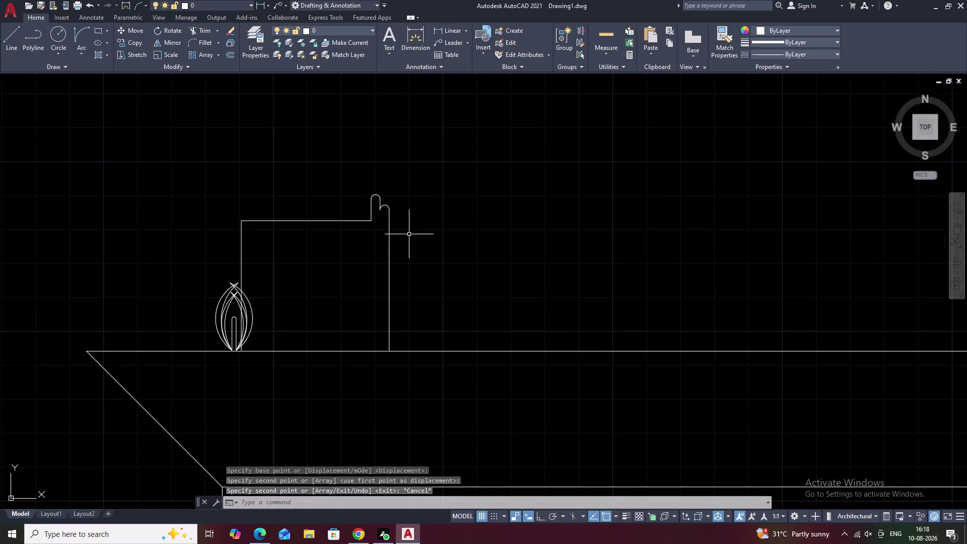
drag(494, 208, 184, 292)
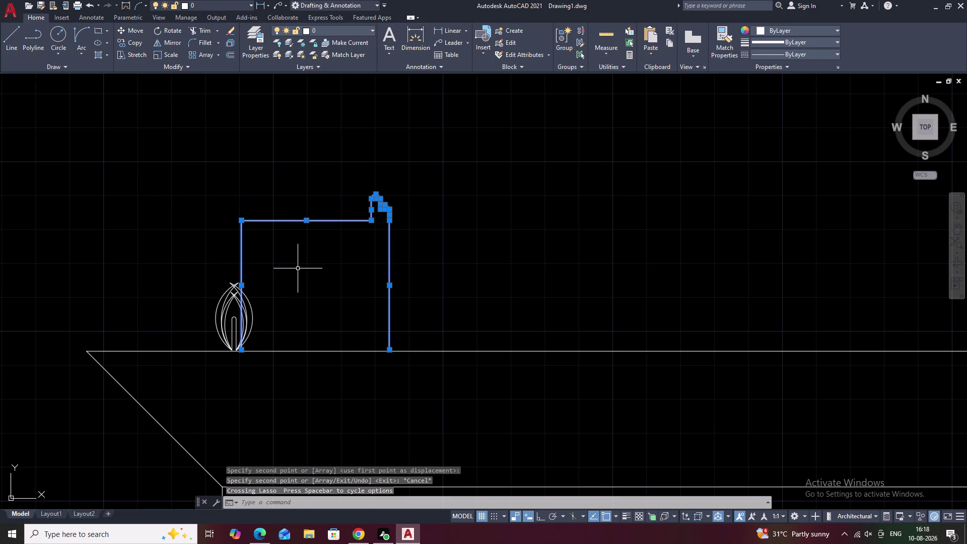
Select the leaf ornament and start a rectangular array with a single row.
drag(300, 267, 244, 333)
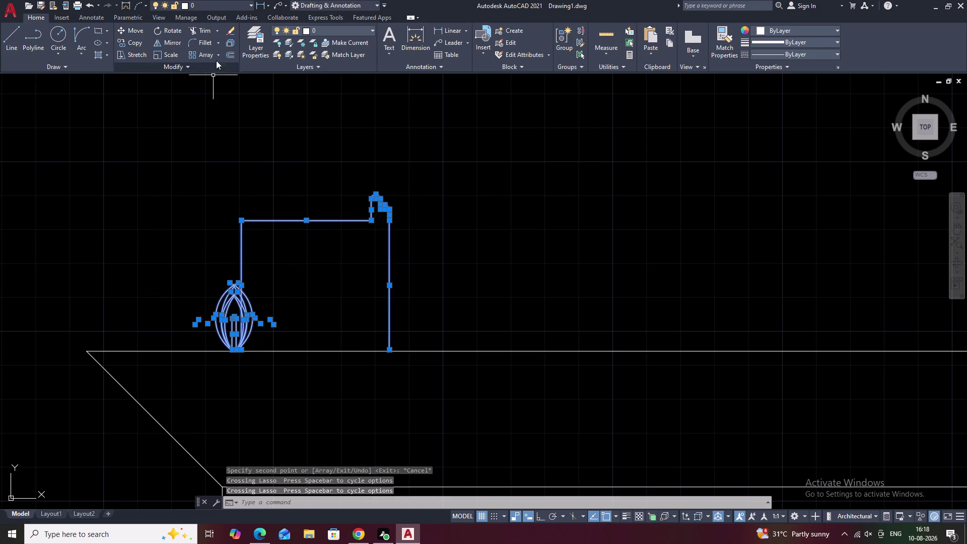
click(192, 55)
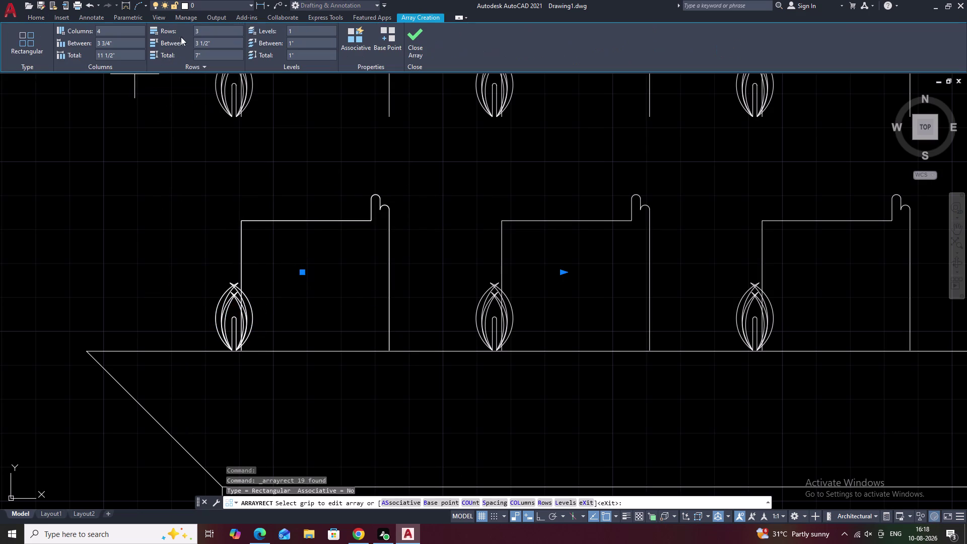
click(211, 28)
key(BackSpace)
key(1)
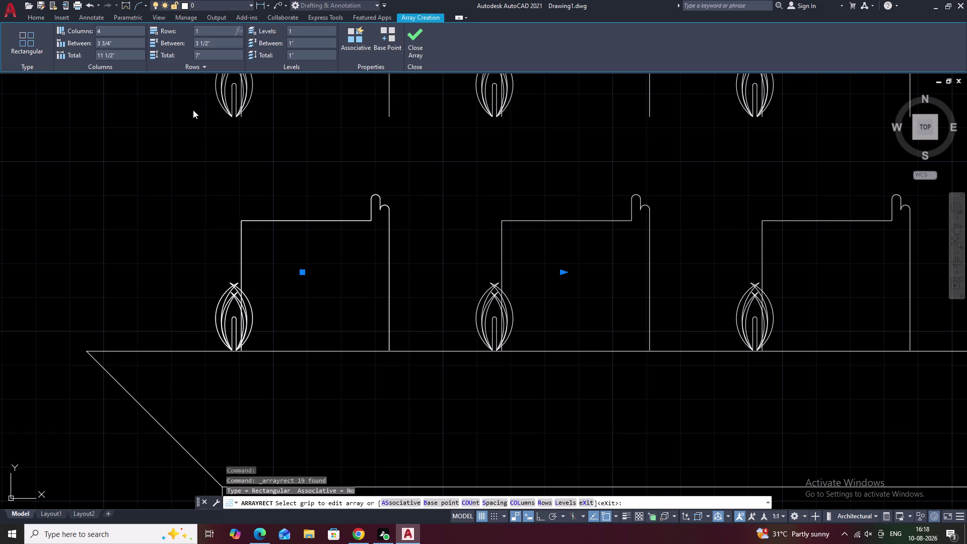
Set the array to 40 columns spaced 2 1/2 inches apart.
click(191, 113)
click(124, 30)
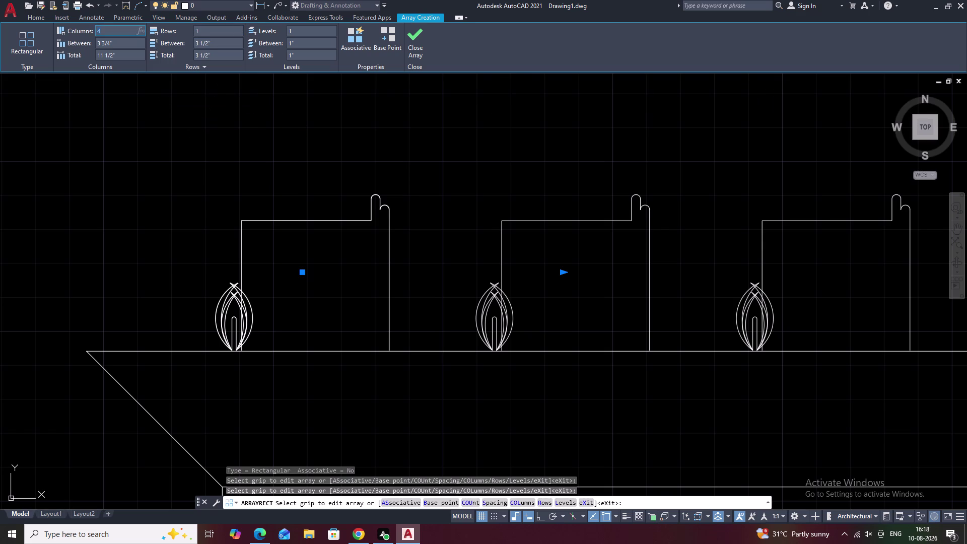
key(BackSpace)
text(40)
click(121, 47)
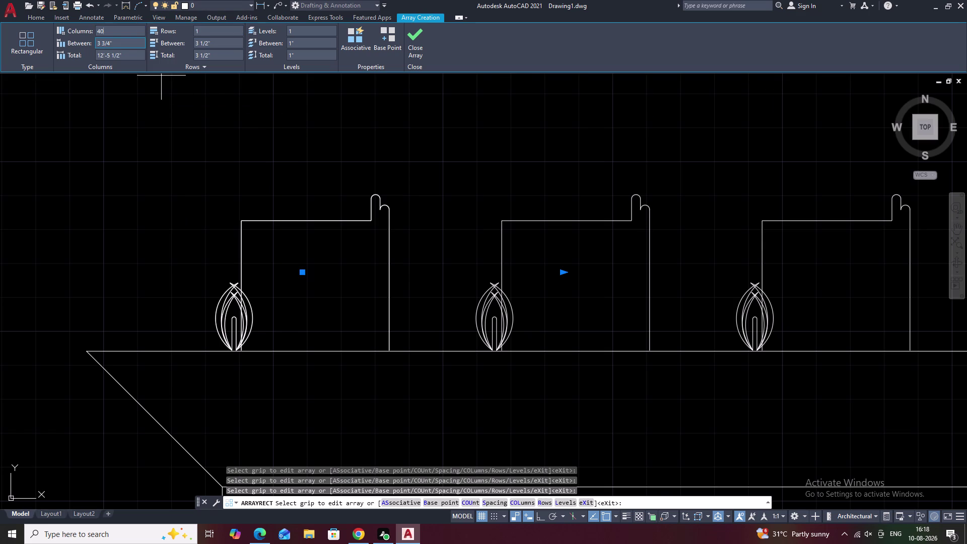
click(121, 43)
key(BackSpace)
text(2.5)
click(117, 100)
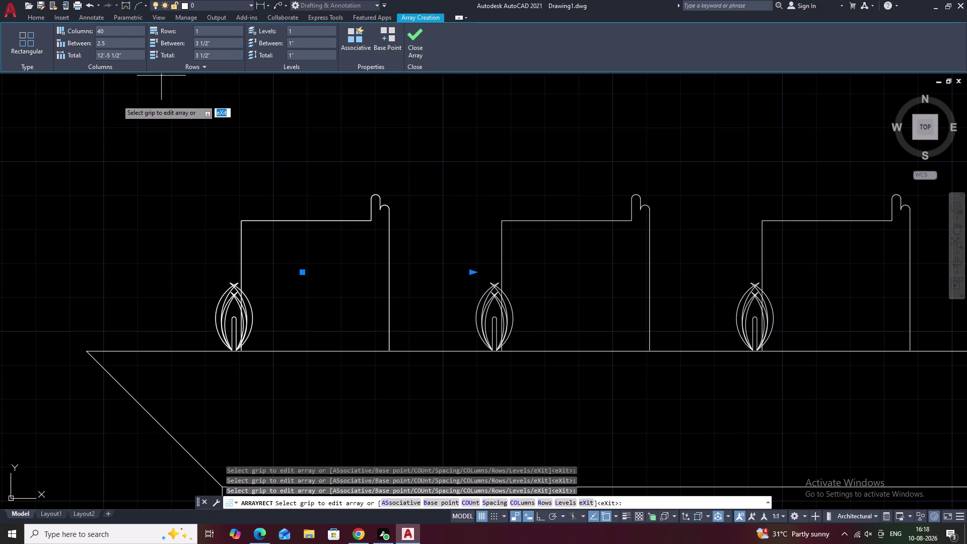
Review the ornament row along the wall top and reduce it to 36 columns.
scroll(down, 3)
middle_drag(372, 144, 206, 209)
scroll(down, 3)
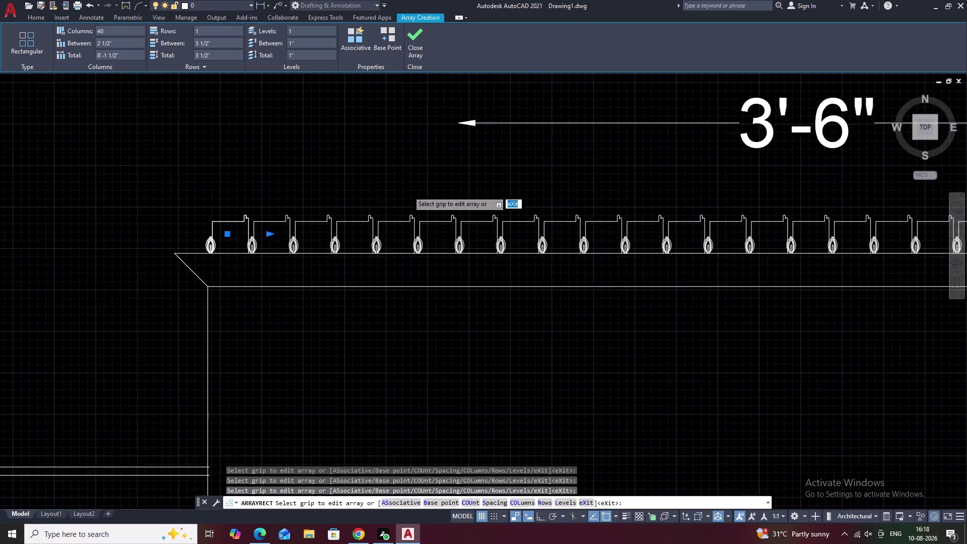
middle_drag(463, 180, 337, 183)
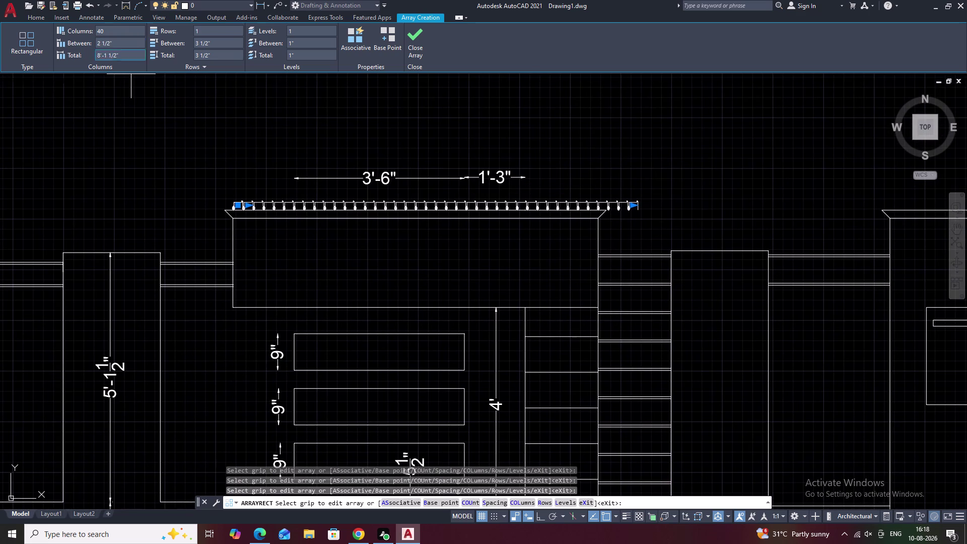
scroll(up, 3)
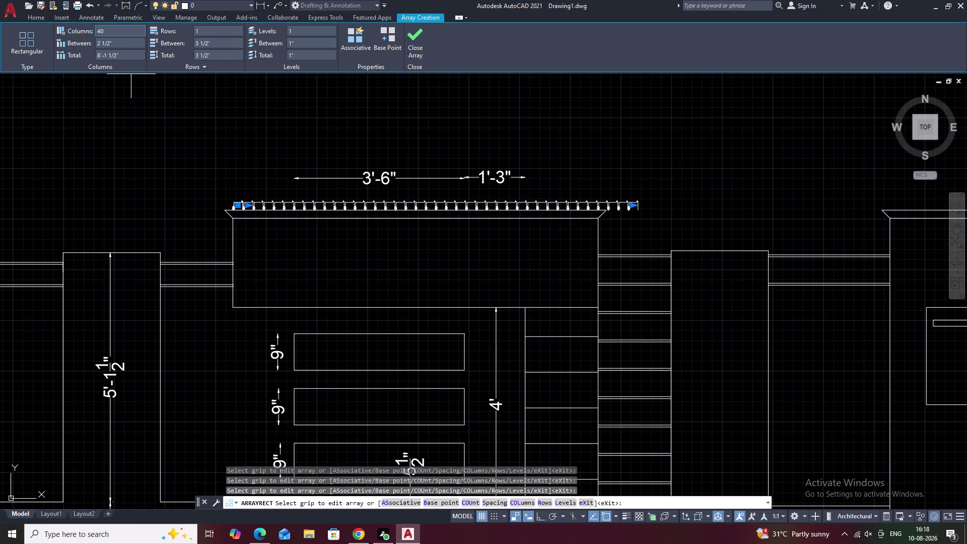
click(104, 31)
key(BackSpace)
text(36)
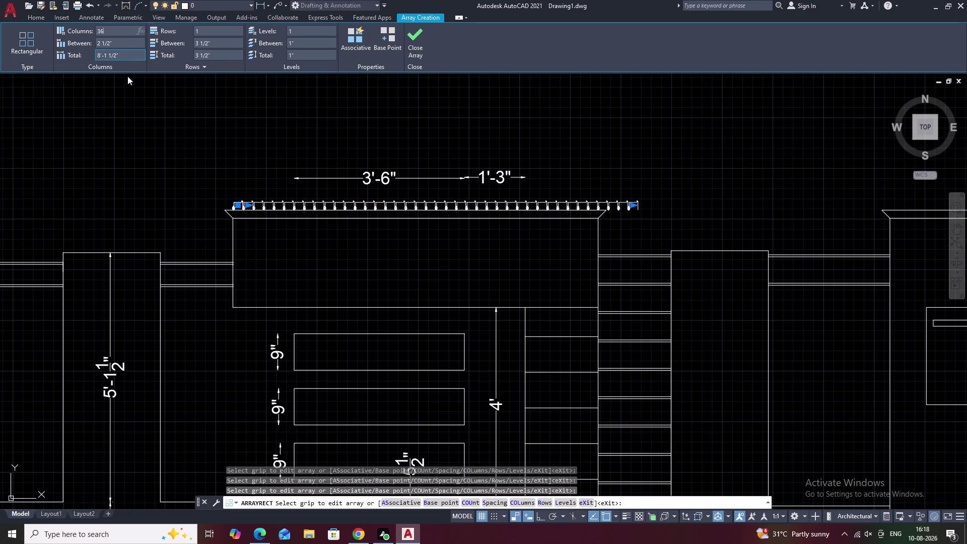
click(131, 97)
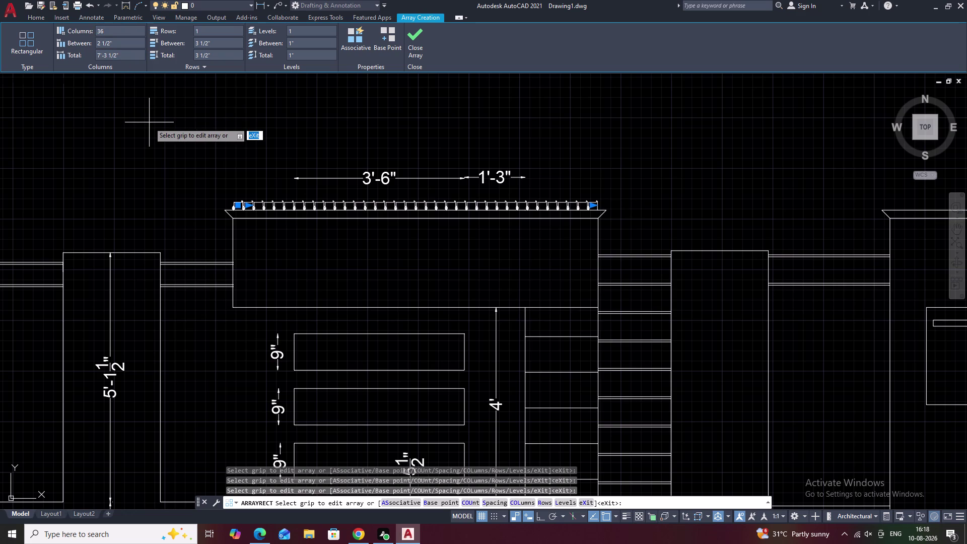
Finish the 36-piece ornament array and clear any active command.
key(Escape)
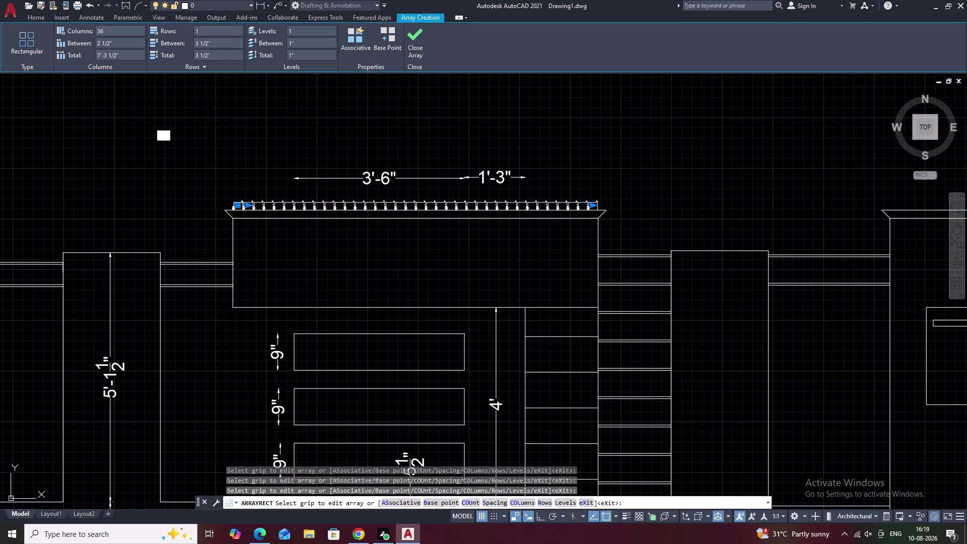
key(Escape)
key(Escape)
key(Escape)
key(Escape)
key(Escape)
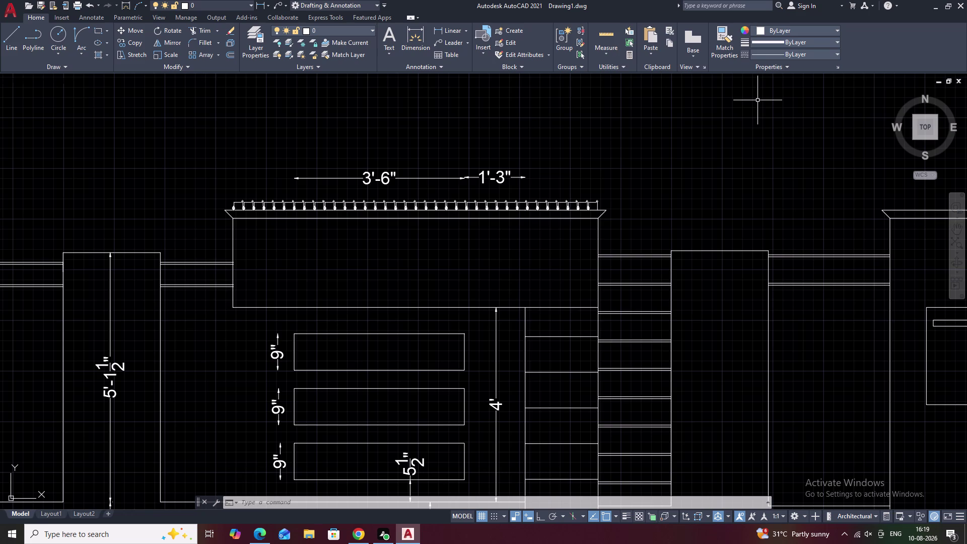
Window-select the stray object left of the elevation and erase it with E.
scroll(down, 3)
scroll(down, 3)
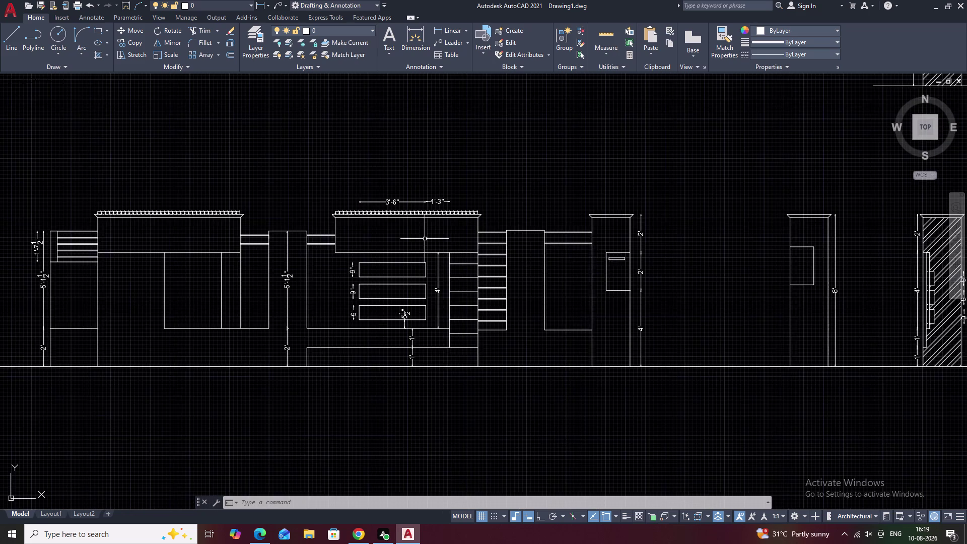
middle_drag(413, 246, 505, 247)
scroll(up, 3)
middle_drag(422, 255, 616, 258)
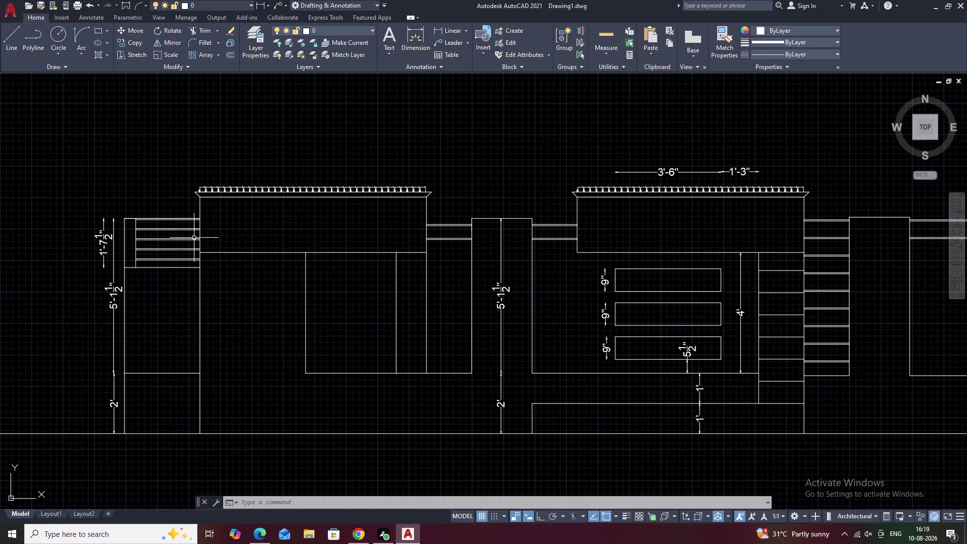
middle_drag(194, 238, 467, 261)
scroll(up, 3)
drag(64, 106, 16, 106)
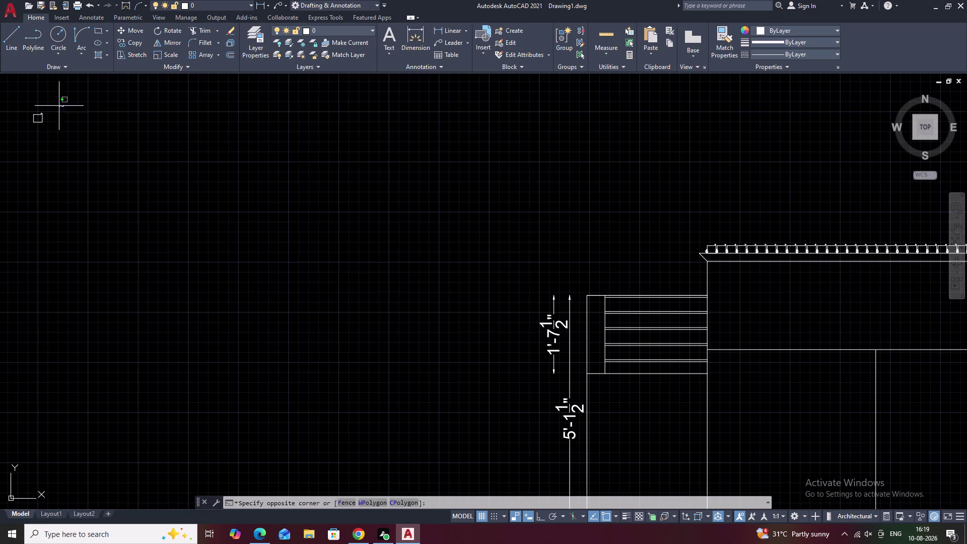
drag(17, 106, 57, 153)
text(e)
key(space)
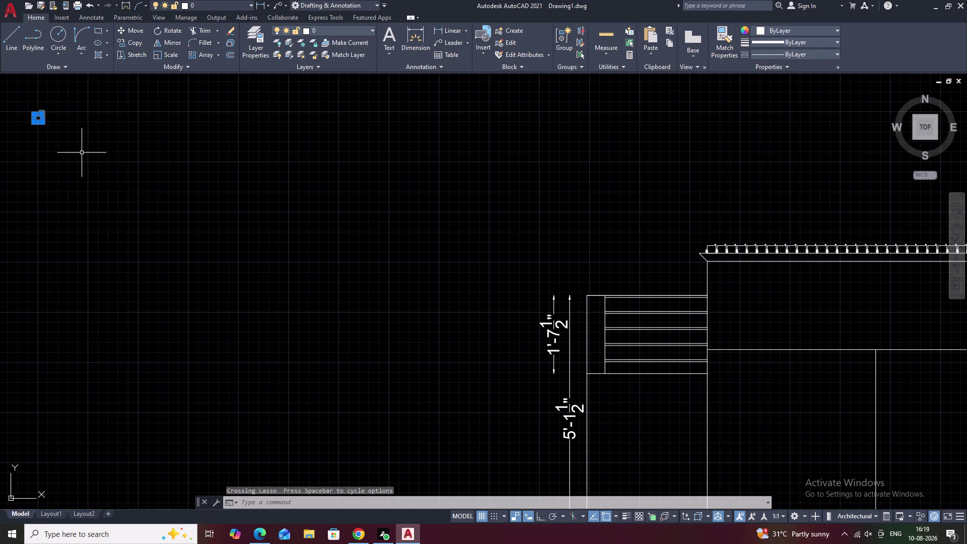
Zoom and pan out to show the plan, elevation and sections together.
middle_drag(783, 270, 566, 242)
scroll(down, 3)
middle_drag(788, 263, 511, 262)
middle_drag(899, 275, 692, 274)
scroll(down, 3)
middle_drag(703, 269, 642, 278)
middle_drag(871, 295, 808, 295)
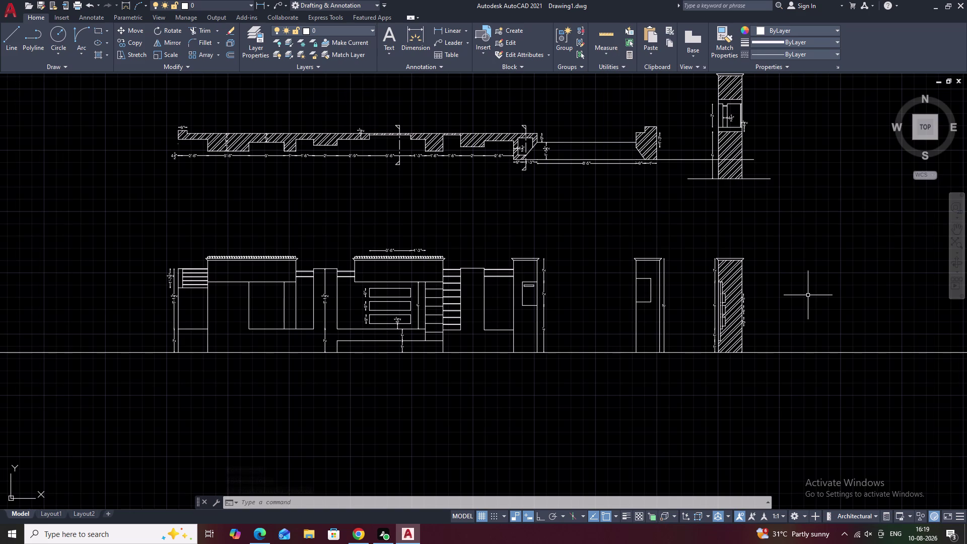